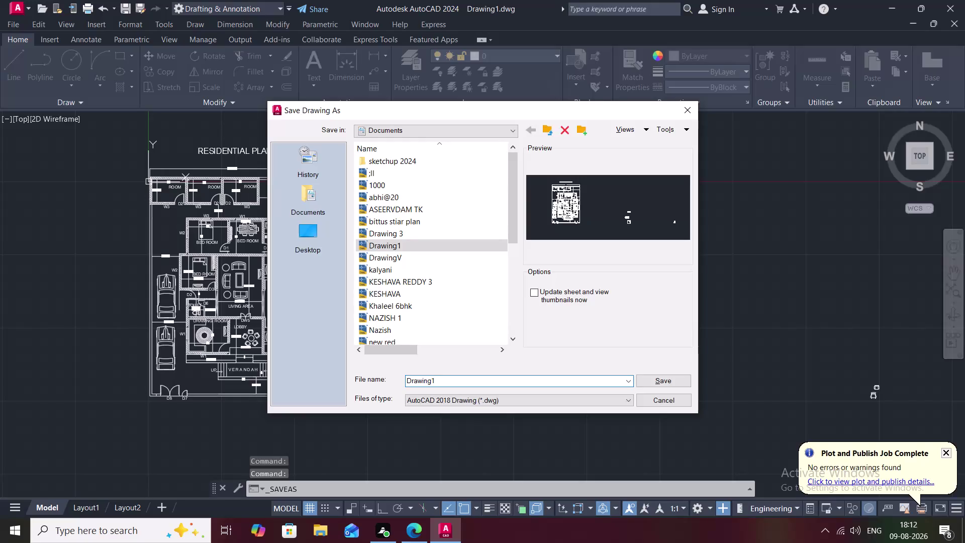
Replace the default file name with 'VYSHNAVI 6 3' and save the drawing.
key(BackSpace)
key(BackSpace)
key(BackSpace)
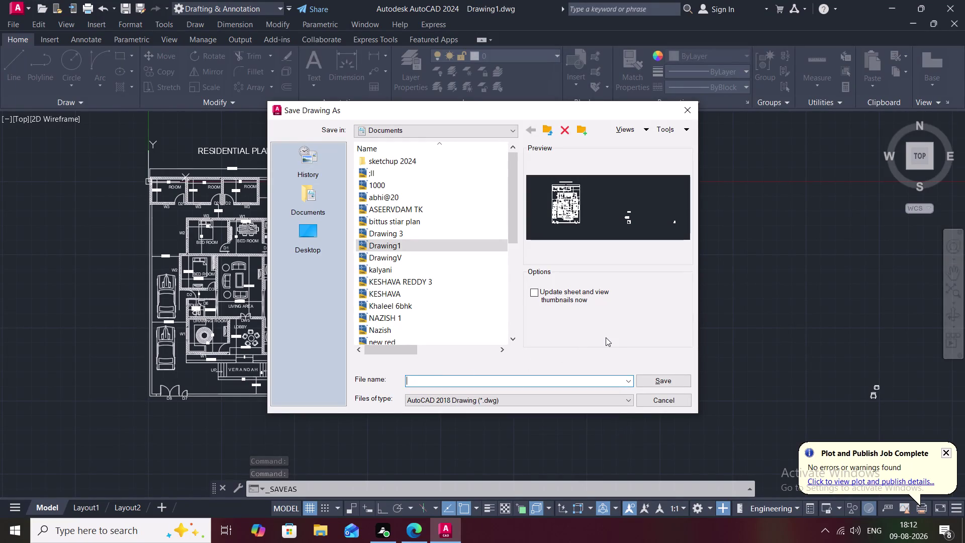
text(VYS)
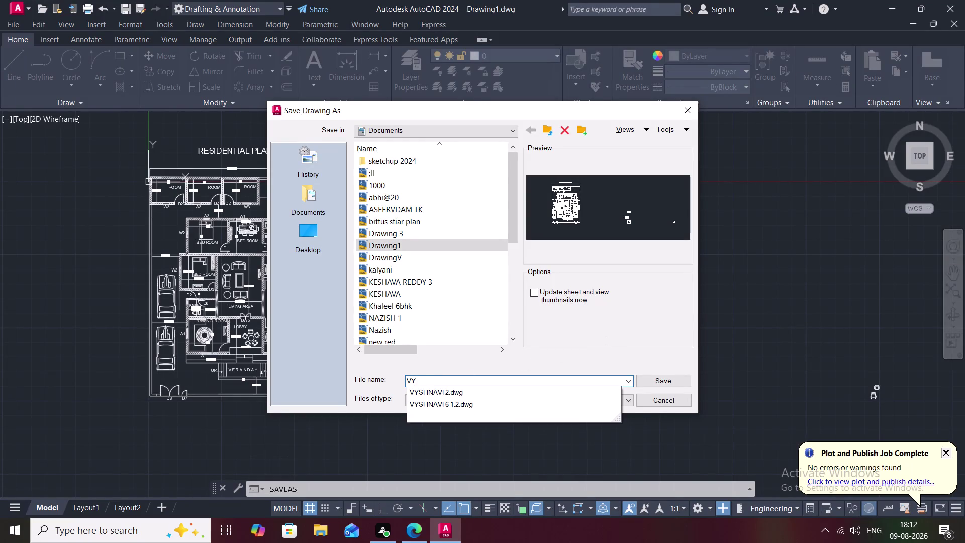
text(H)
text(NAVU)
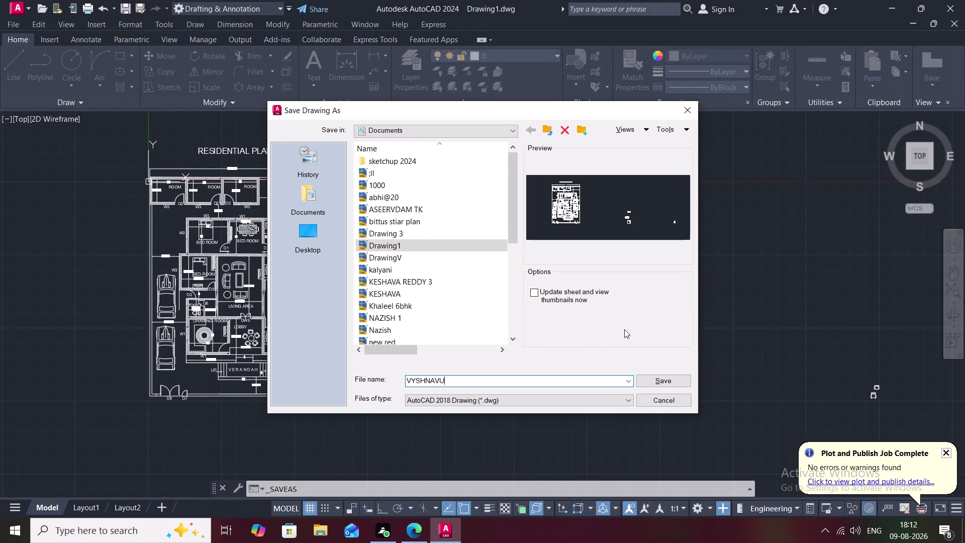
key(BackSpace)
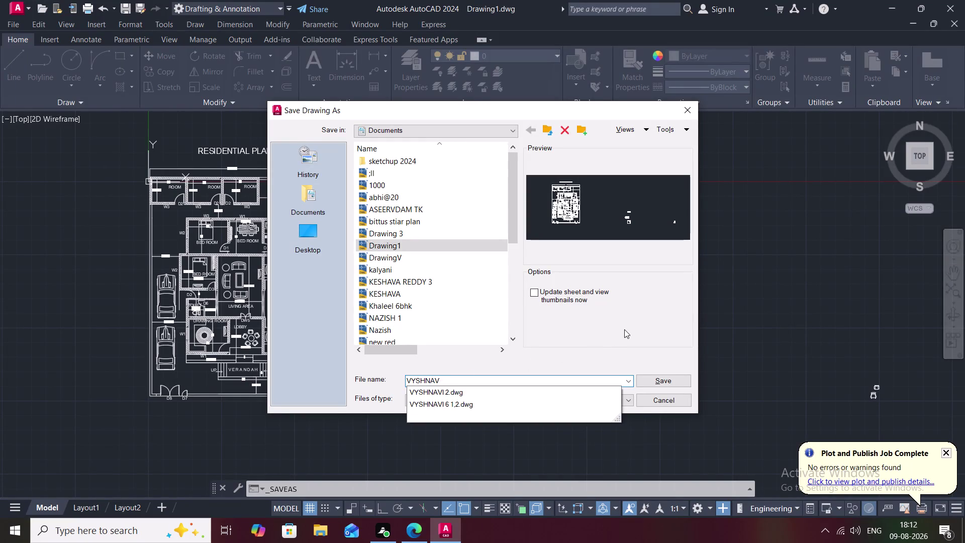
text(I)
key(space)
key(6)
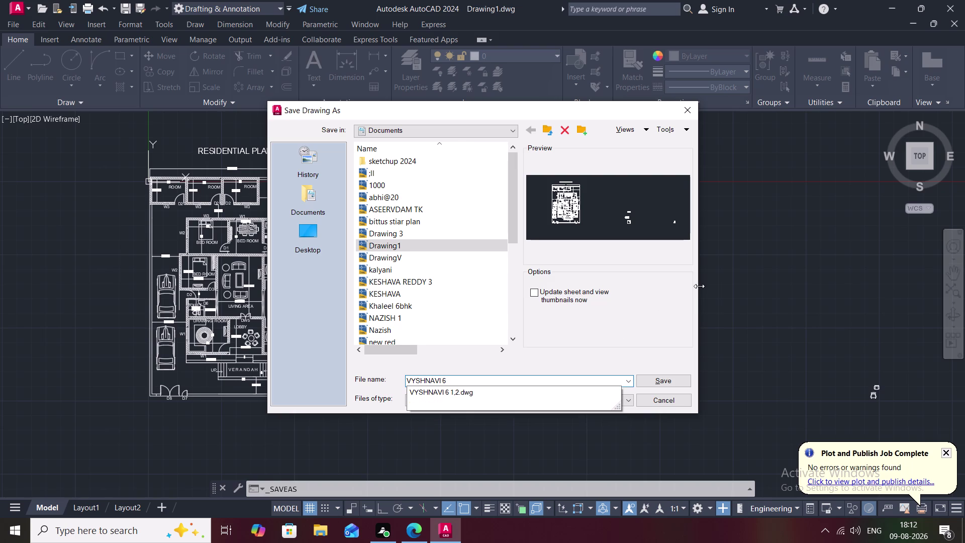
key(space)
text(3)
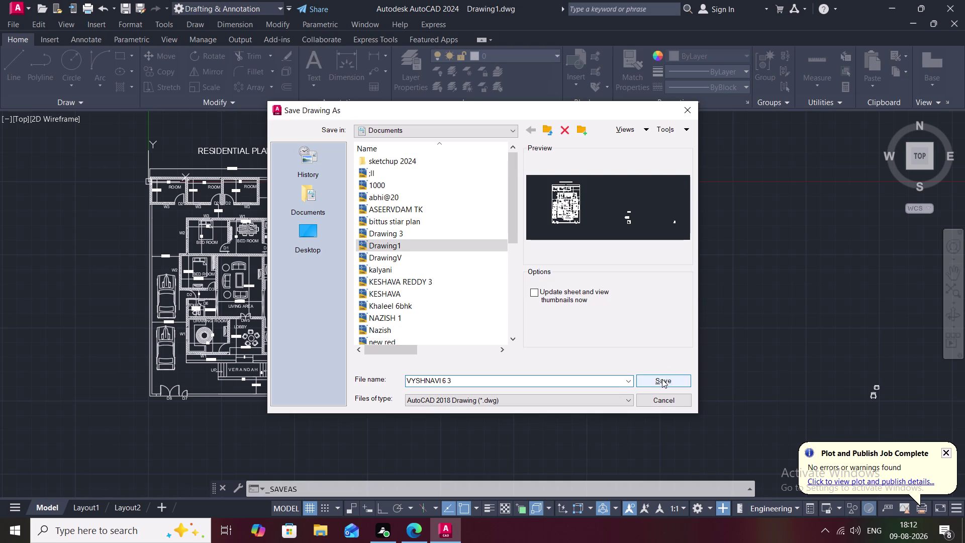
click(662, 379)
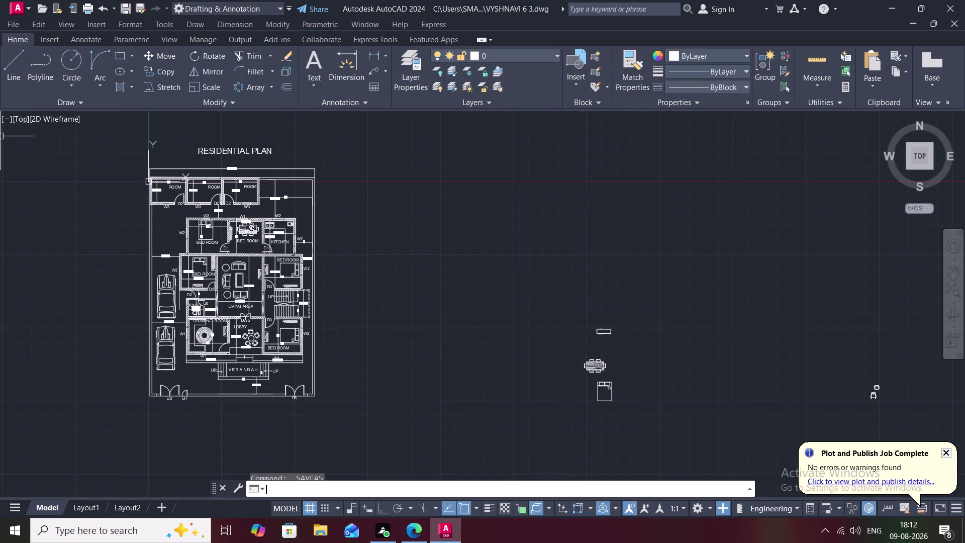
Delete the stray objects to the right of the residential plan.
click(597, 366)
click(604, 333)
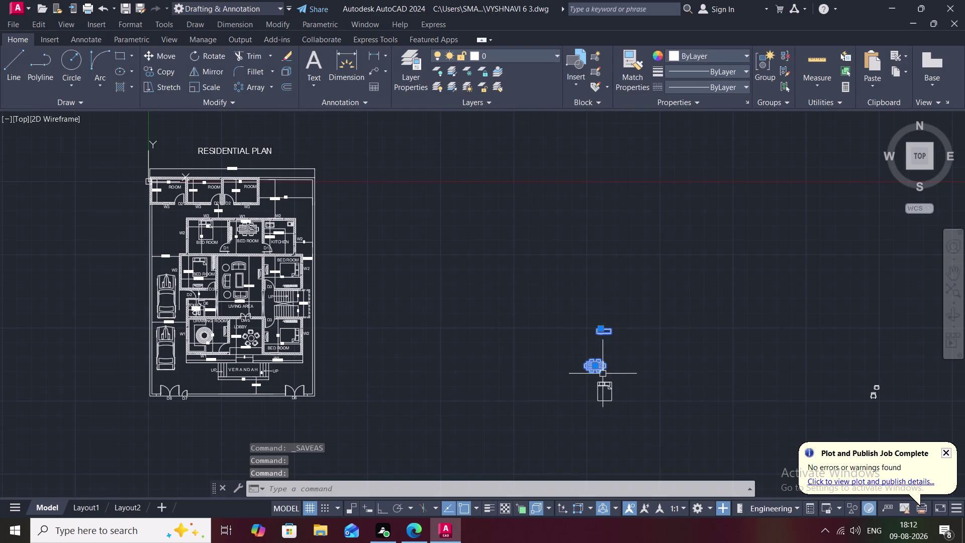
click(609, 385)
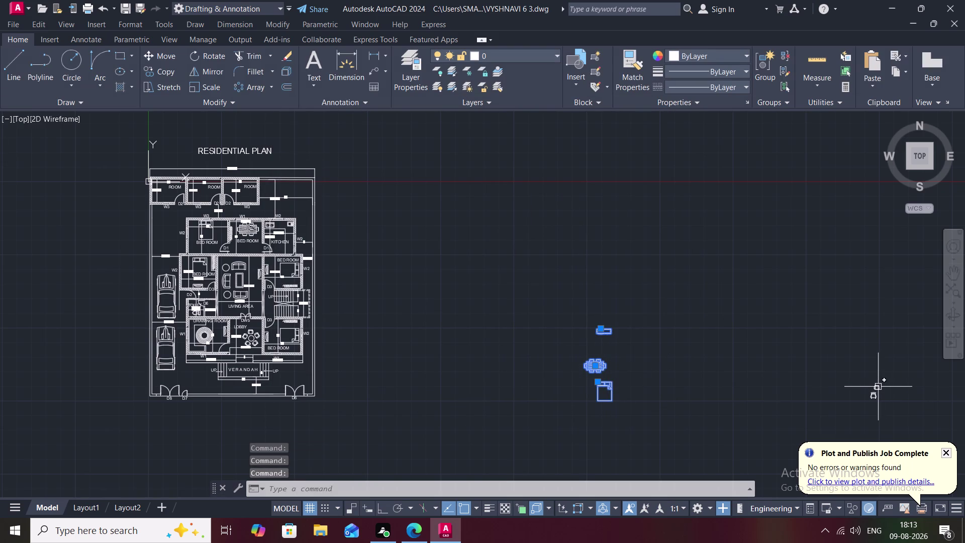
click(878, 386)
click(874, 396)
key(Delete)
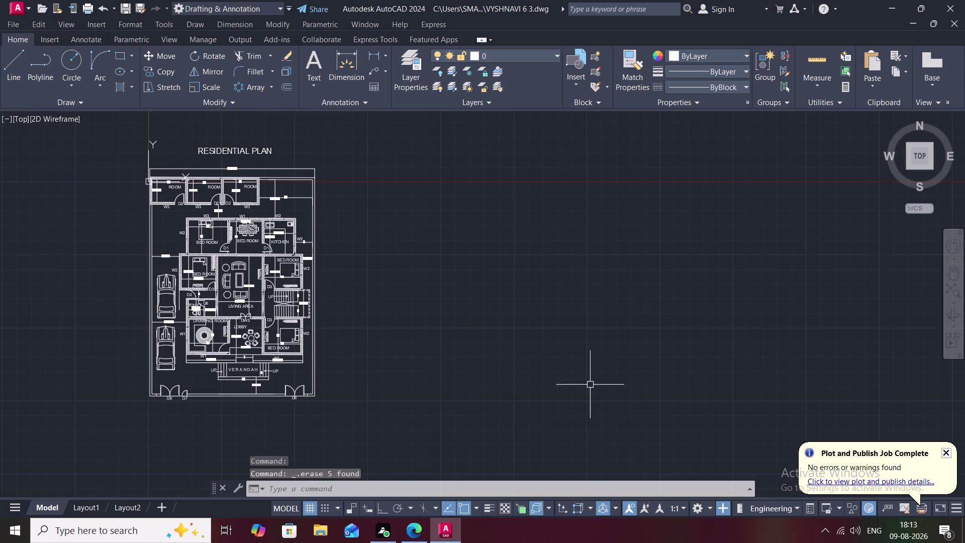
Lasso-select and delete the leftover objects at the far left, then pan back to the plan.
scroll(down, 3)
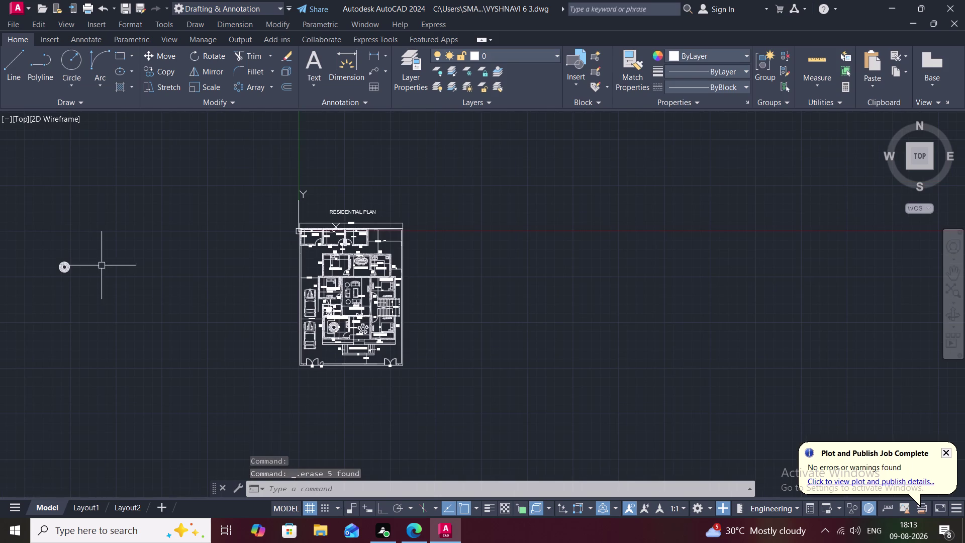
click(65, 268)
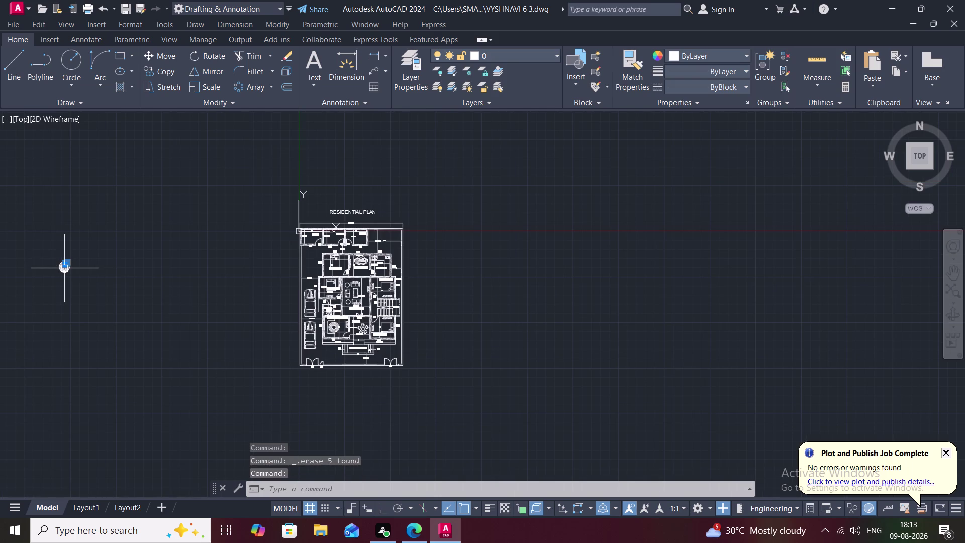
scroll(up, 3)
drag(34, 213, 0, 331)
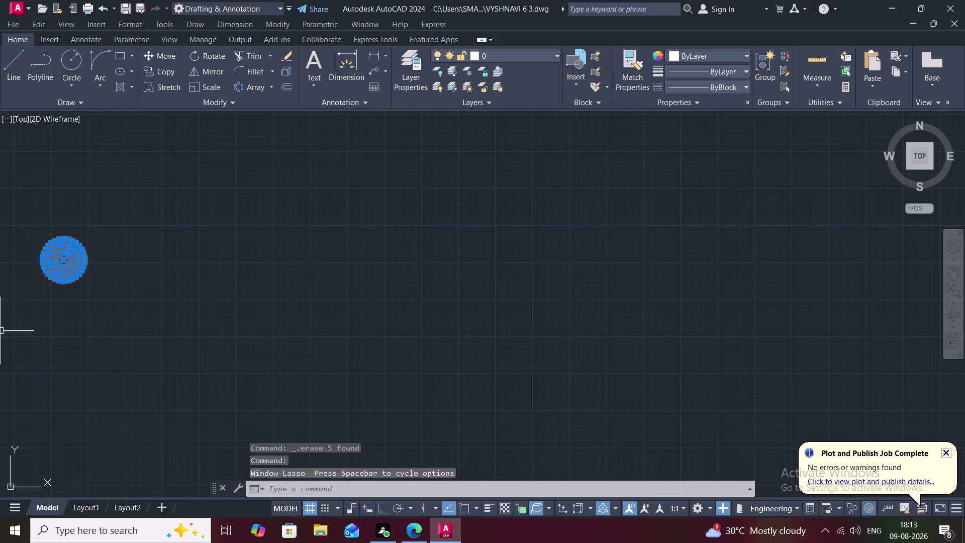
key(Delete)
scroll(down, 3)
middle_drag(77, 314, 48, 290)
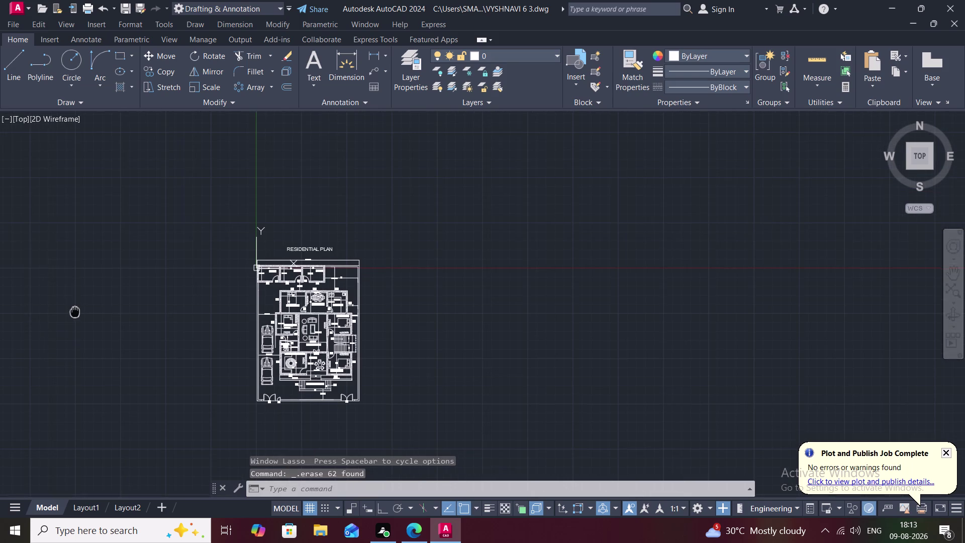
middle_drag(48, 290, 13, 272)
click(15, 67)
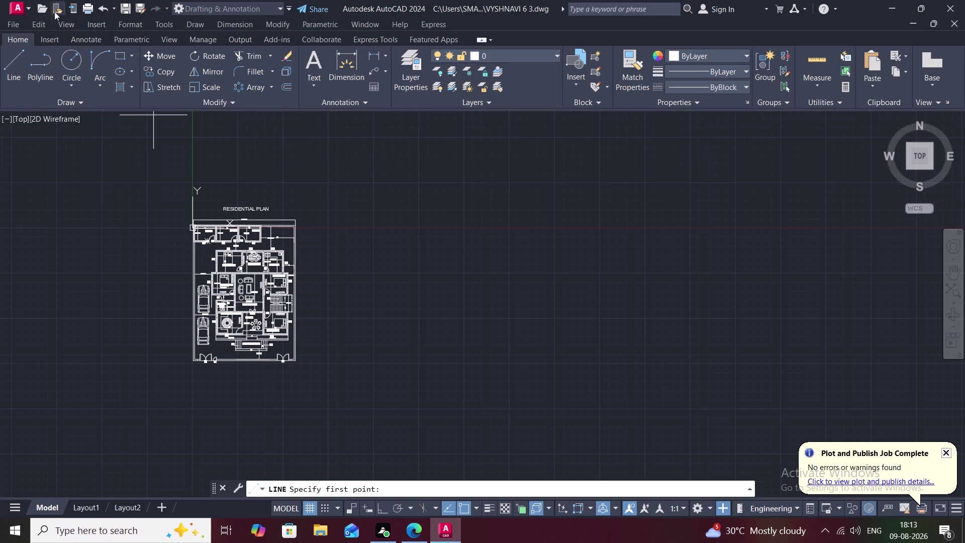
click(13, 58)
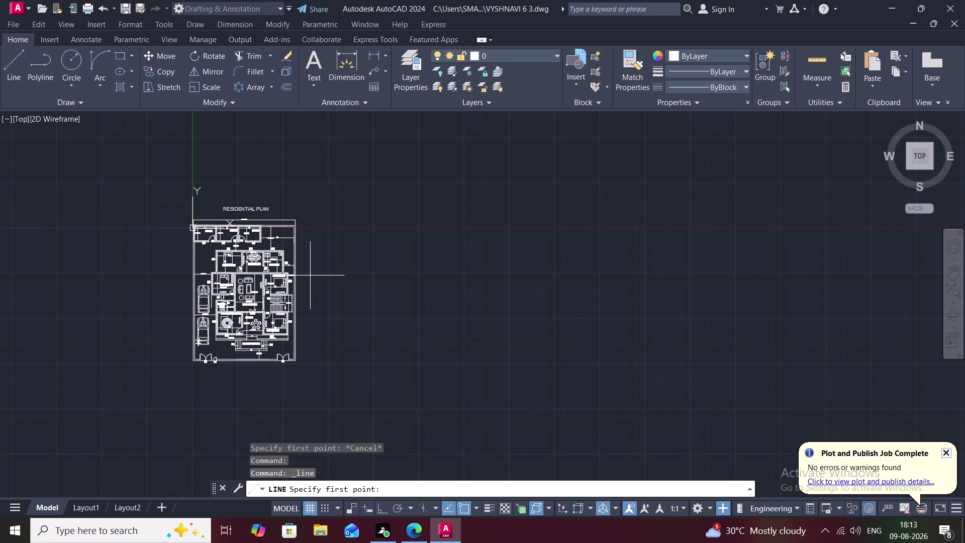
scroll(up, 3)
middle_drag(287, 280, 261, 289)
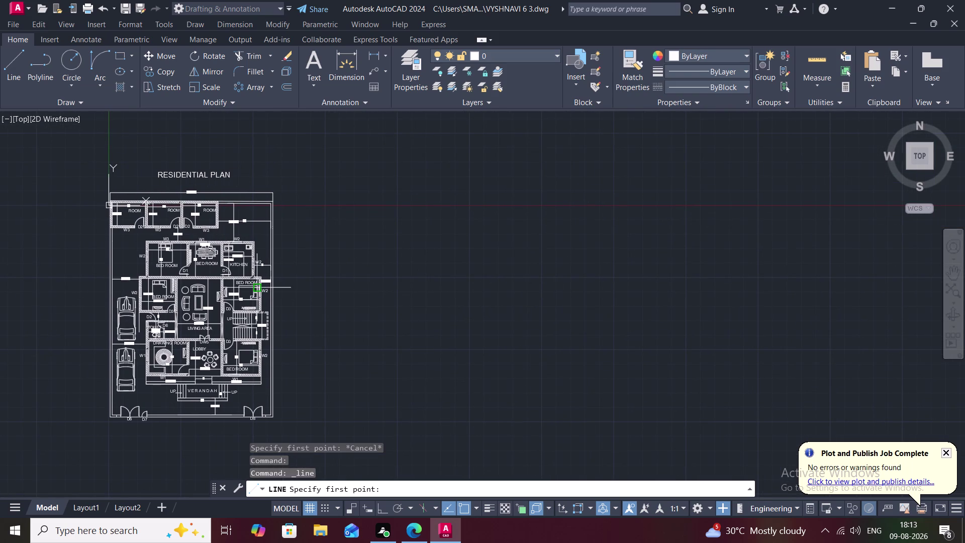
click(15, 59)
click(324, 204)
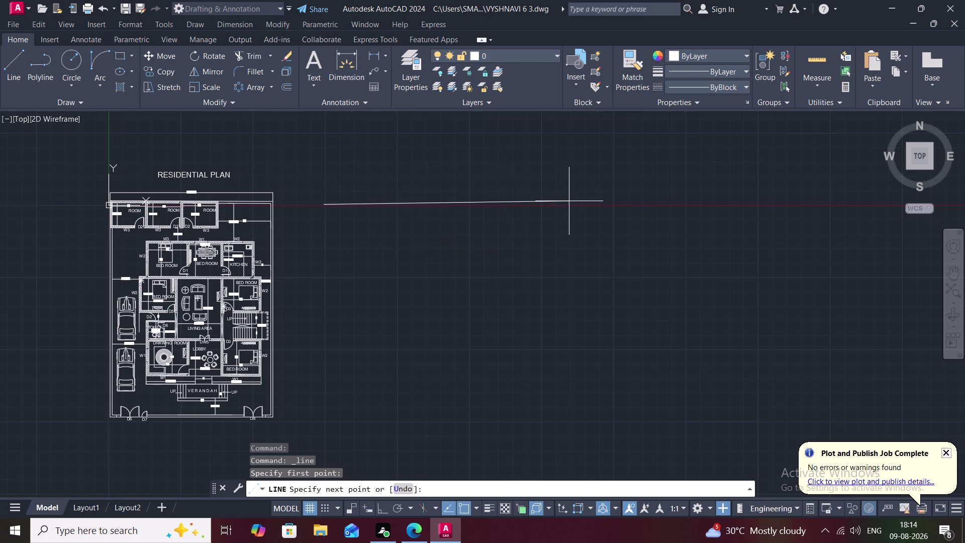
key(Escape)
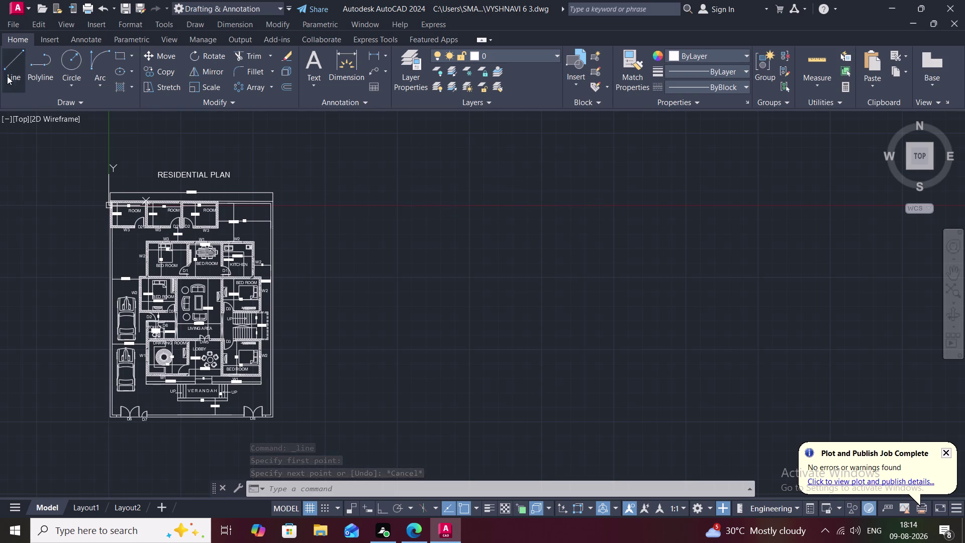
click(4, 64)
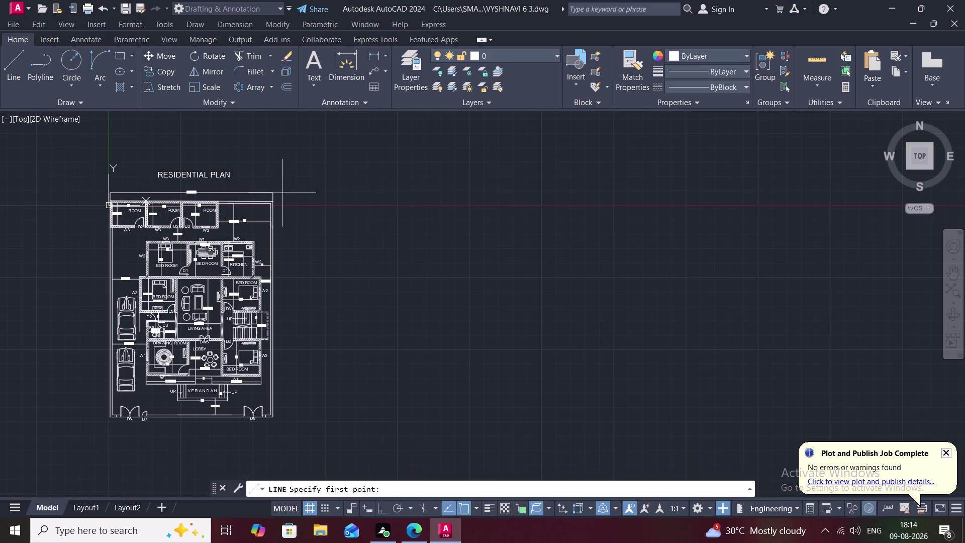
click(324, 202)
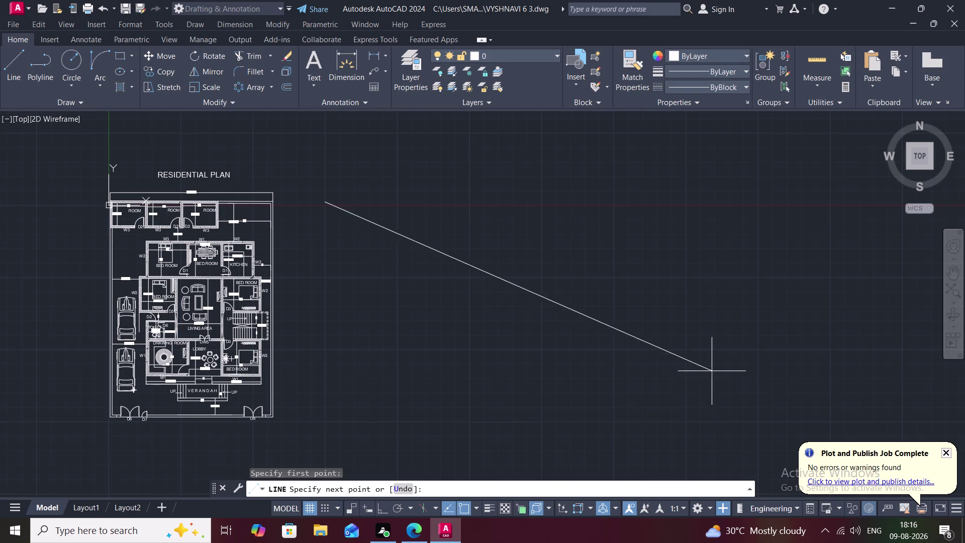
key(Escape)
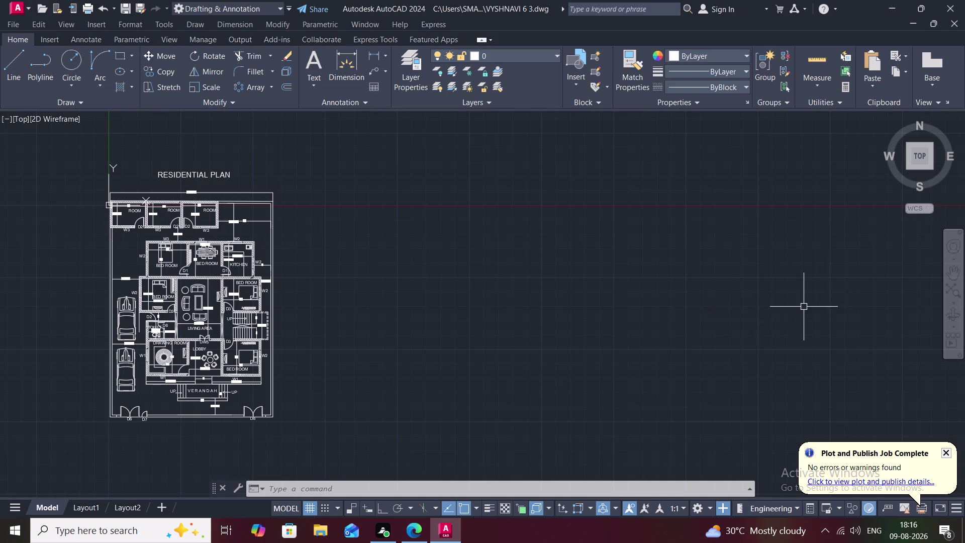
key(Escape)
key(l)
key(space)
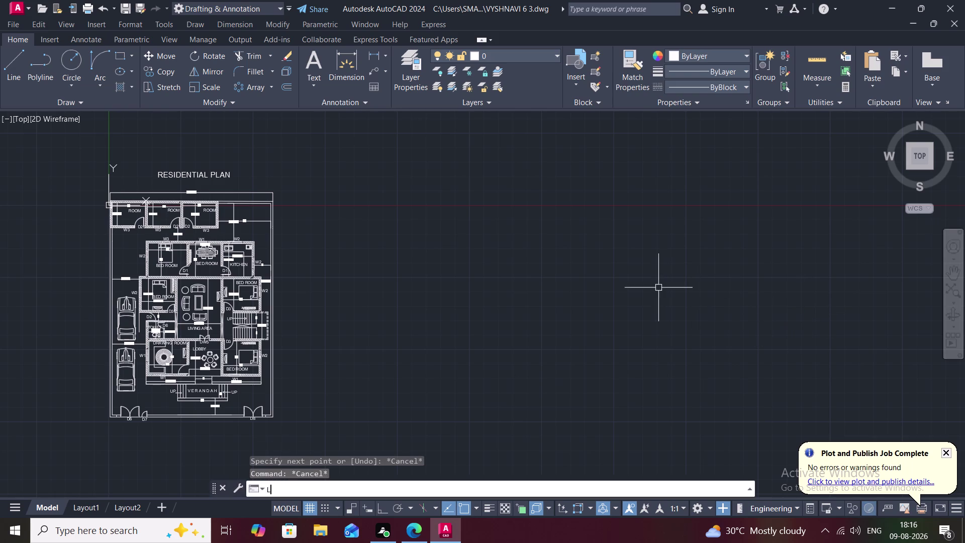
click(324, 205)
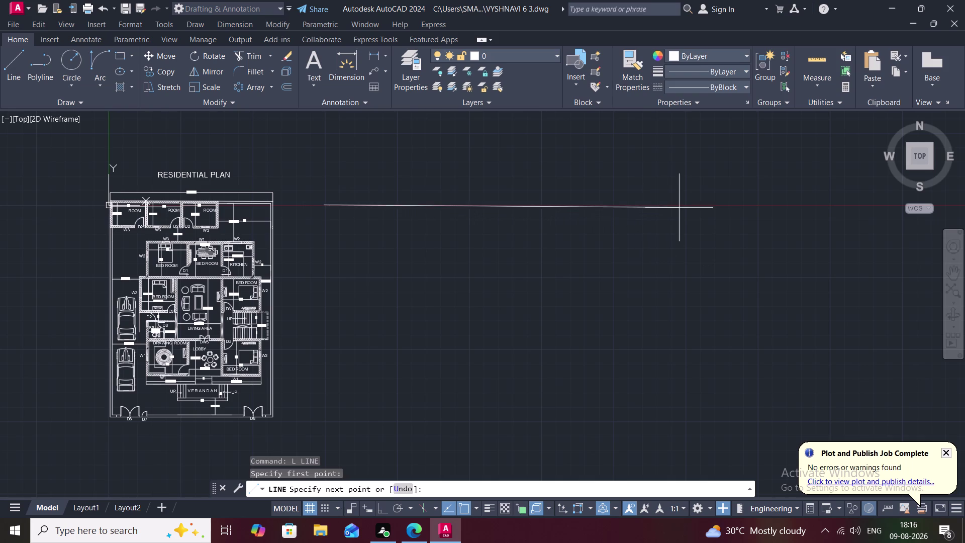
With Ortho on, draw a 31' top wall and a 45'3" side wall, then cancel.
key(F8)
text(3)
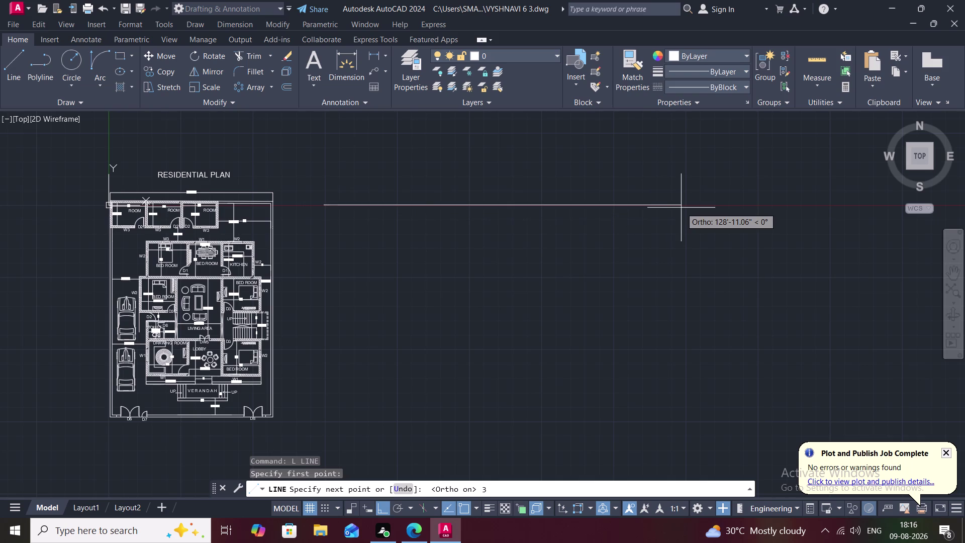
text(1')
key(space)
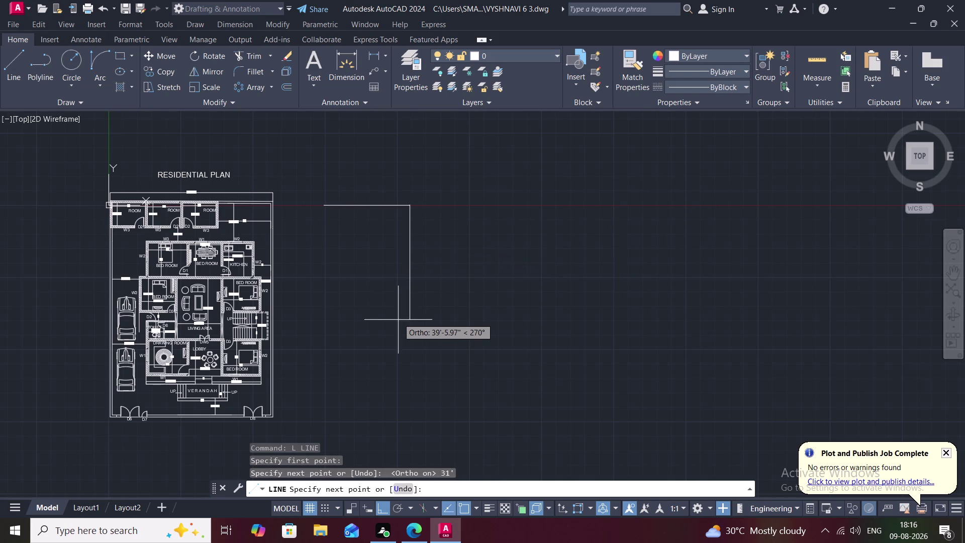
middle_drag(393, 302, 627, 280)
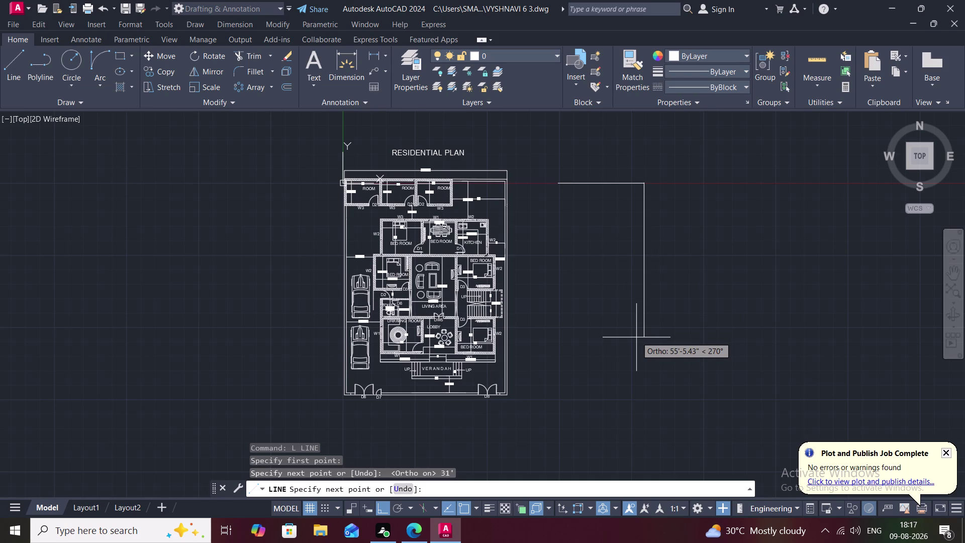
text(45)
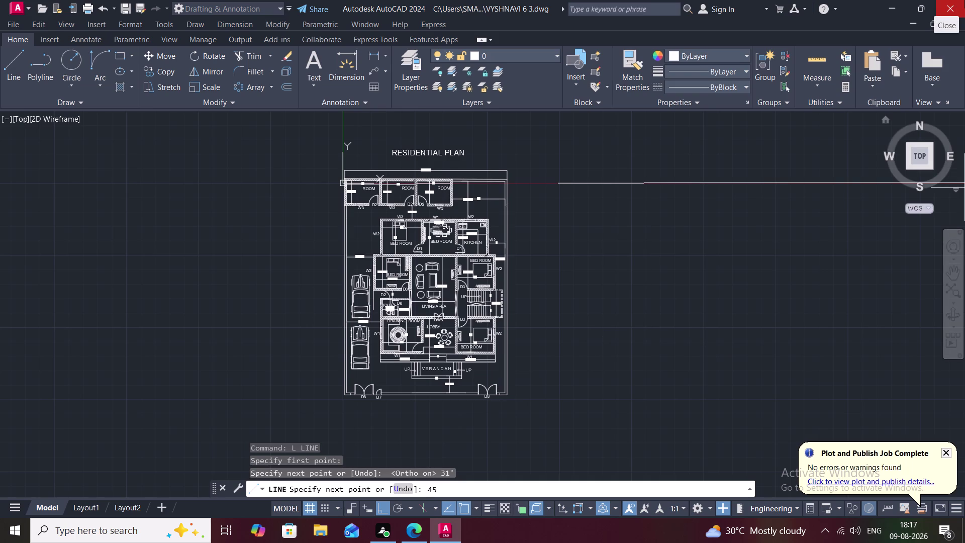
key(apostrophe)
scroll(up, 3)
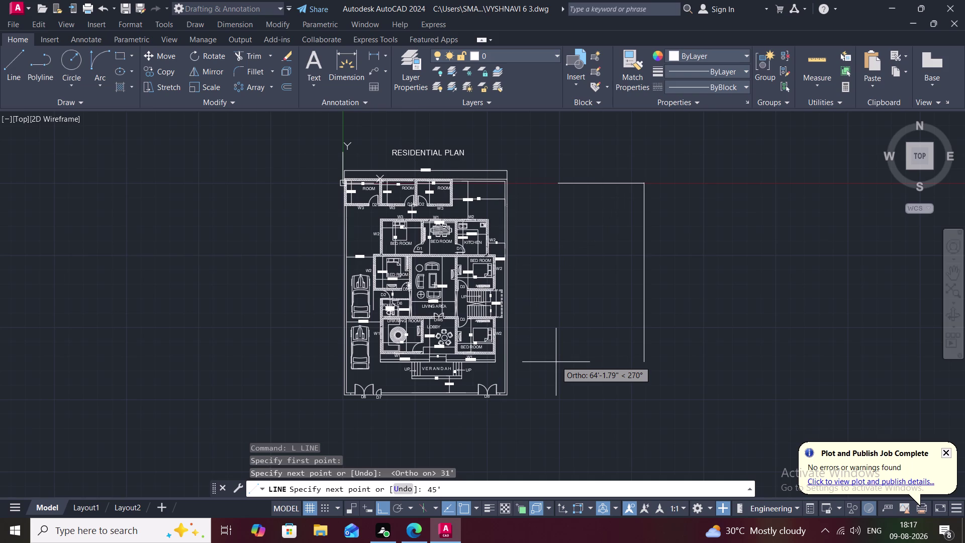
key(3)
text(")
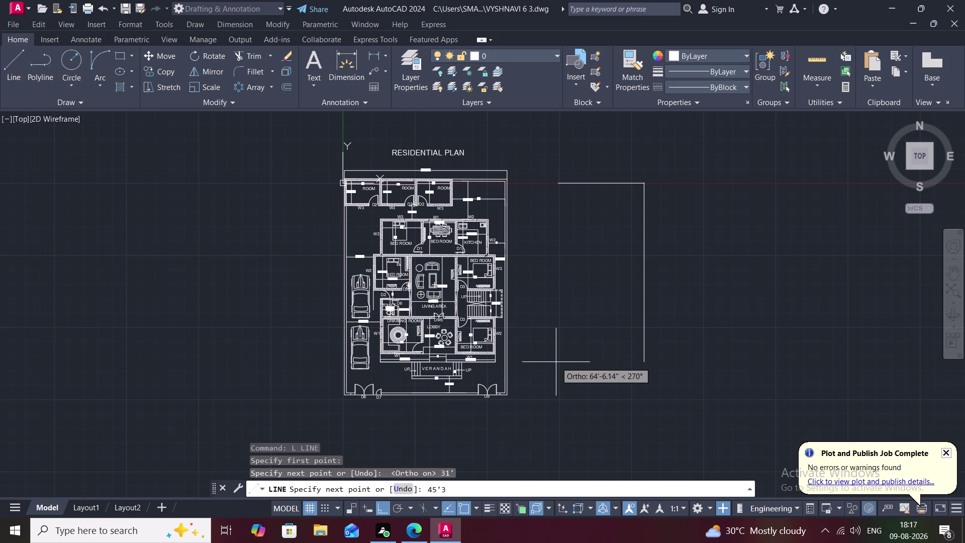
key(space)
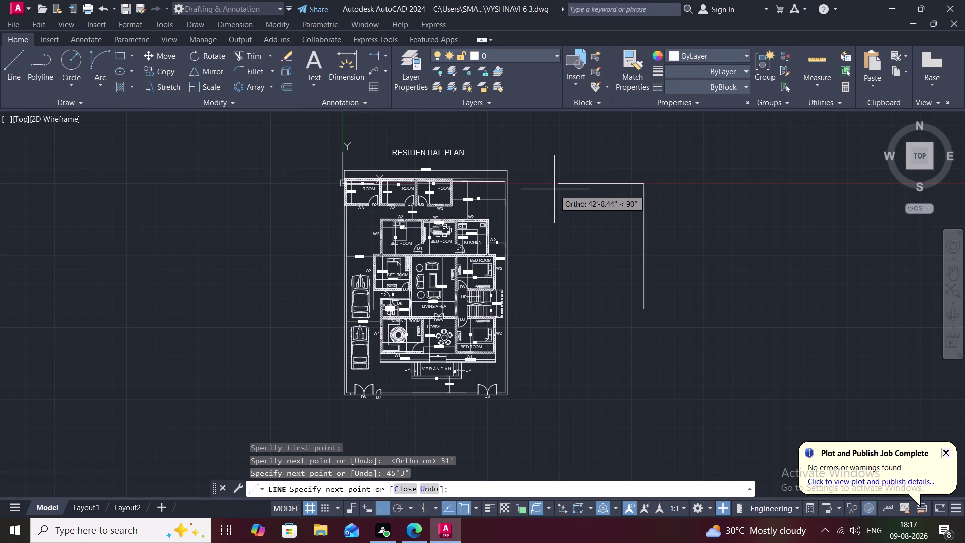
key(Escape)
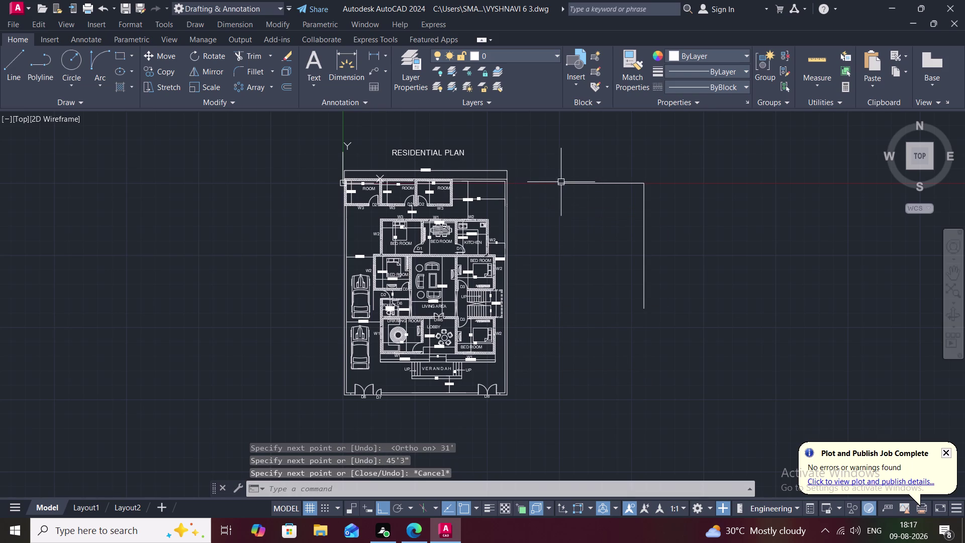
Draw a new wall outline from a start corner with a 37' wall, ending at the right side.
text(L)
key(space)
click(559, 183)
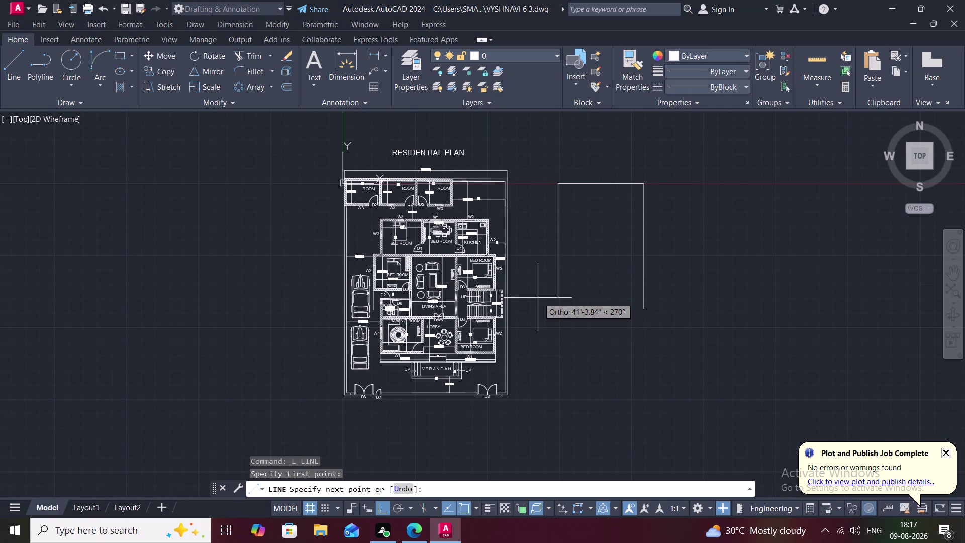
key(3)
key(7)
key(apostrophe)
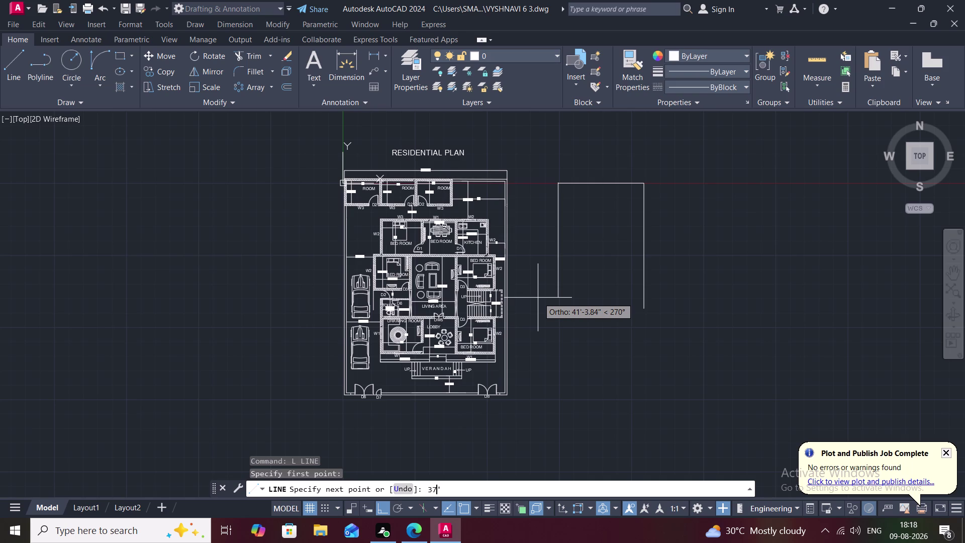
key(space)
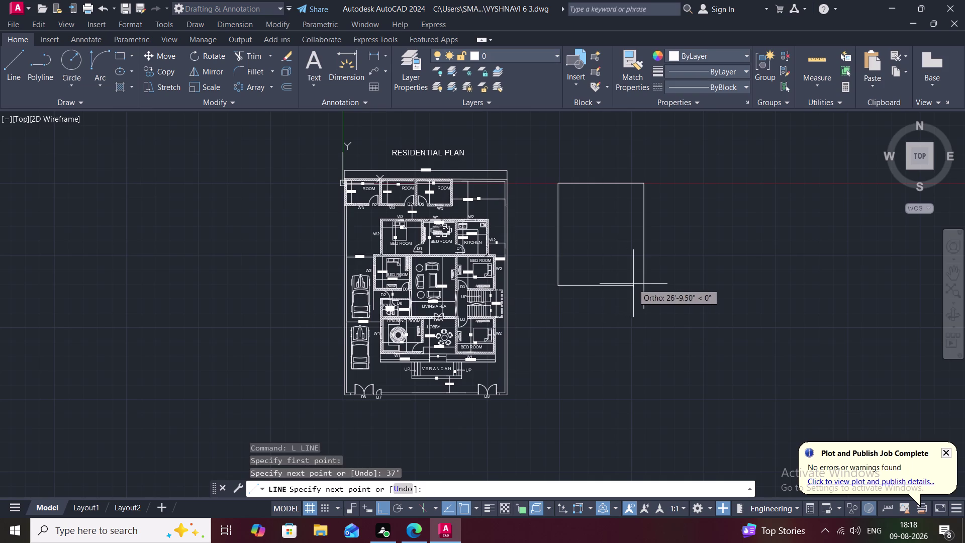
click(646, 284)
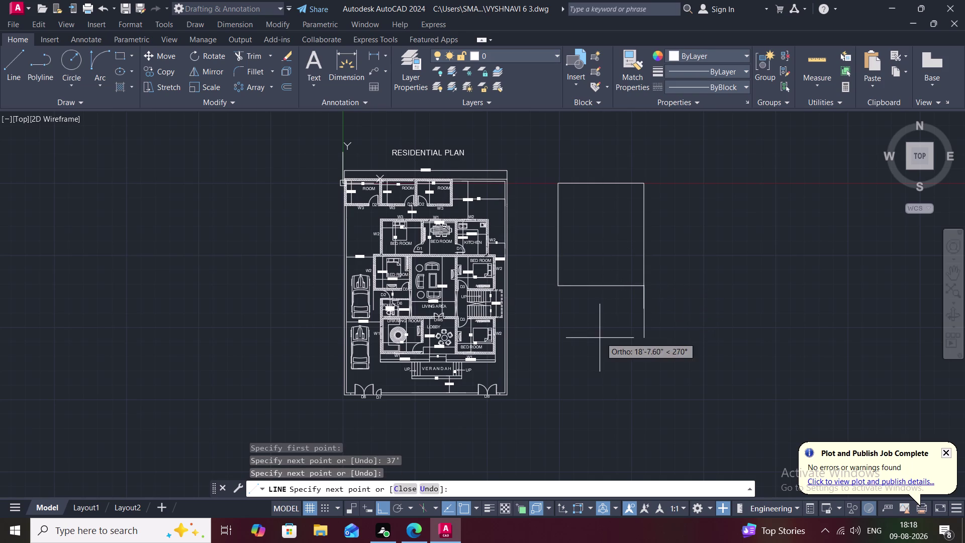
key(Escape)
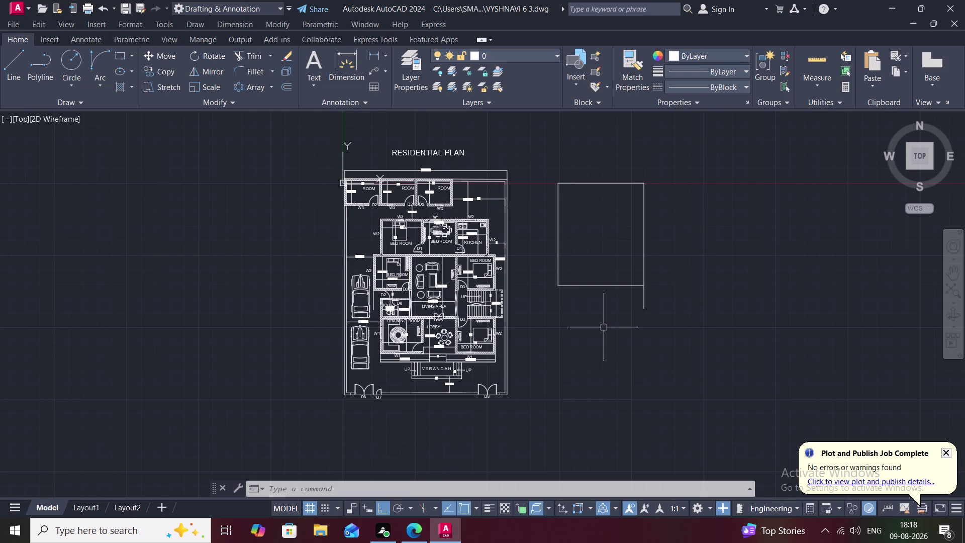
Offset the four outer wall lines 9" inward to form double walls.
text(O)
key(space)
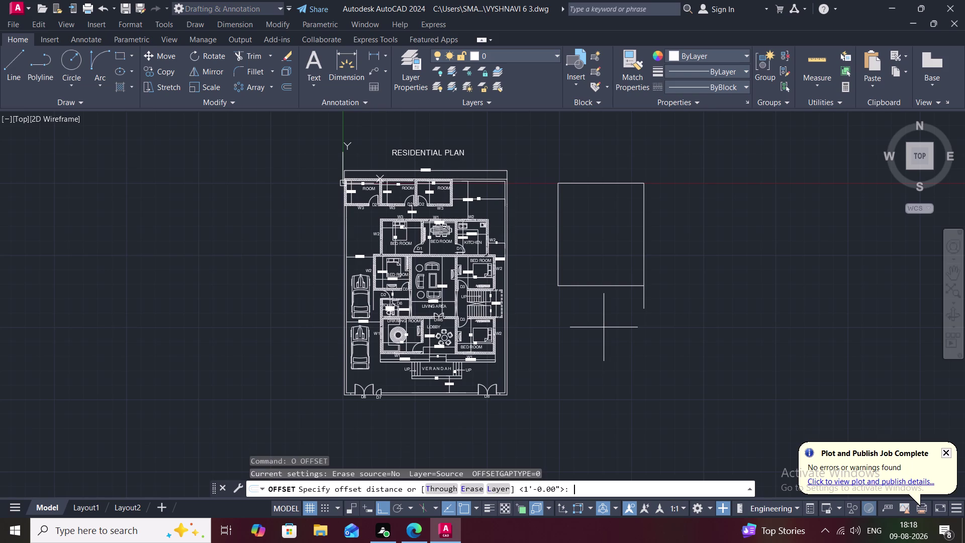
key(9)
text(")
key(space)
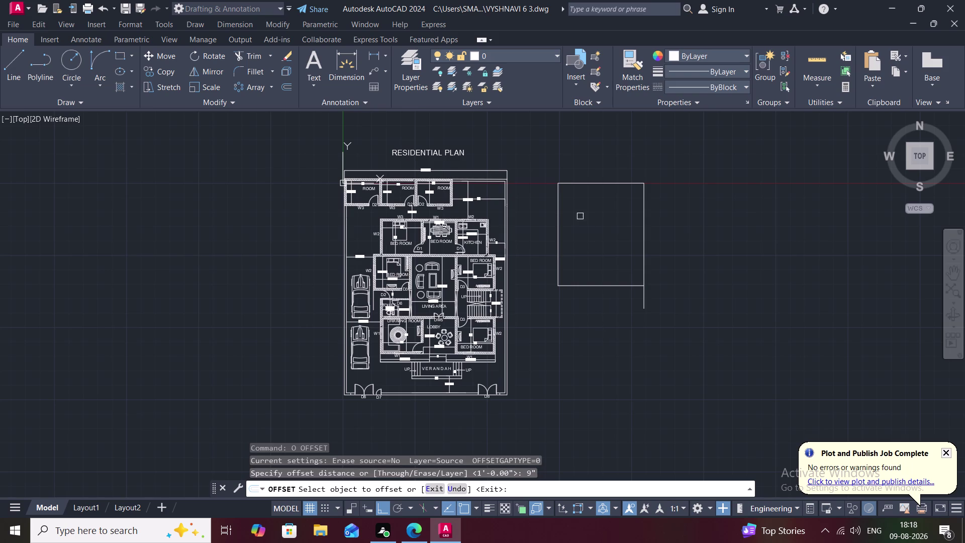
click(558, 220)
click(580, 223)
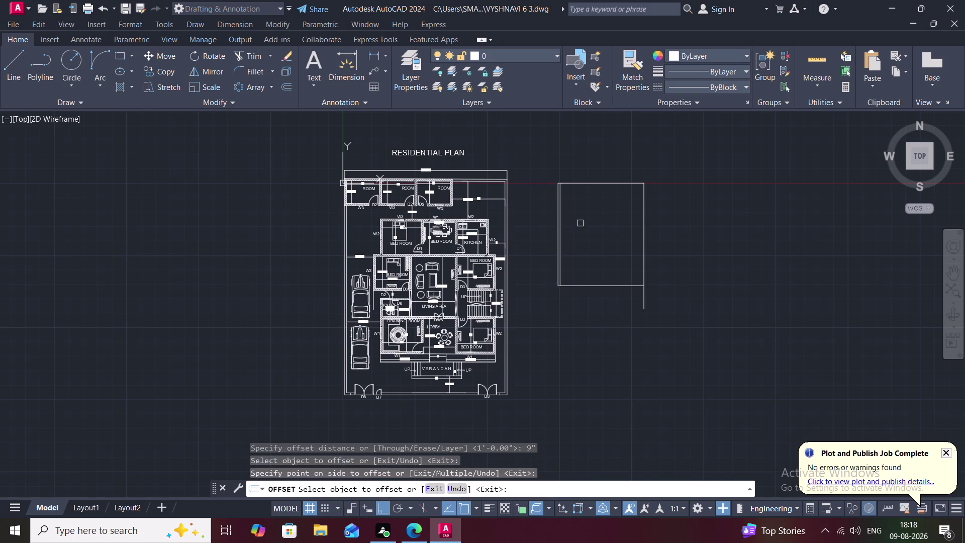
click(605, 184)
click(603, 200)
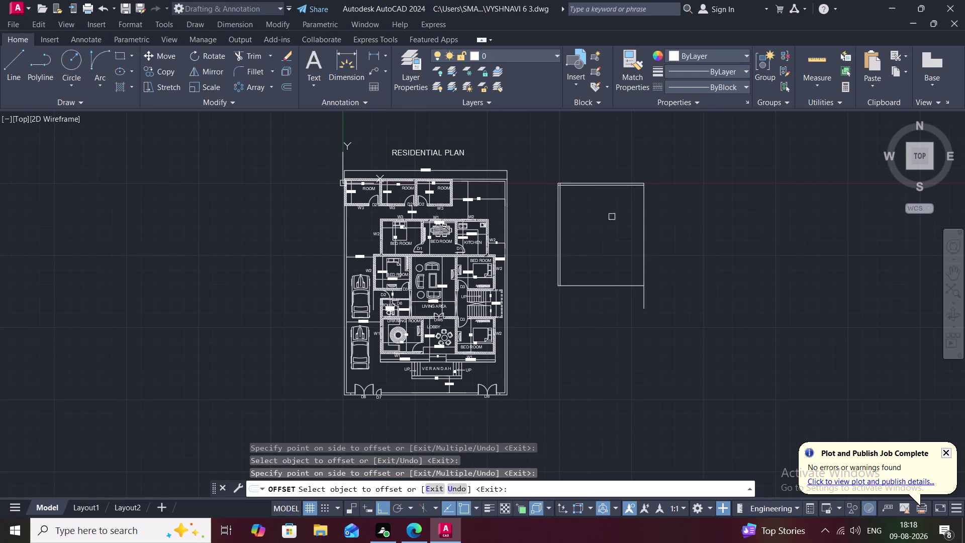
click(645, 242)
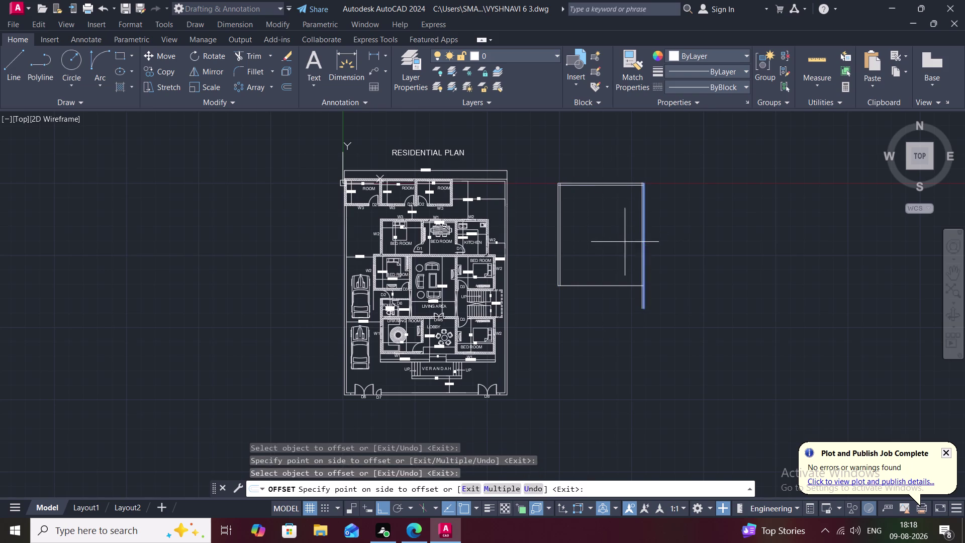
click(625, 242)
click(616, 288)
click(610, 250)
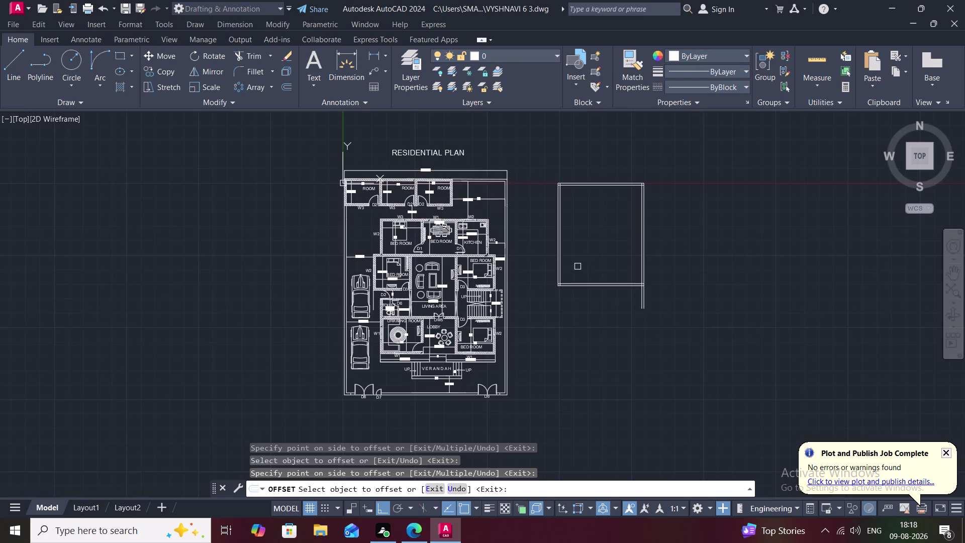
scroll(up, 3)
middle_drag(565, 266, 557, 99)
scroll(up, 3)
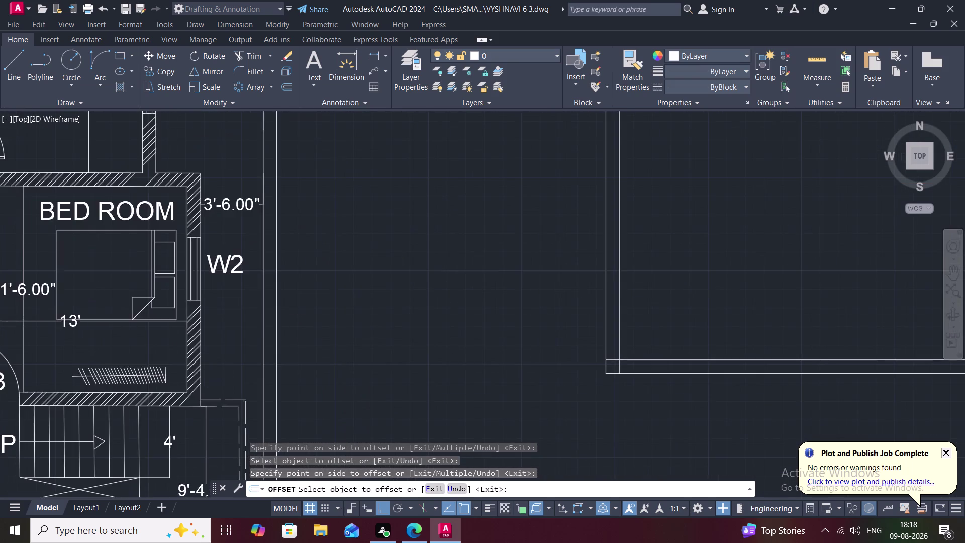
scroll(down, 3)
middle_drag(555, 284, 478, 161)
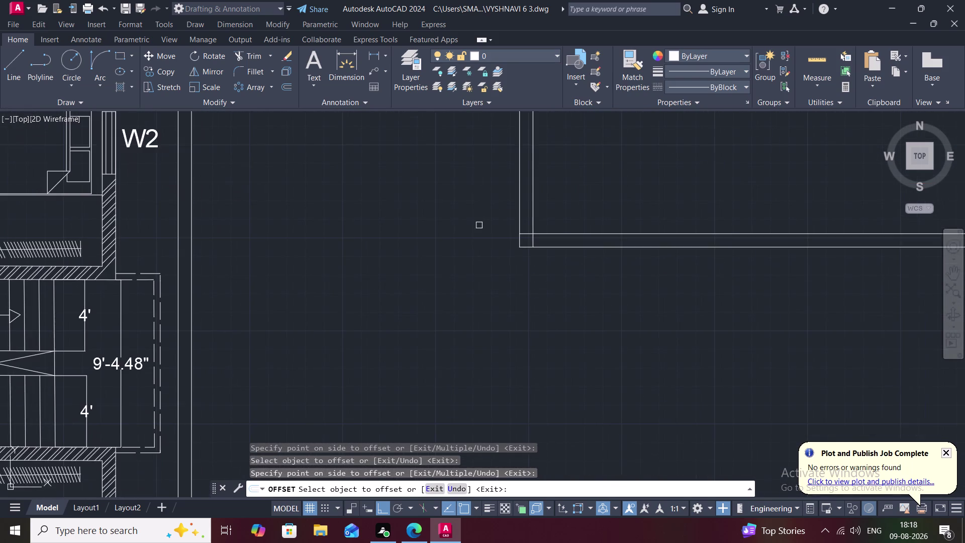
scroll(down, 3)
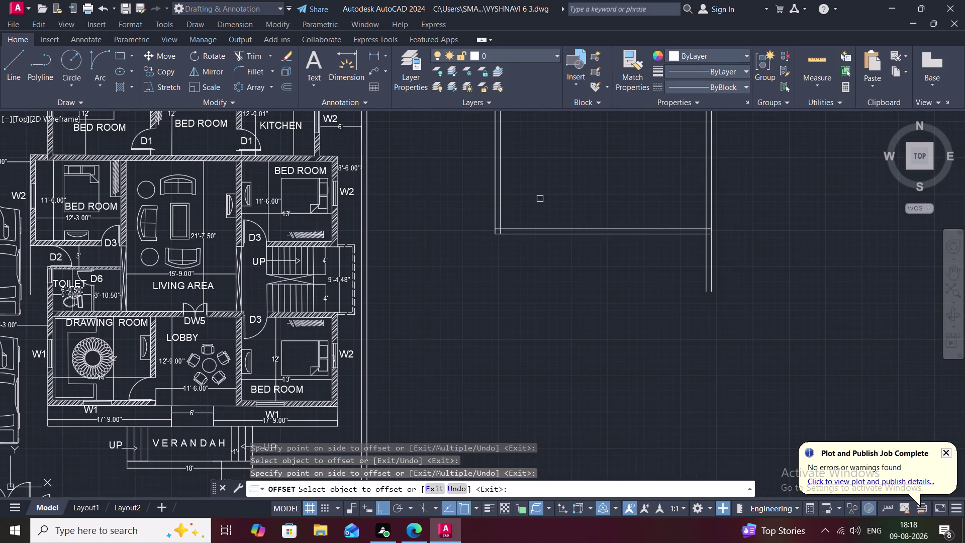
middle_drag(553, 153, 511, 255)
scroll(down, 3)
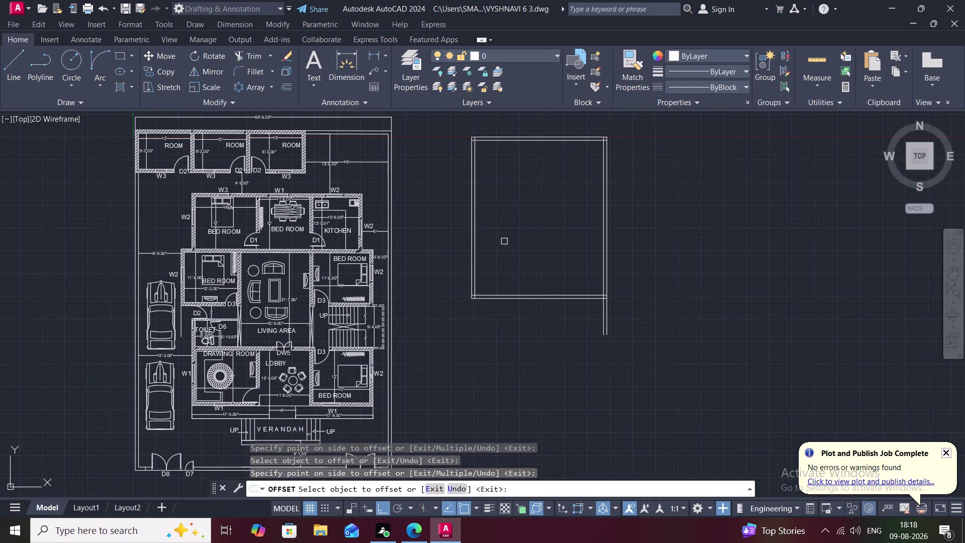
middle_drag(505, 242, 482, 338)
scroll(up, 3)
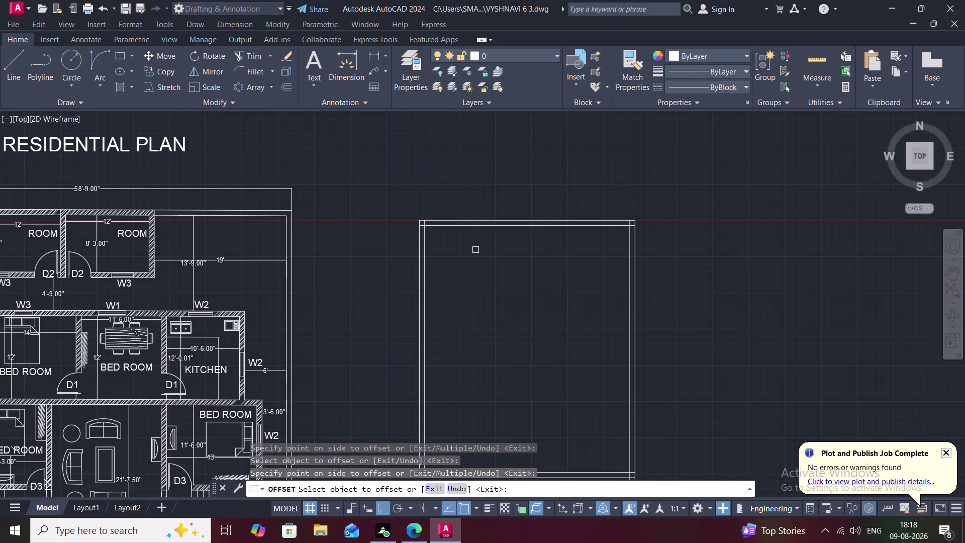
Offset the inner left wall line 14' to the right as an interior wall line.
text(O)
key(space)
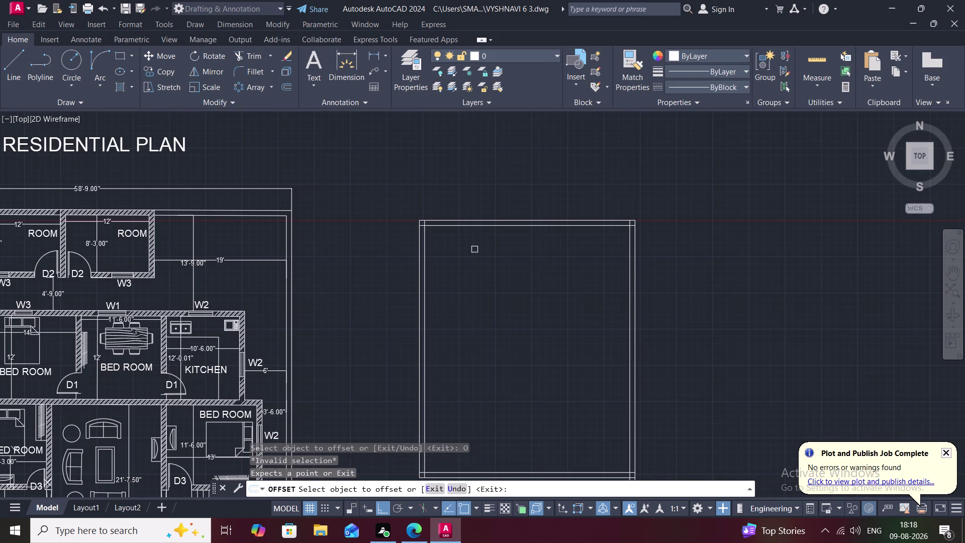
text(14)
text(')
key(space)
click(426, 245)
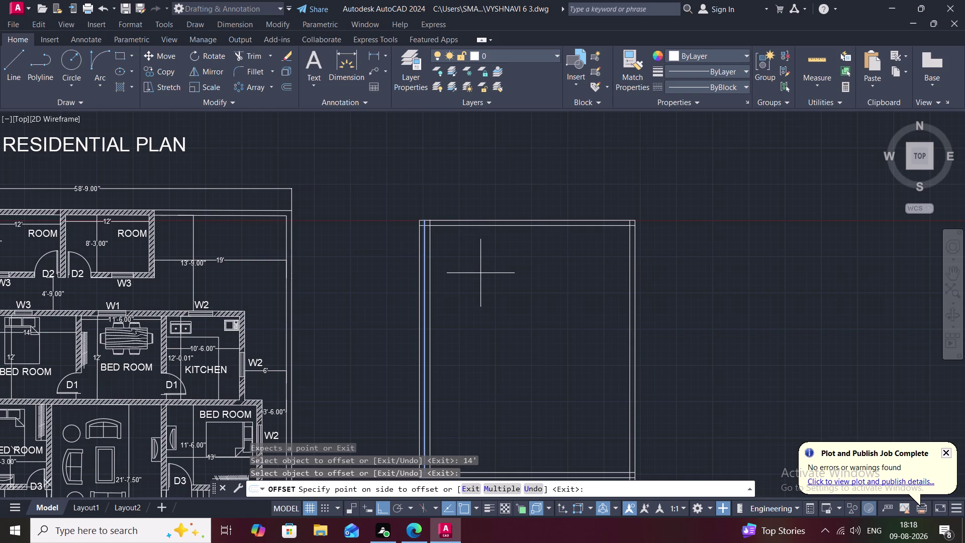
key(Escape)
text(O)
key(space)
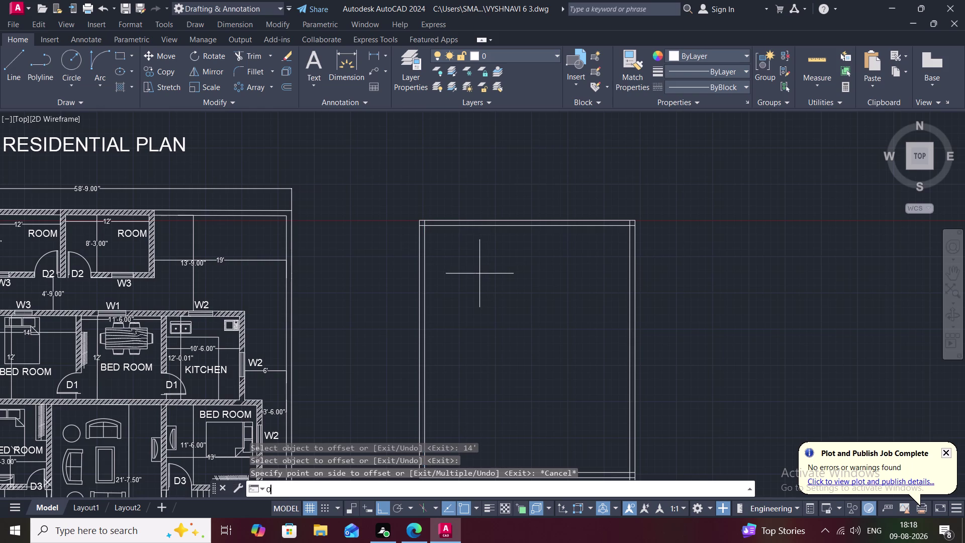
text(14)
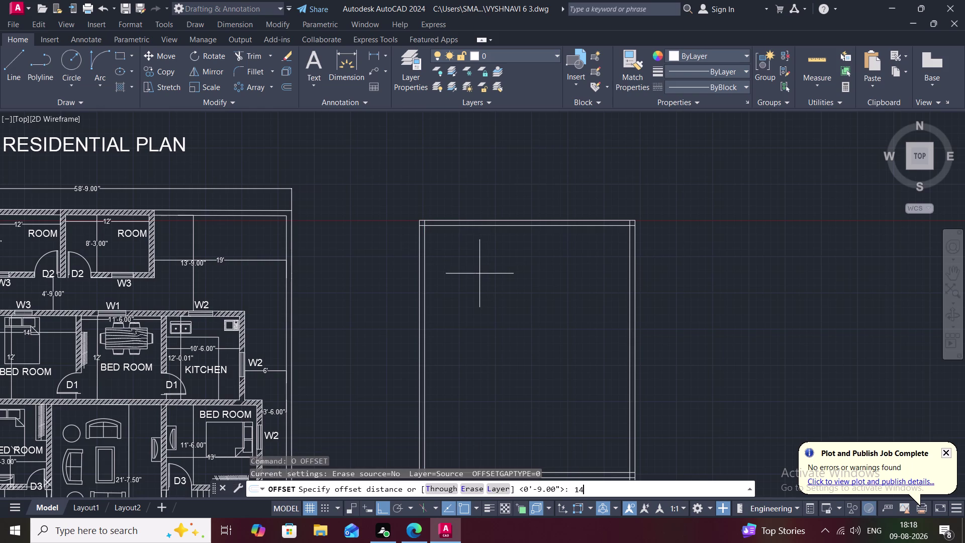
key(semicolon)
key(BackSpace)
text(')
key(space)
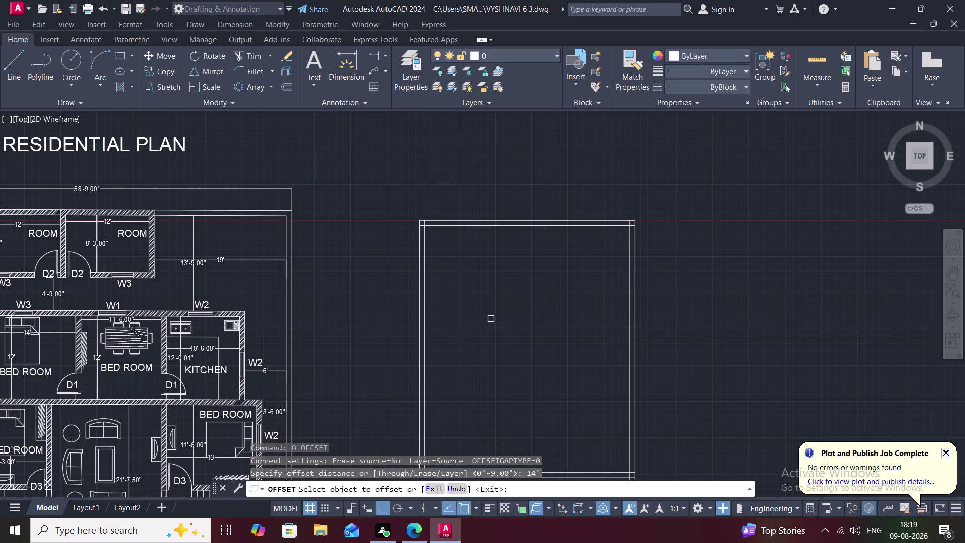
click(426, 266)
click(481, 275)
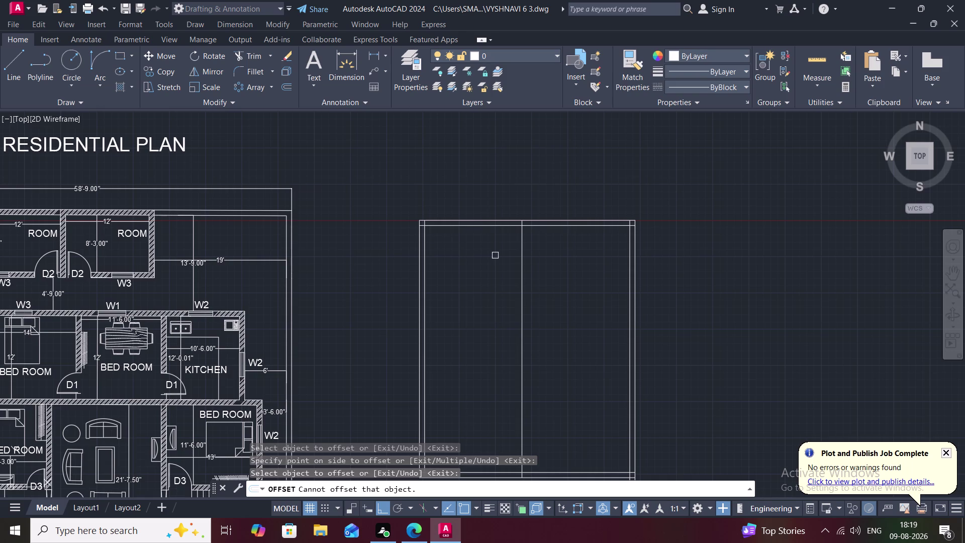
Offset the new interior wall line 4" to give it a second face.
key(Escape)
key(o)
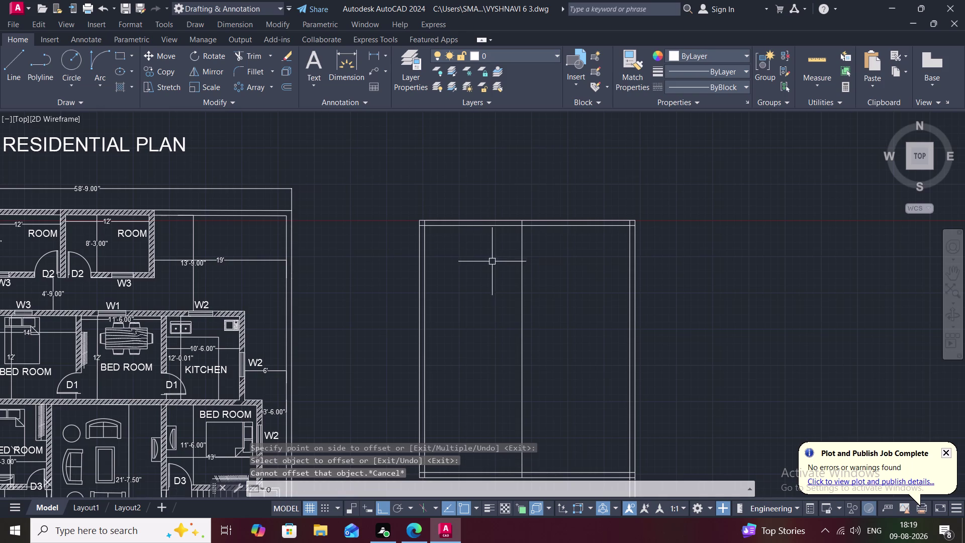
key(space)
key(4)
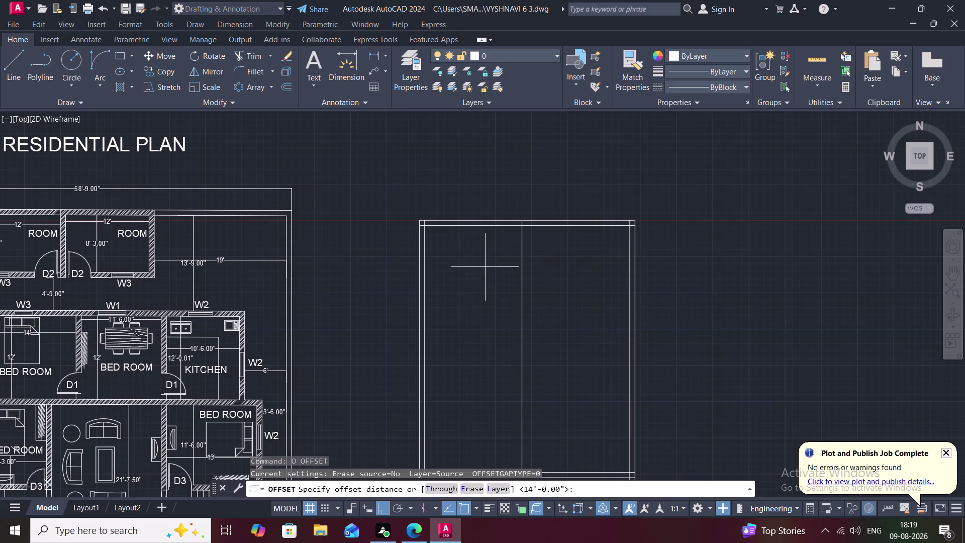
key(shift+quotedbl)
key(space)
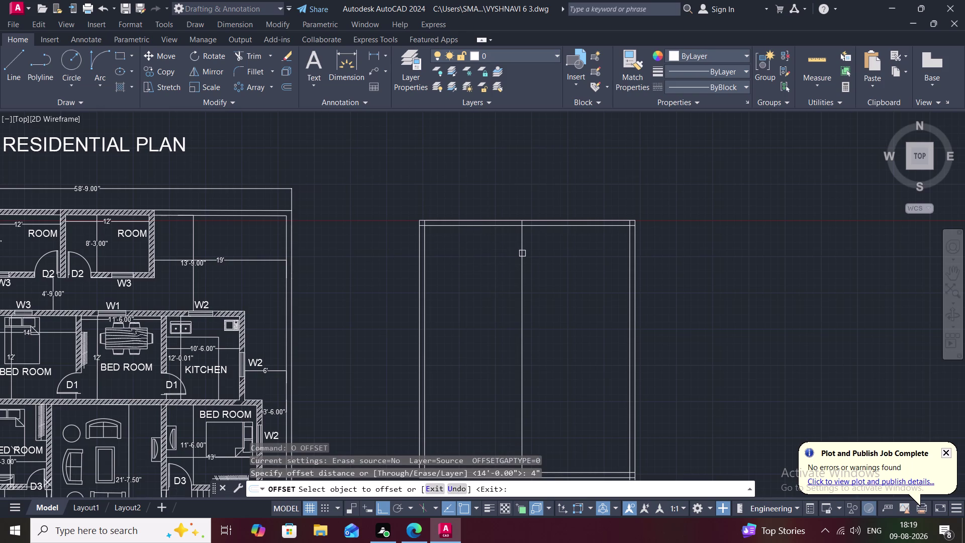
click(522, 254)
click(530, 251)
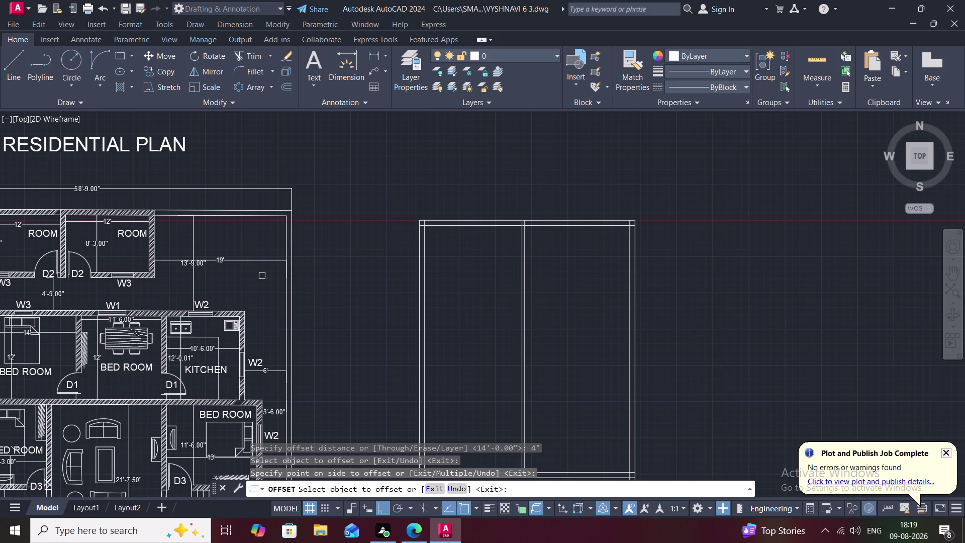
key(Escape)
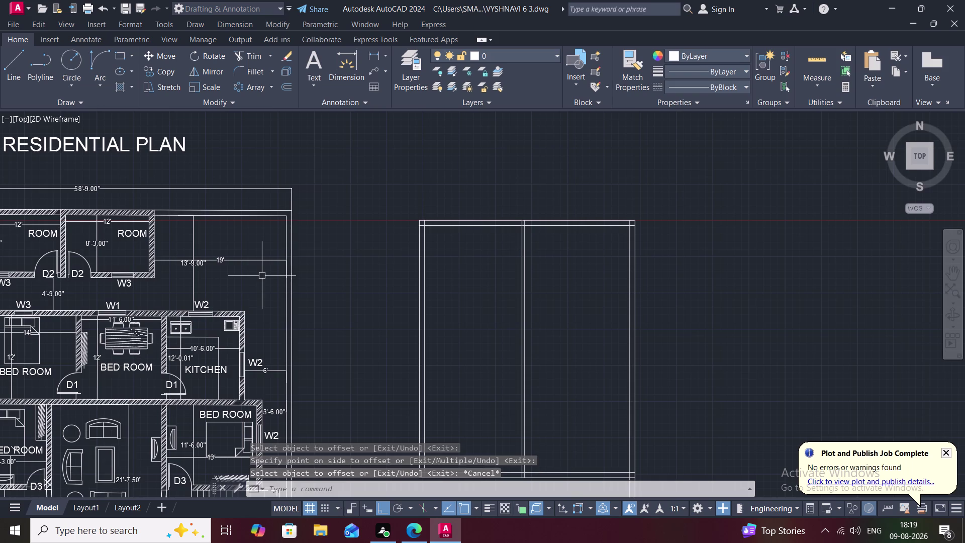
Copy the vertical centre line 4'9" to its right.
text(O 4)
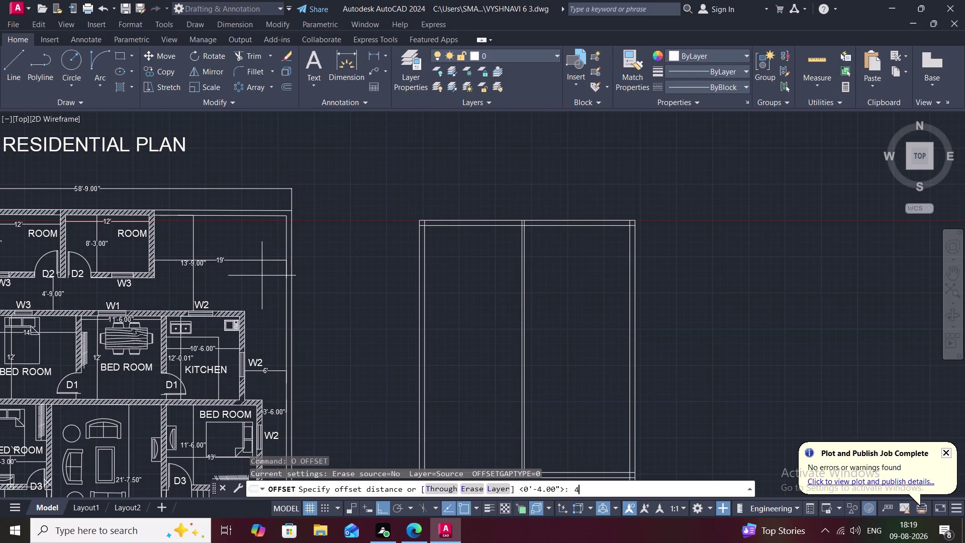
text(')
text(9")
key(space)
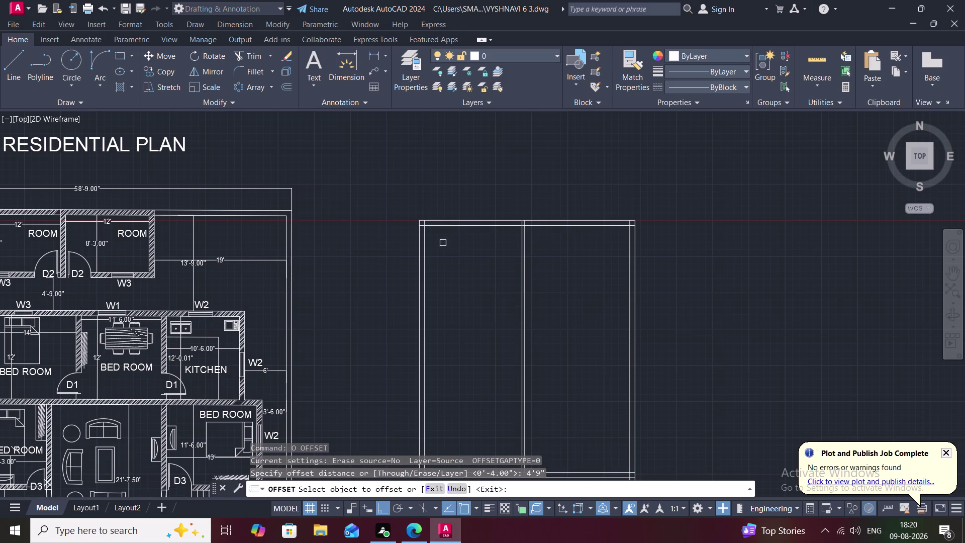
scroll(up, 3)
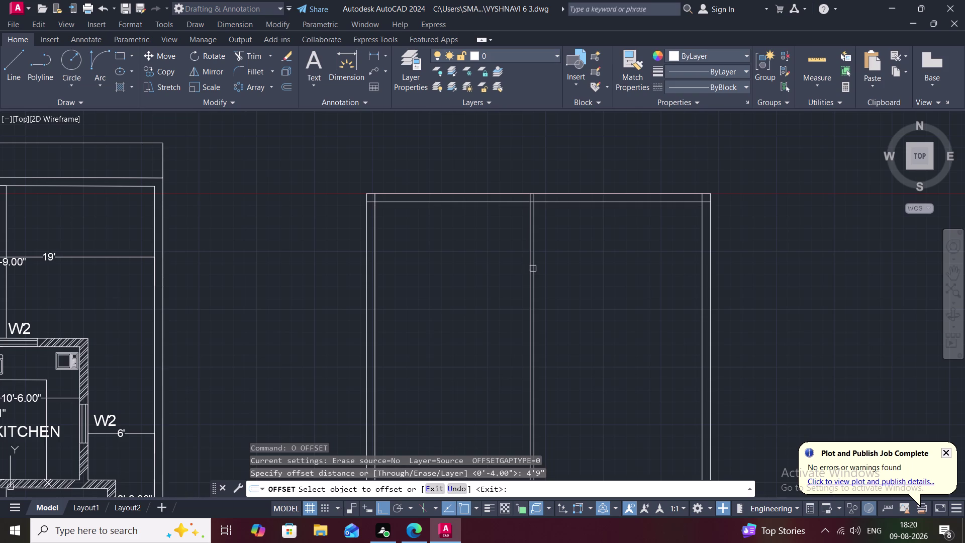
click(535, 272)
click(556, 270)
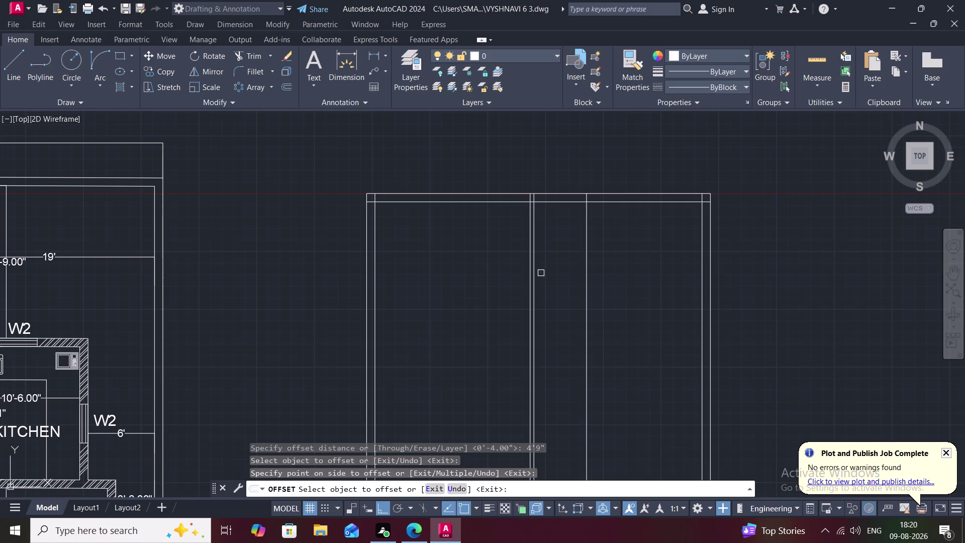
middle_drag(540, 272, 494, 271)
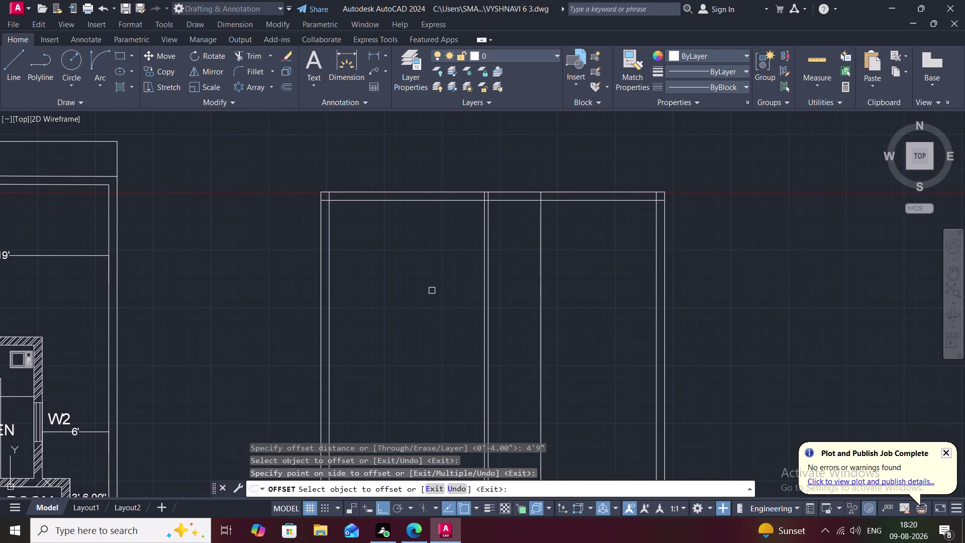
key(Escape)
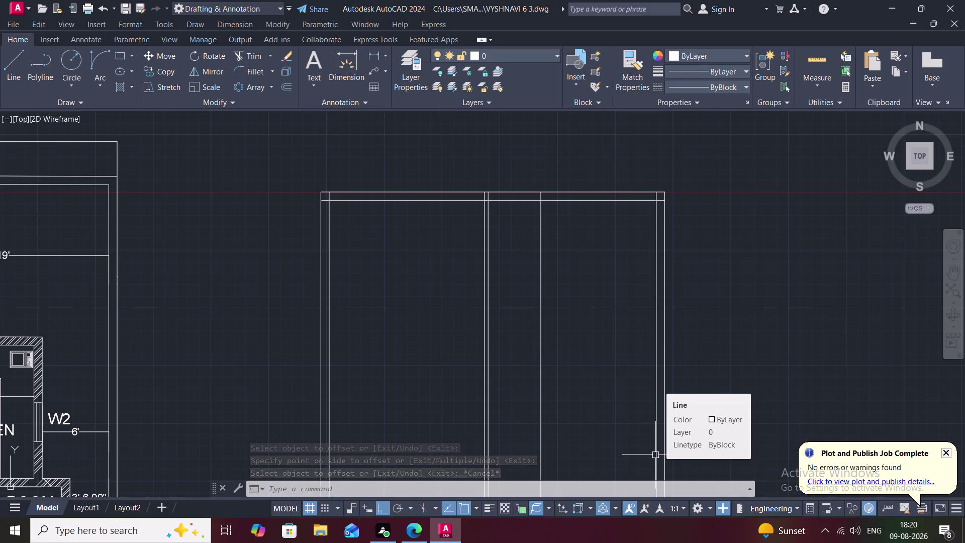
Offset the second interior wall line 4" to add its parallel face.
text(O)
key(space)
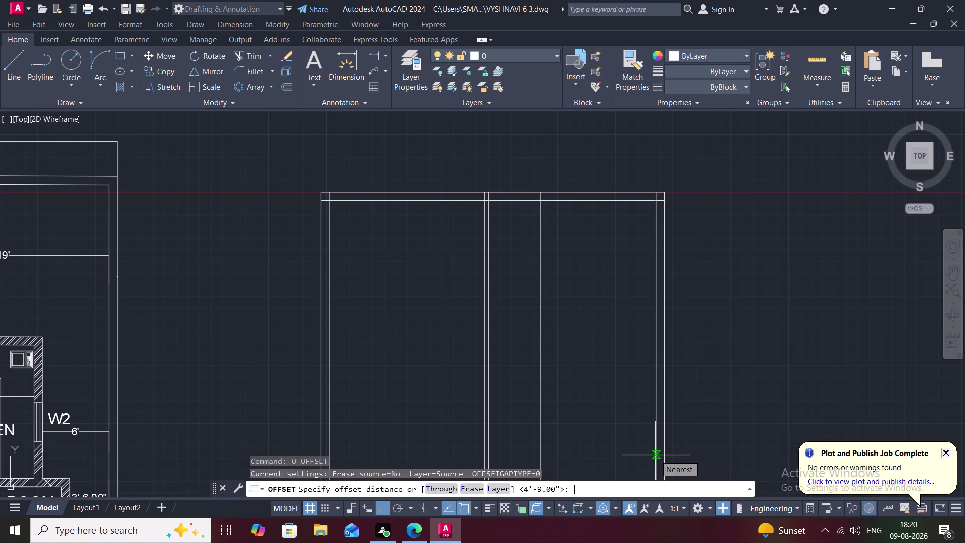
text(4")
key(space)
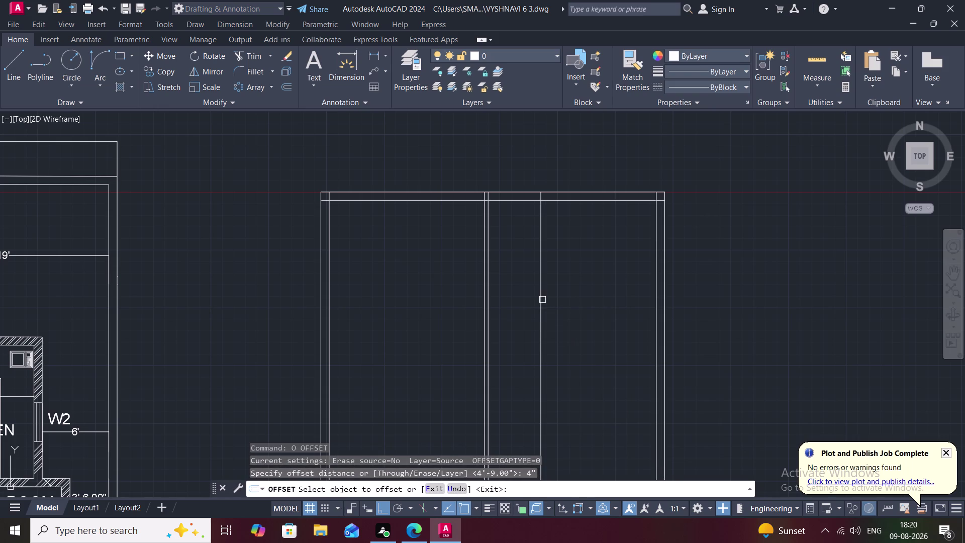
click(542, 300)
click(560, 301)
middle_drag(562, 304, 528, 290)
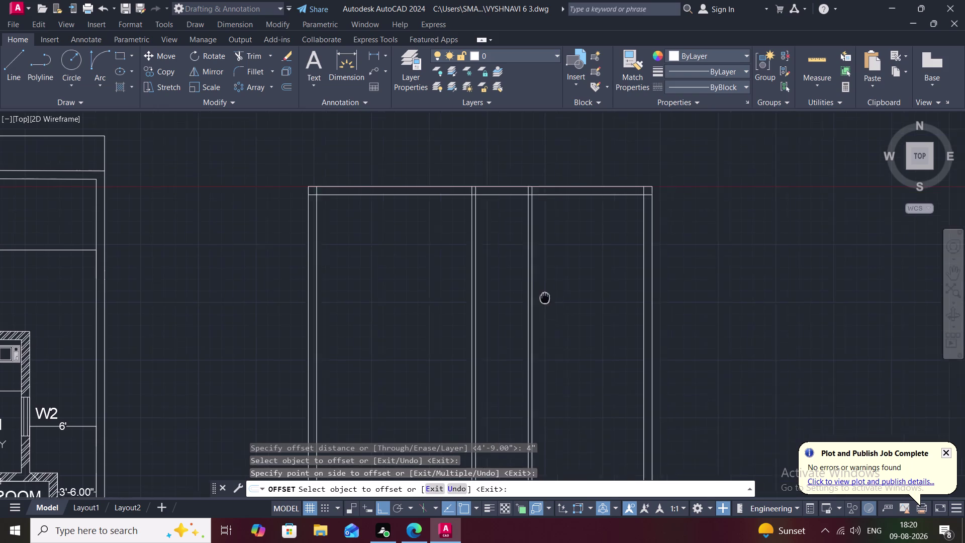
middle_drag(528, 290, 519, 286)
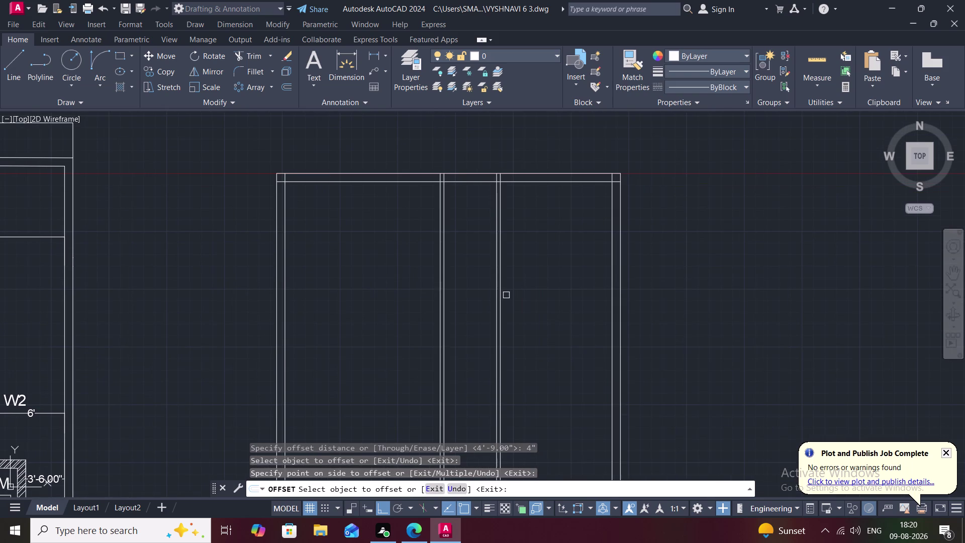
click(820, 72)
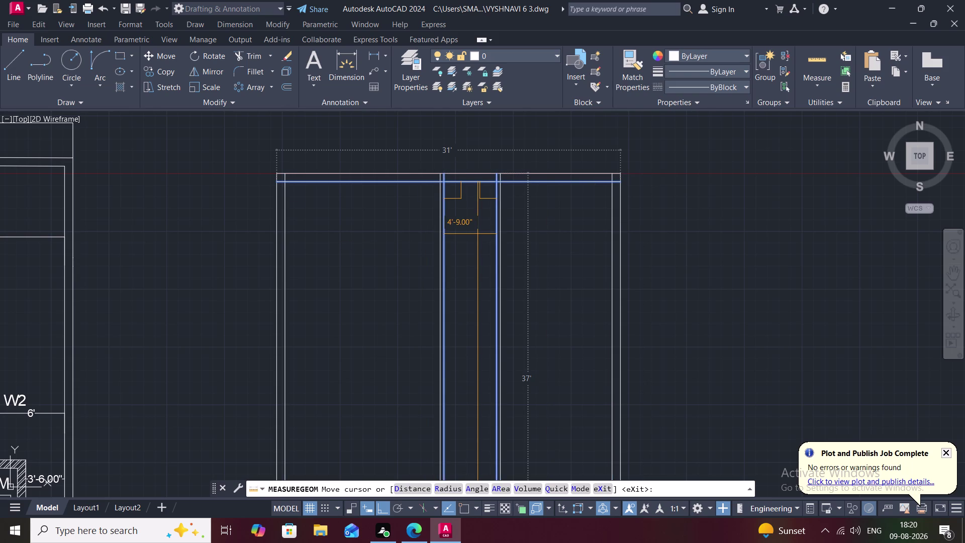
Stop measuring and delete the three selected interior wall lines.
key(Escape)
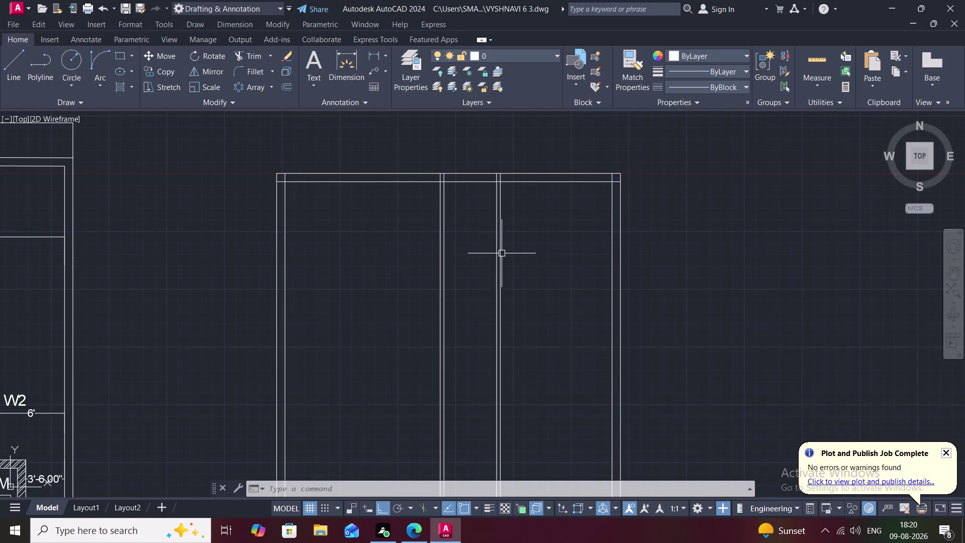
click(501, 266)
click(443, 286)
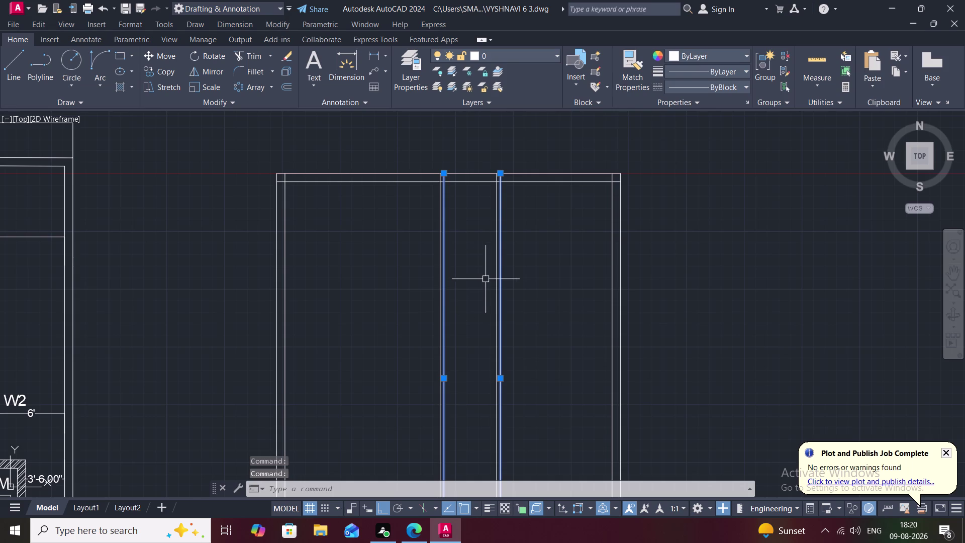
click(496, 287)
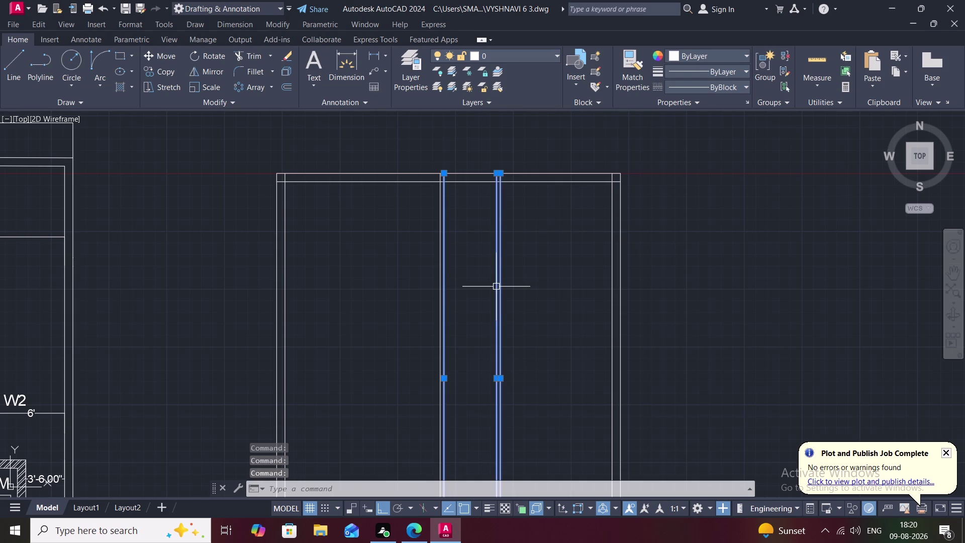
key(Delete)
text(O)
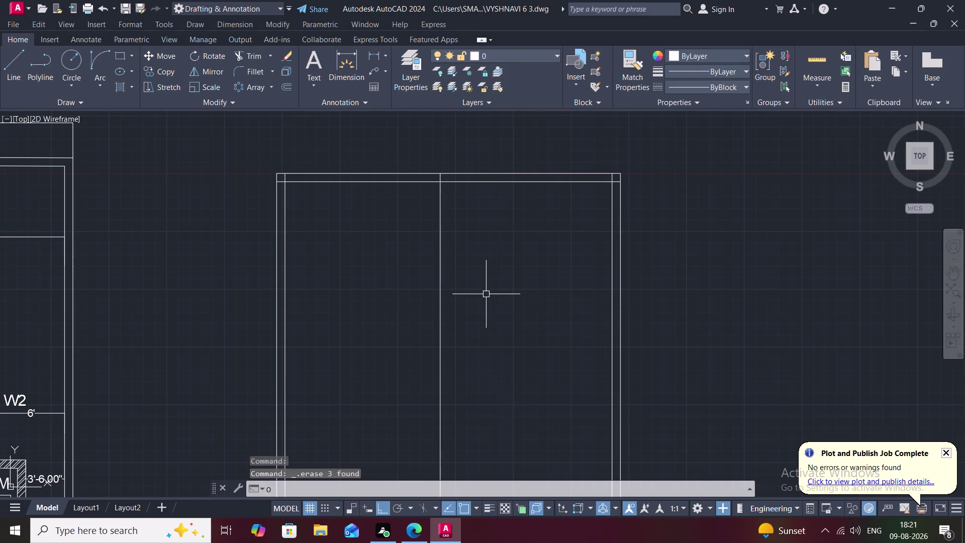
key(space)
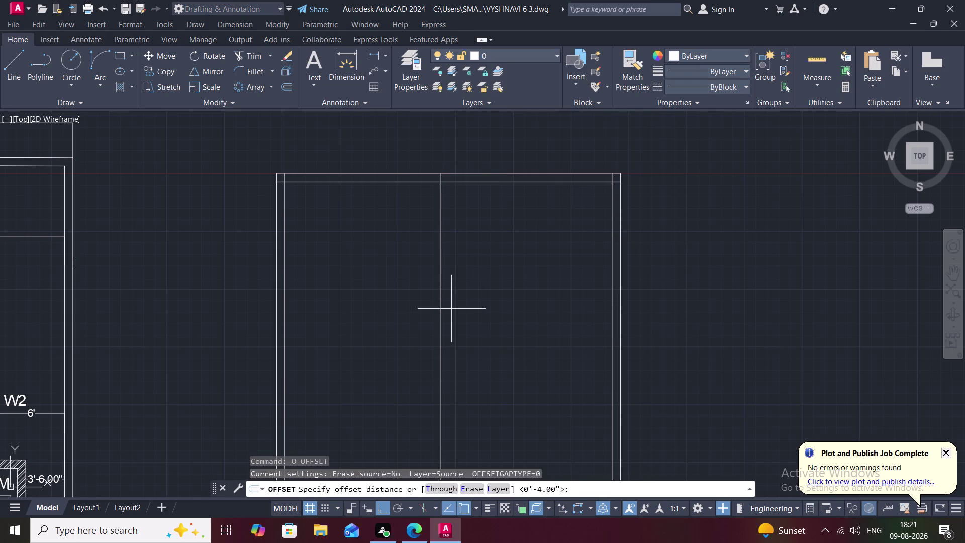
Offset the centre wall line 3 inches to the right.
text(3)
text(")
key(space)
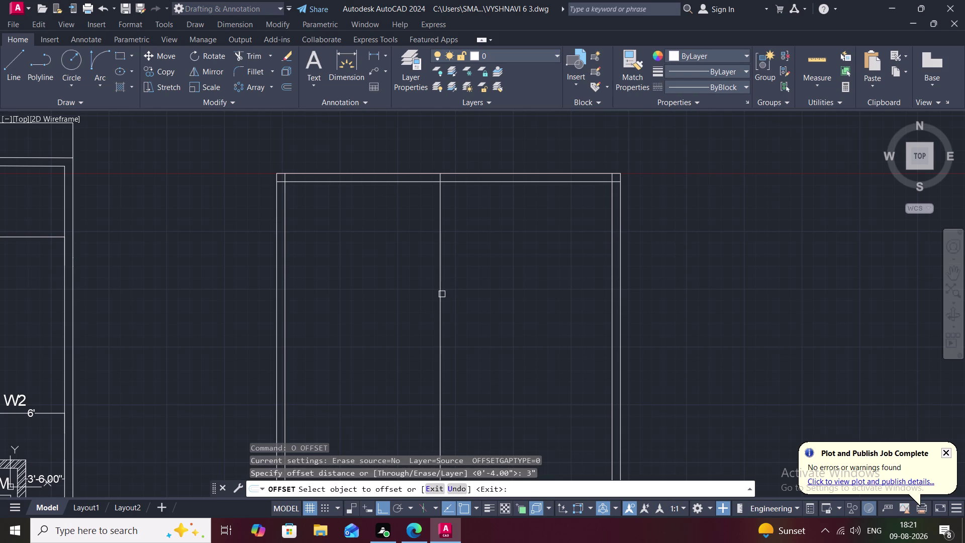
drag(441, 290, 445, 289)
click(466, 288)
key(Escape)
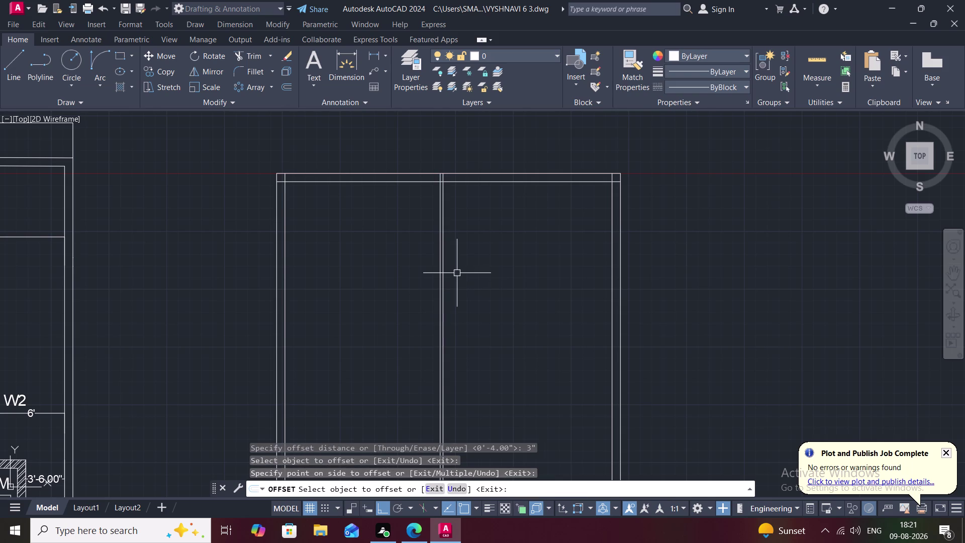
Offset the thickened centre wall line 4'9" to the right as a new interior wall.
key(o)
key(space)
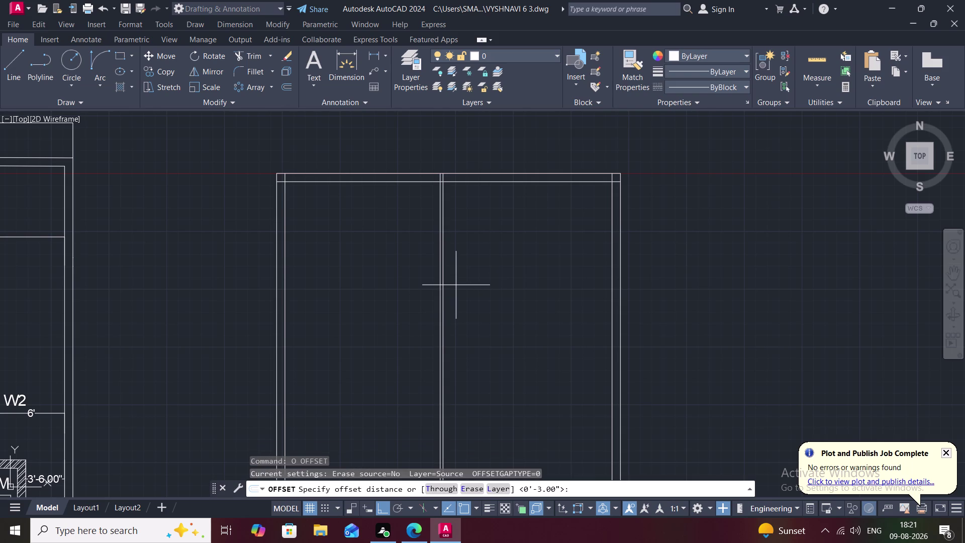
text(4')
text(9)
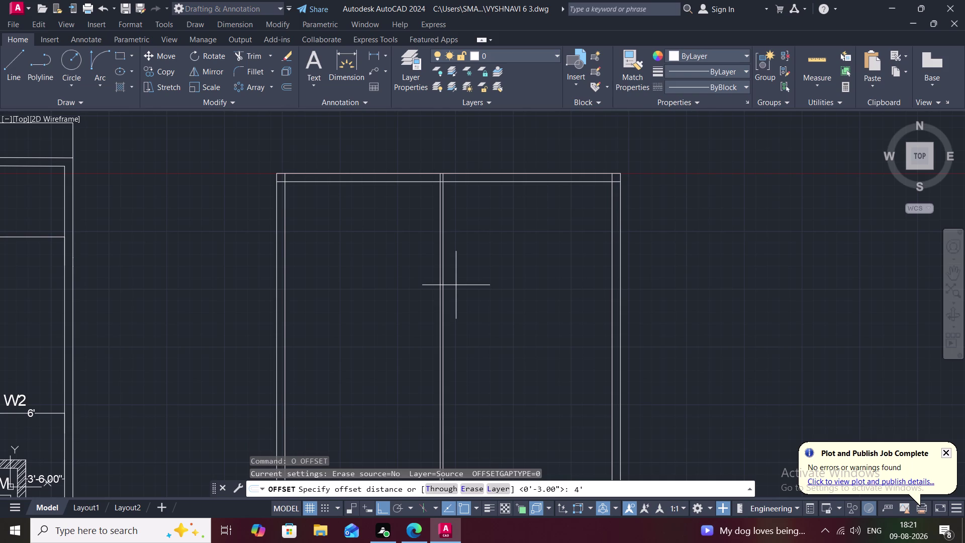
text(")
key(space)
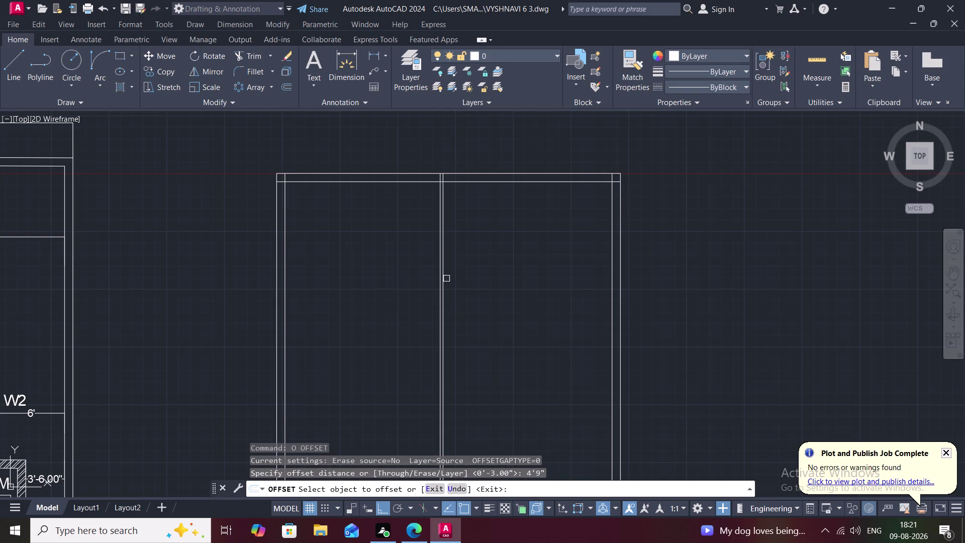
click(445, 277)
click(468, 276)
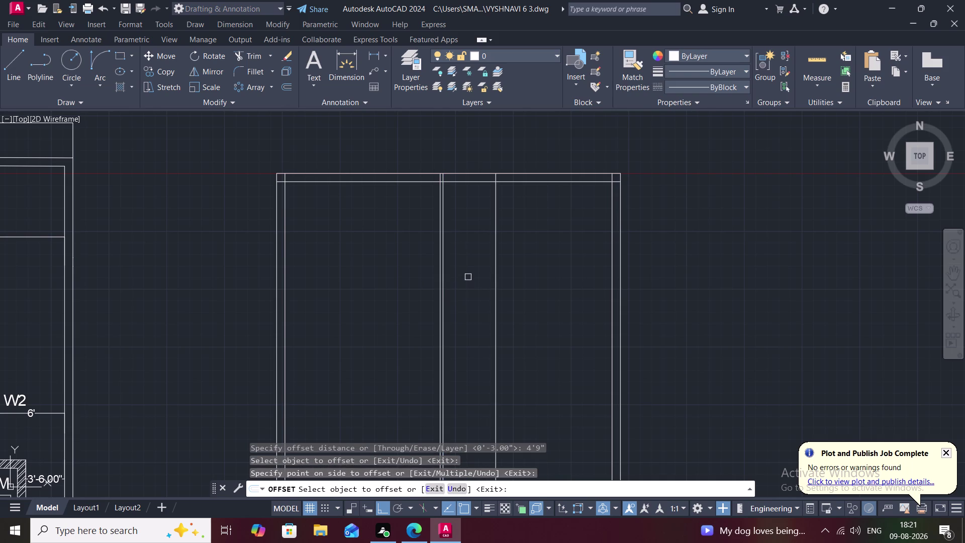
key(Escape)
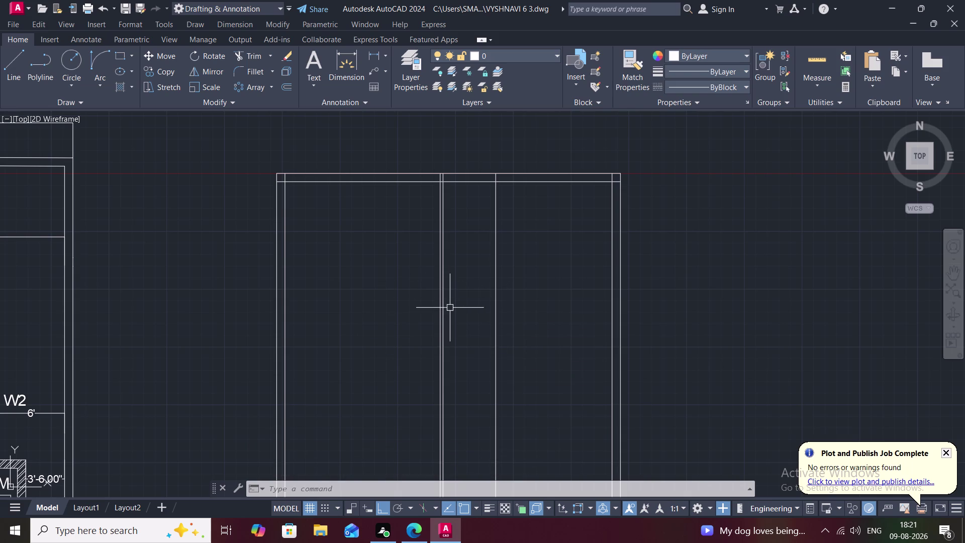
Give the new interior wall line a 3-inch parallel face to its right.
key(o)
key(space)
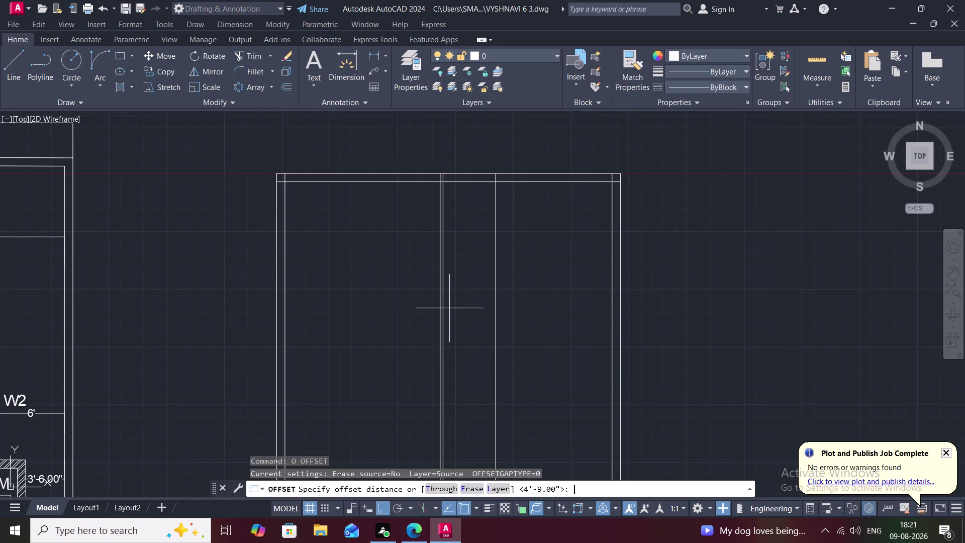
text(3)
text(")
key(space)
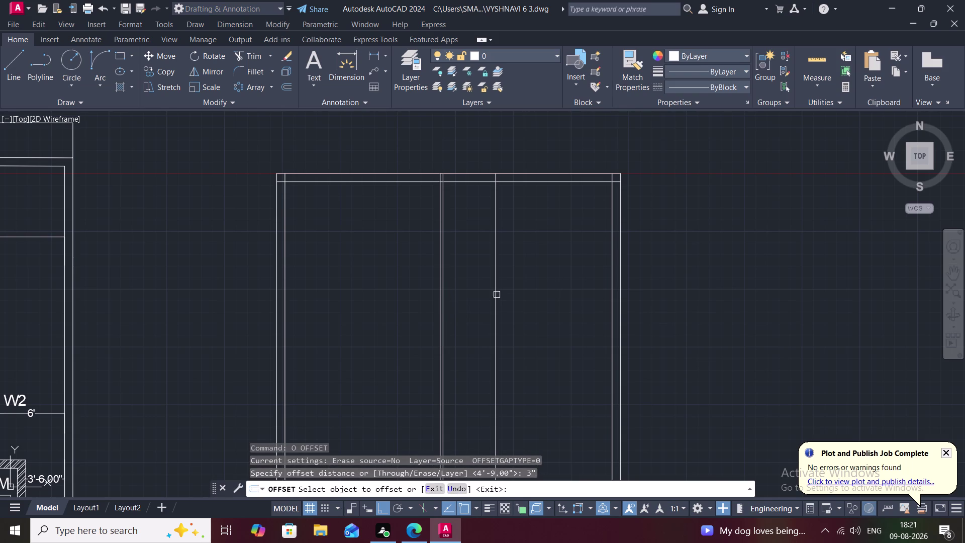
click(495, 285)
click(521, 284)
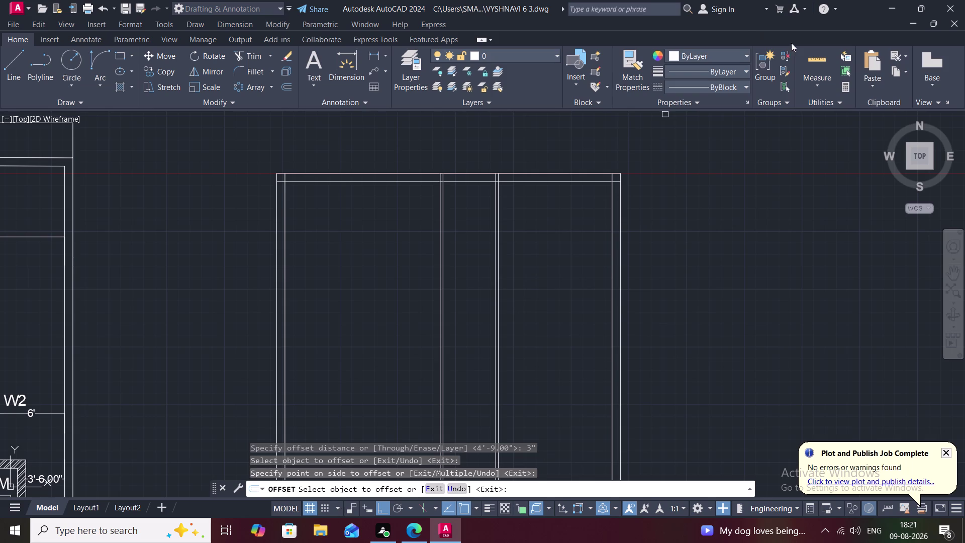
Check wall spacing, then offset the top inner wall 12 feet down as a cross wall.
click(806, 55)
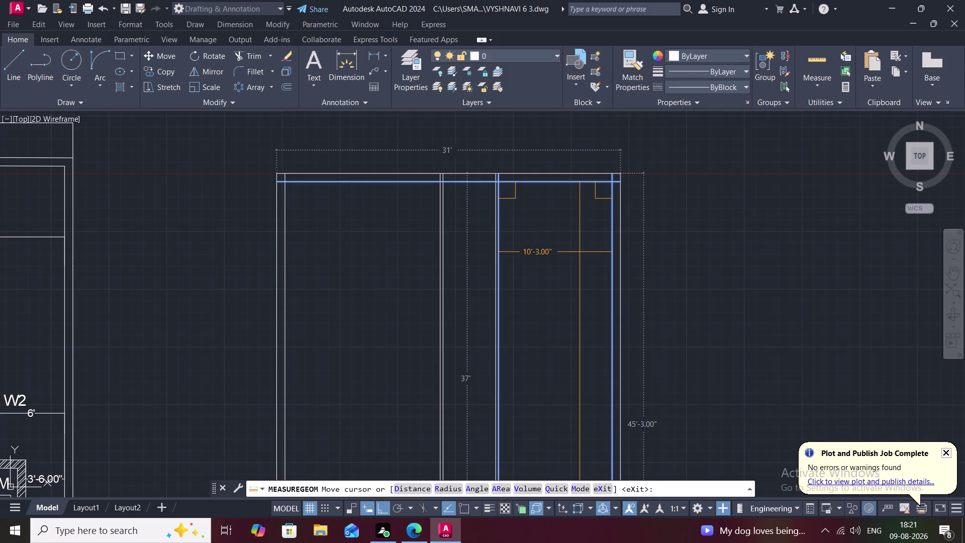
key(Escape)
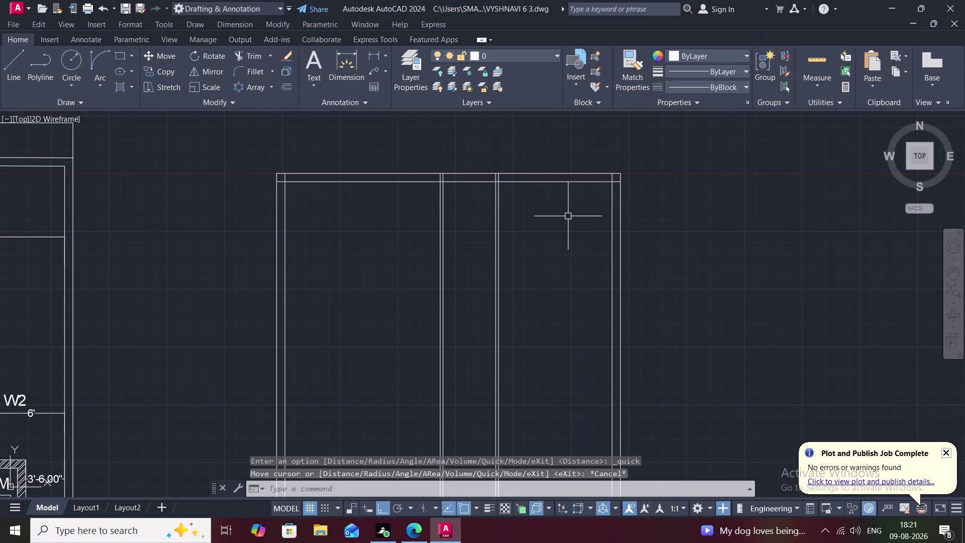
text(O)
key(space)
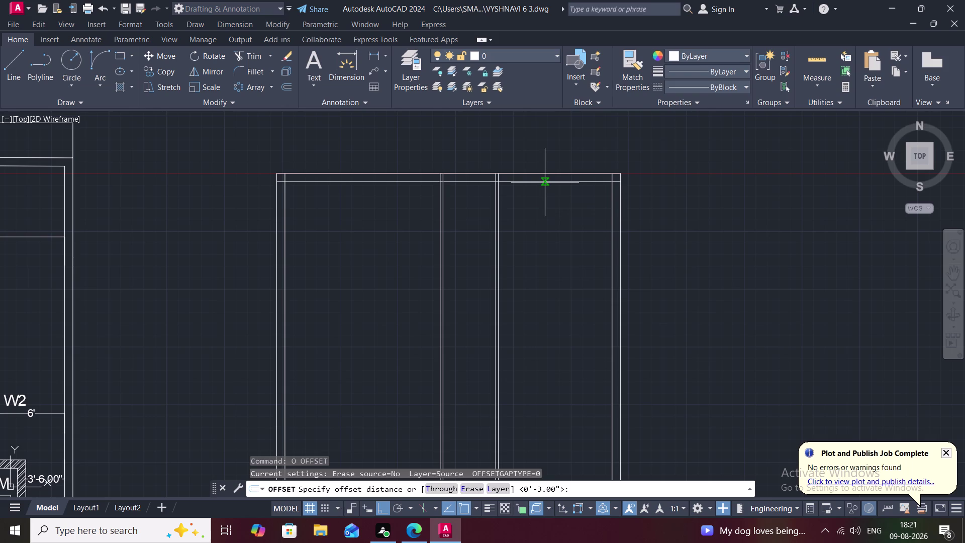
text(12')
key(space)
click(528, 182)
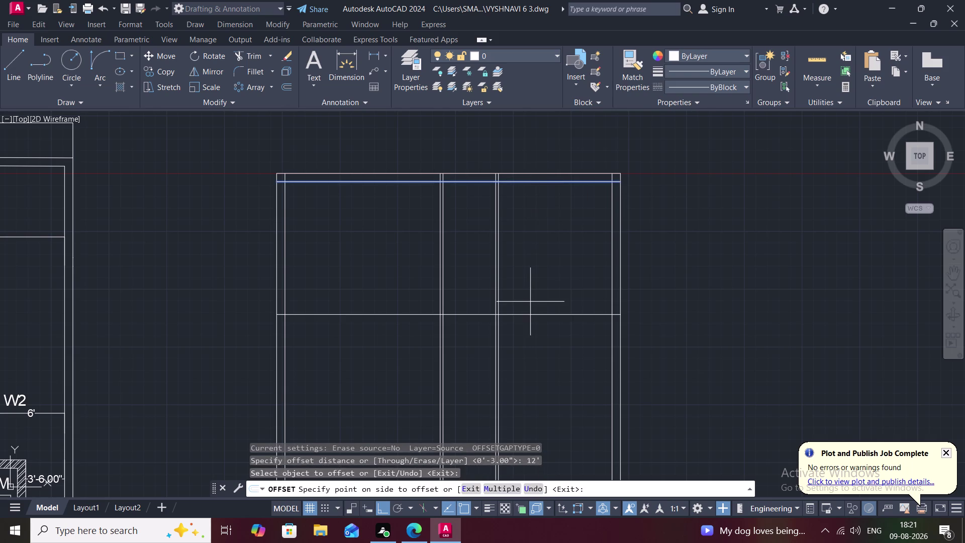
click(530, 302)
middle_drag(529, 302, 536, 245)
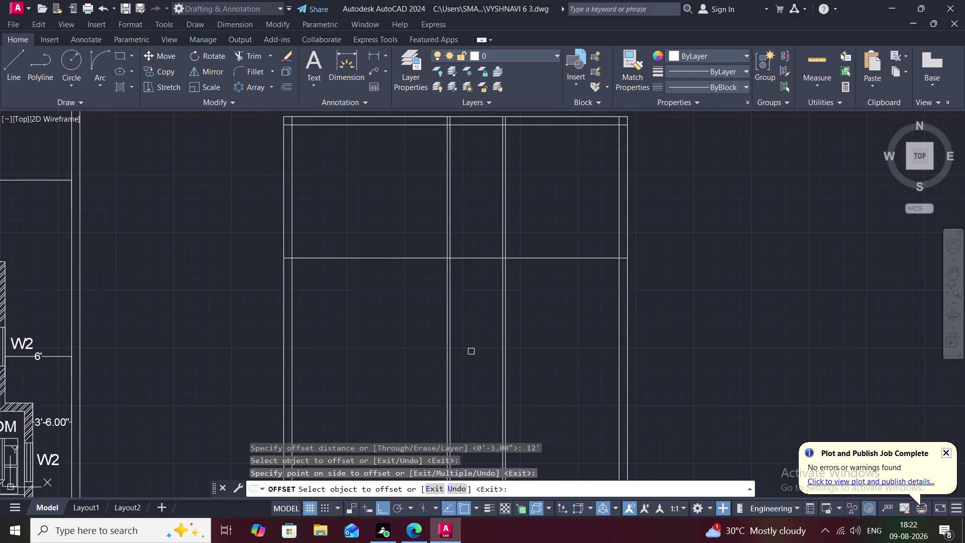
Copy the top wall line 8 feet below it after re-entering the distance.
key(8)
key(1)
key(BackSpace)
text(')
key(space)
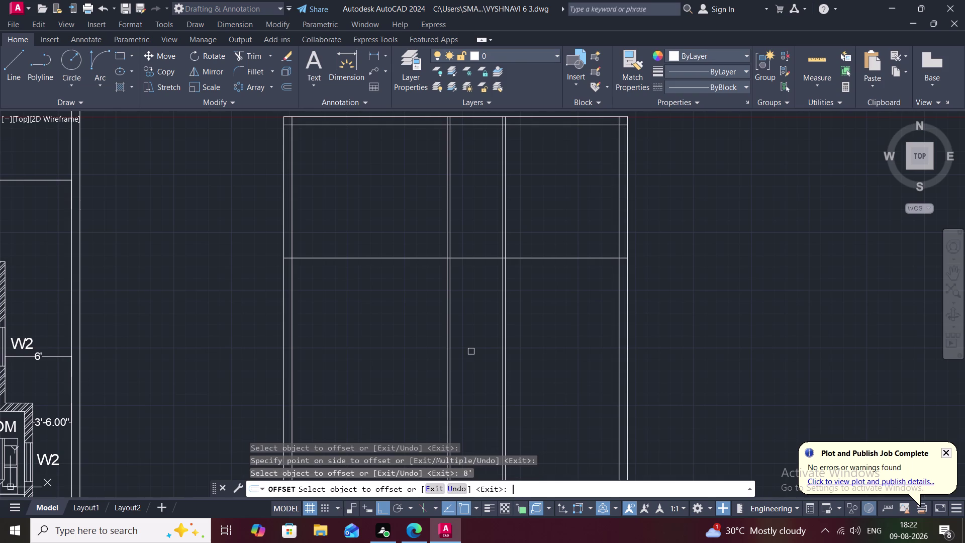
click(480, 127)
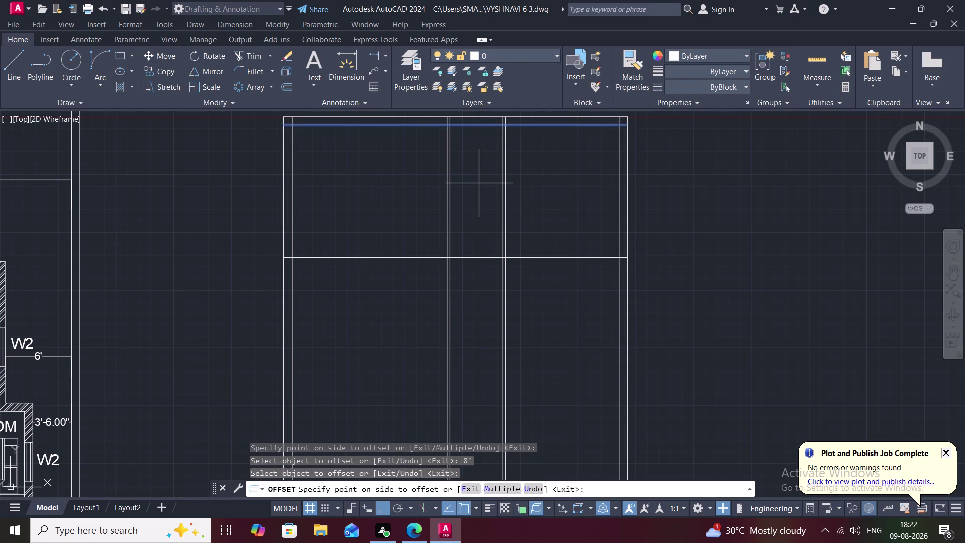
key(Escape)
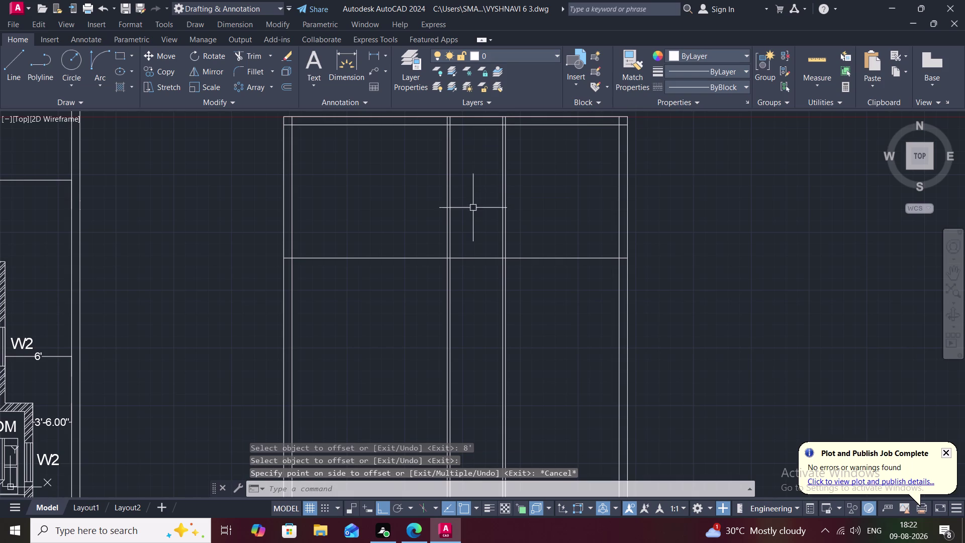
text(O 8')
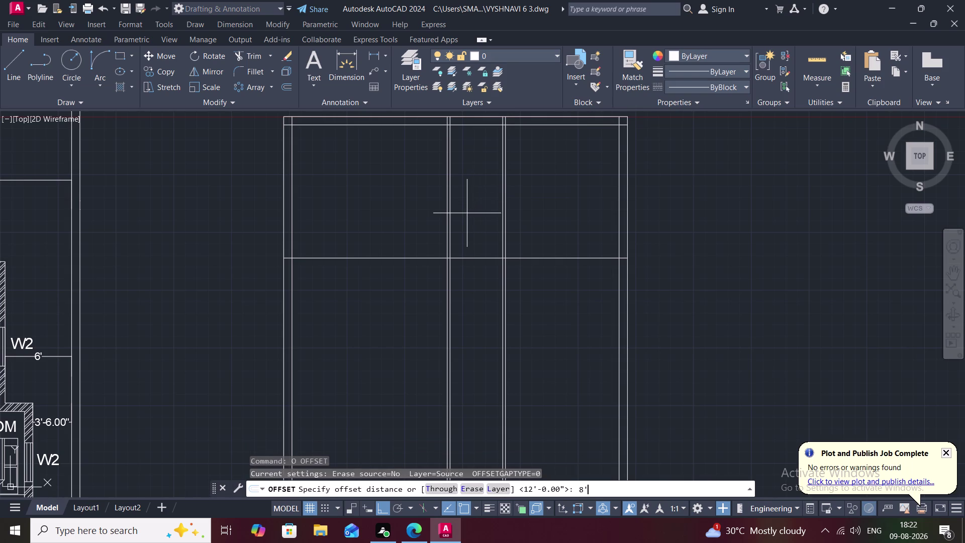
key(space)
click(478, 127)
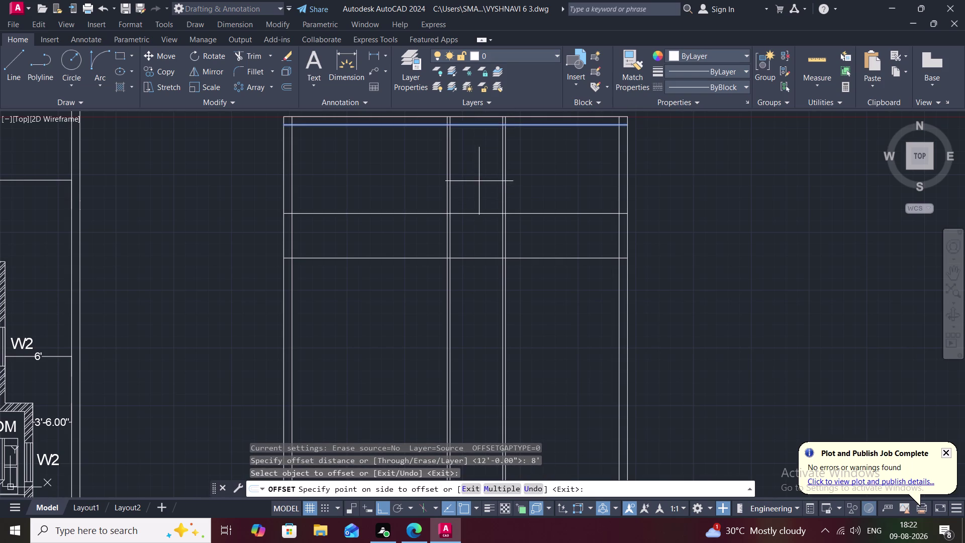
click(479, 181)
key(Escape)
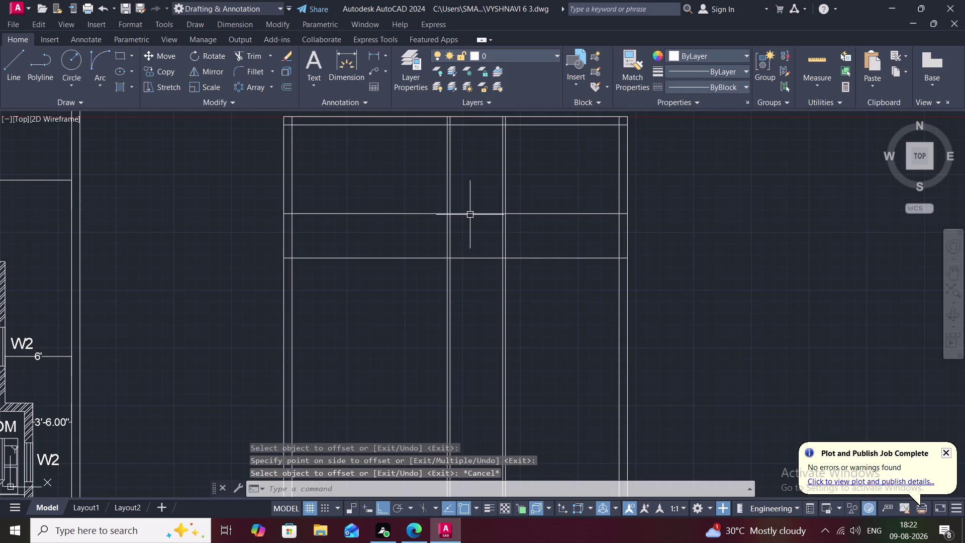
Trim the horizontal wall line segments crossing the first three wall joints.
text(TR)
key(space)
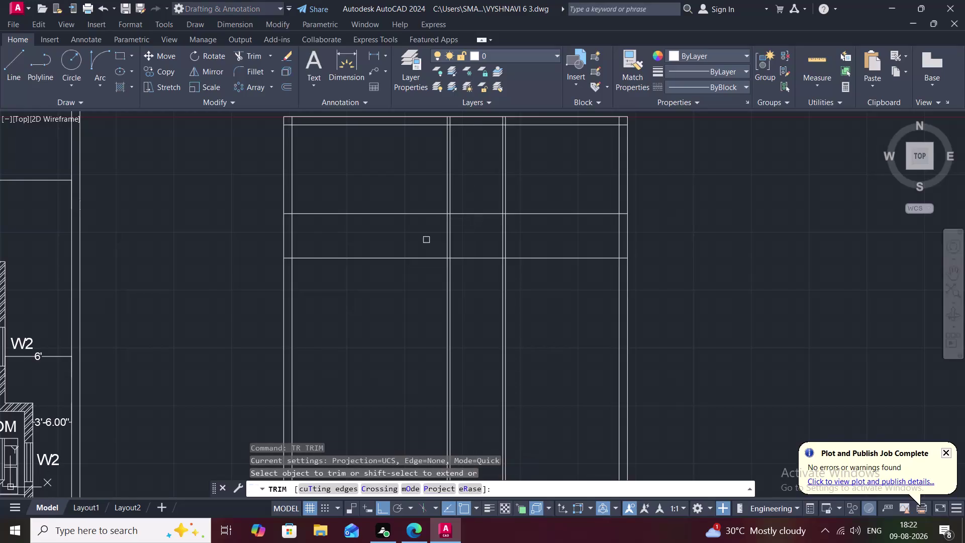
click(408, 214)
scroll(up, 3)
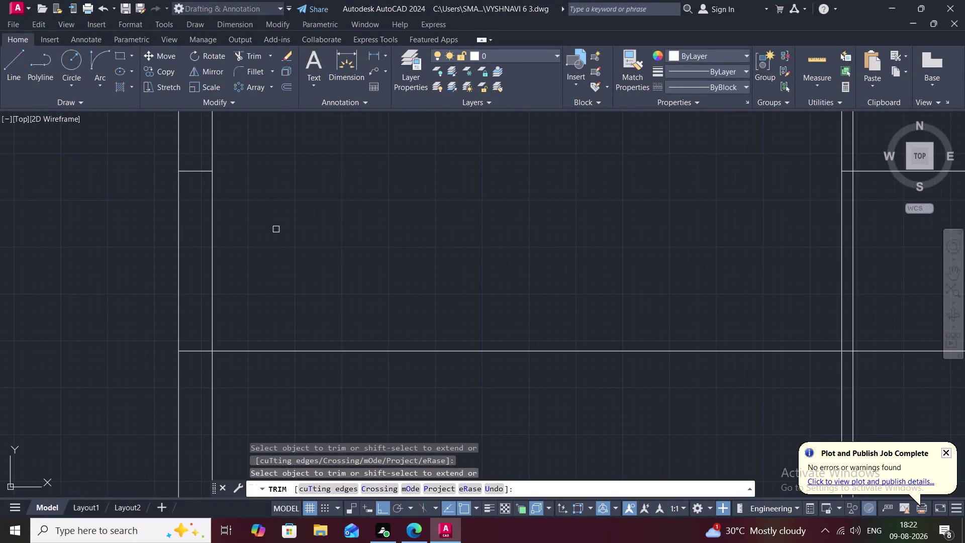
click(195, 170)
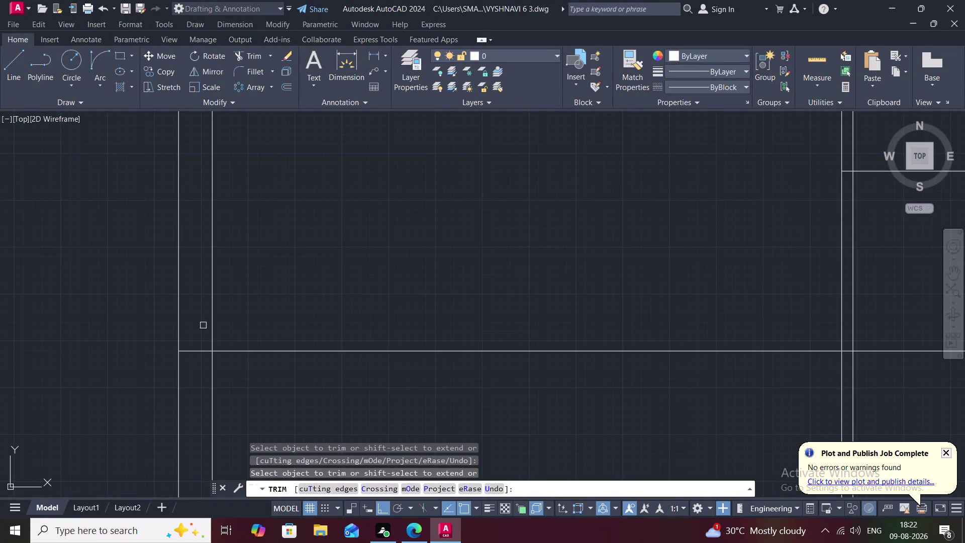
click(201, 351)
scroll(down, 3)
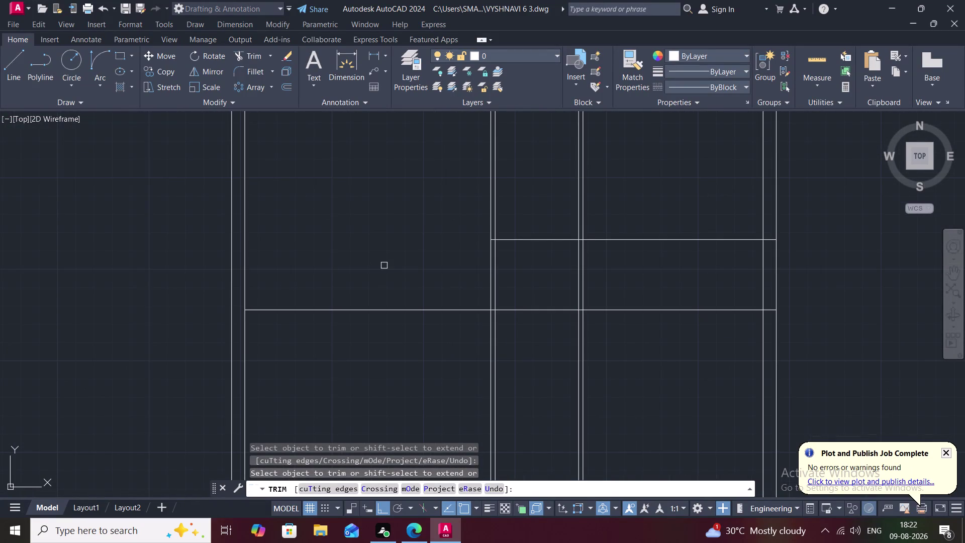
Trim the remaining line pieces inside the walls at two more joints.
middle_drag(385, 264, 361, 268)
scroll(up, 3)
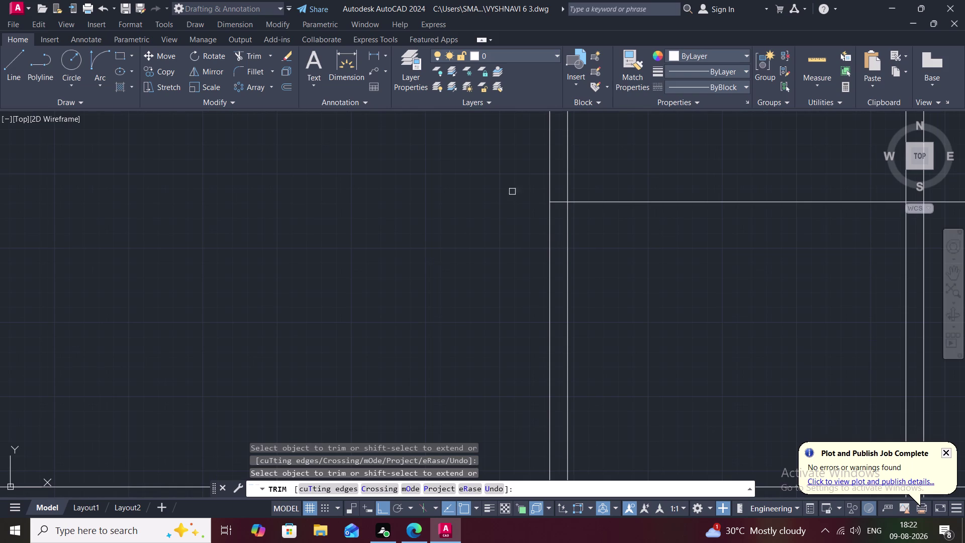
click(558, 204)
scroll(down, 3)
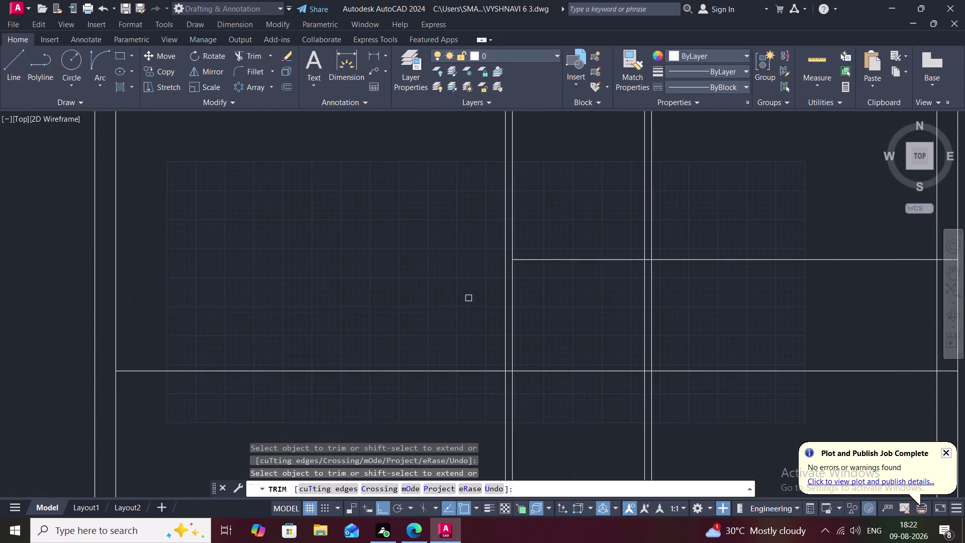
middle_drag(466, 299, 387, 301)
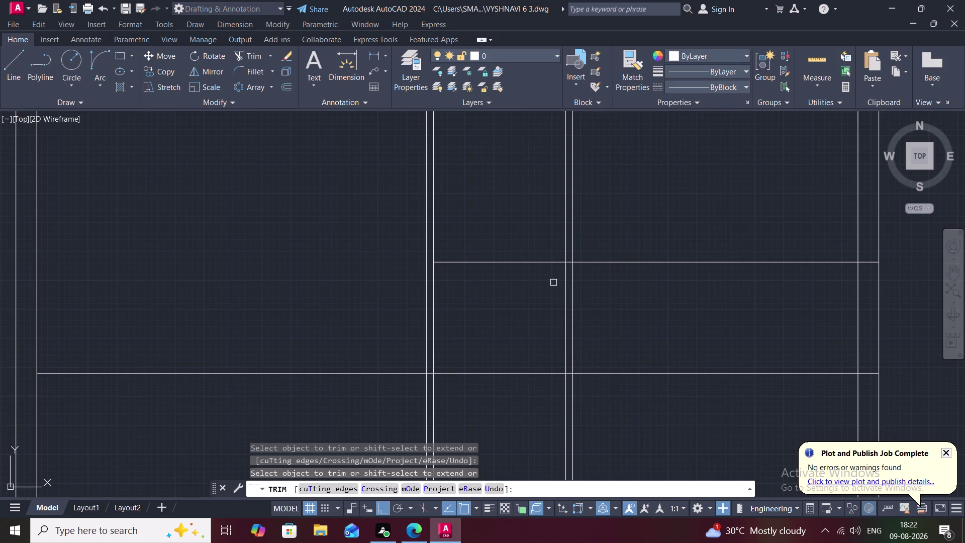
scroll(up, 3)
click(568, 263)
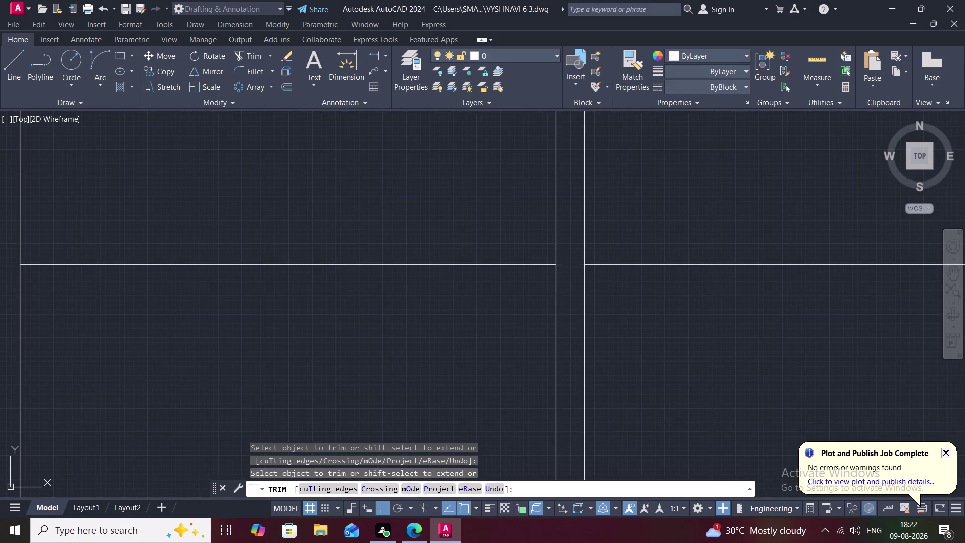
key(Escape)
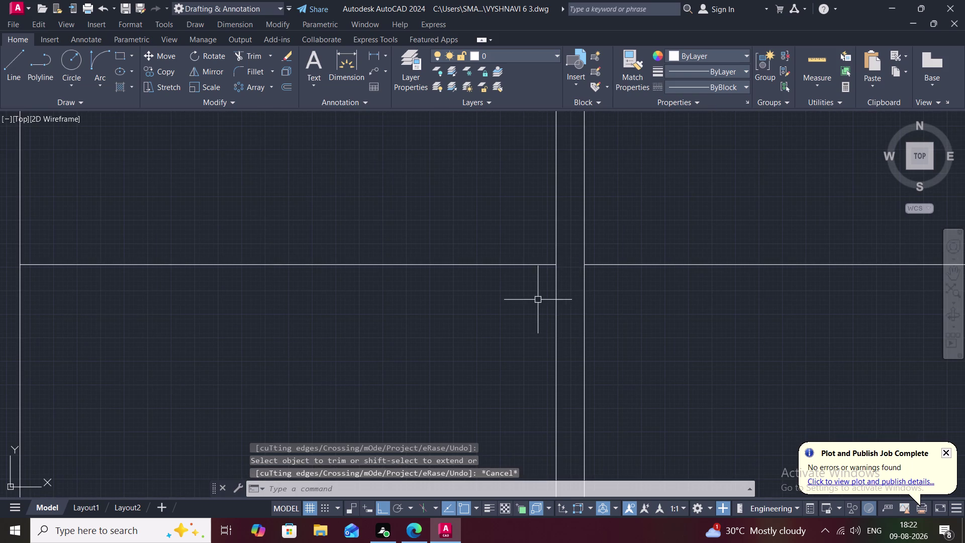
scroll(down, 3)
key(Escape)
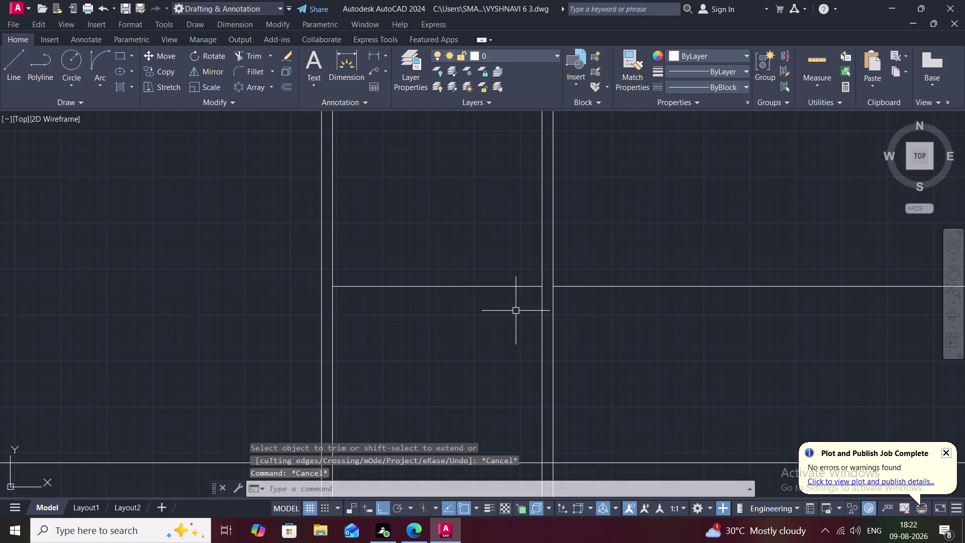
key(o)
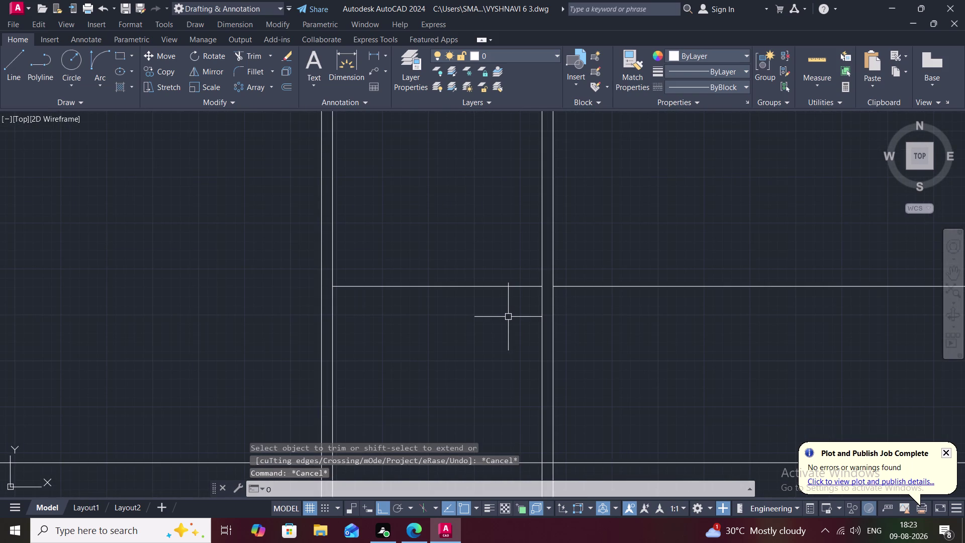
key(space)
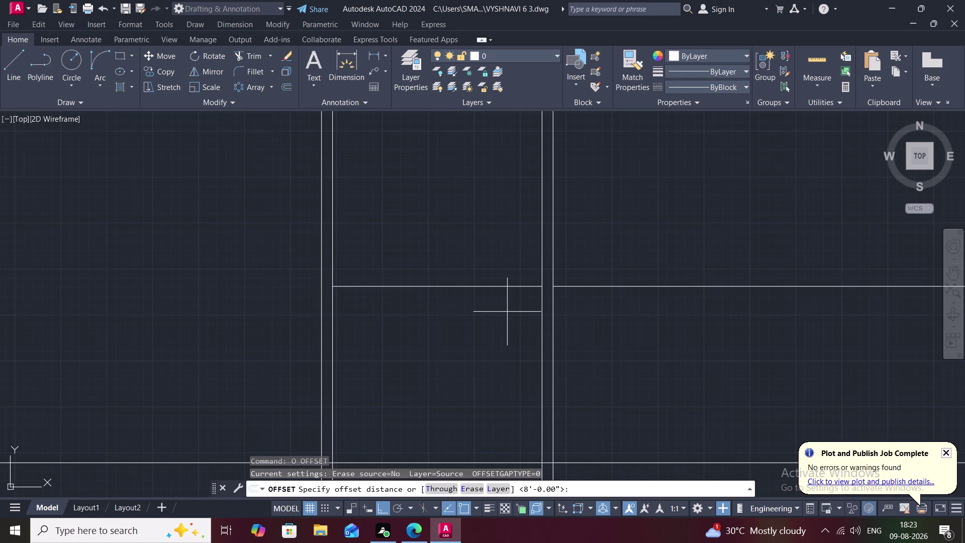
Offset the new horizontal wall line 3 inches below to double it.
text(3")
key(space)
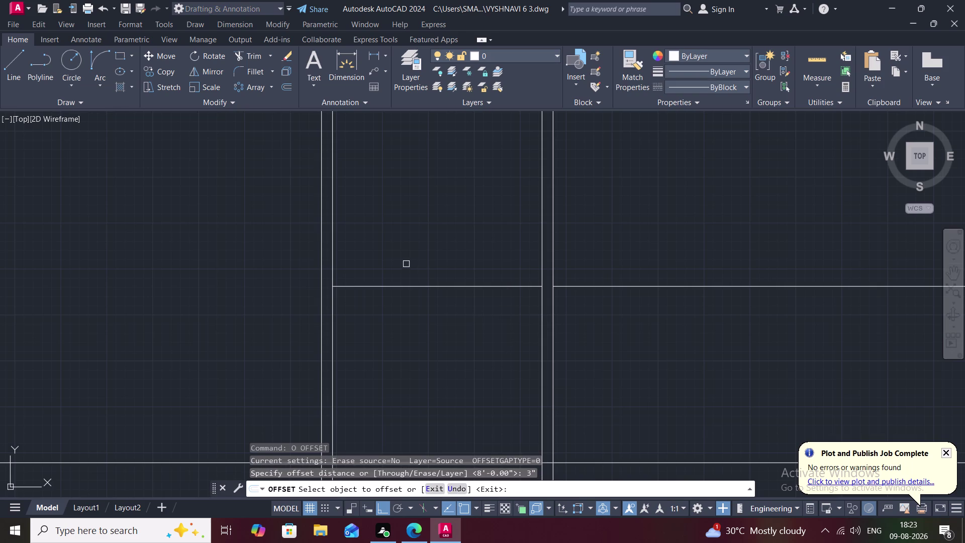
click(415, 288)
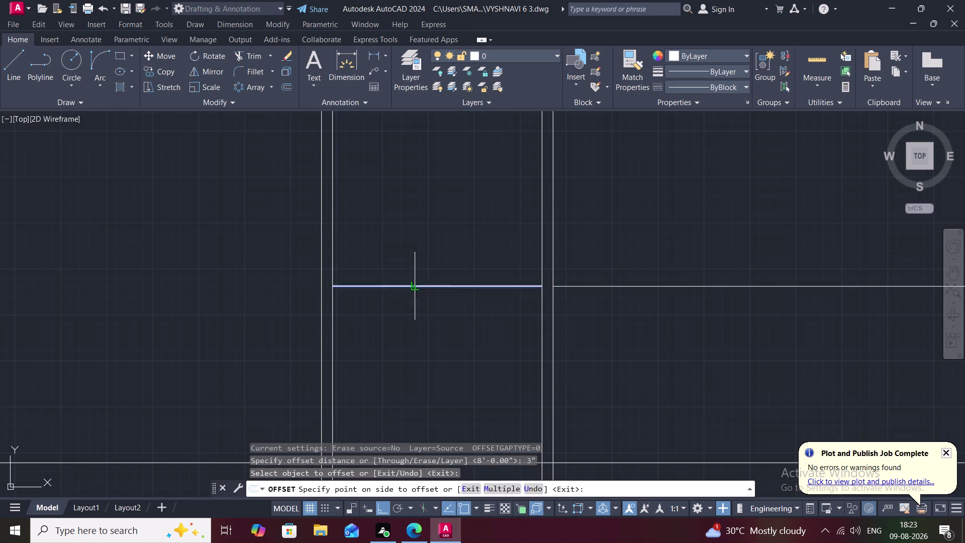
click(421, 320)
key(Escape)
Trim the doubled wall line where it meets the vertical walls.
key(t)
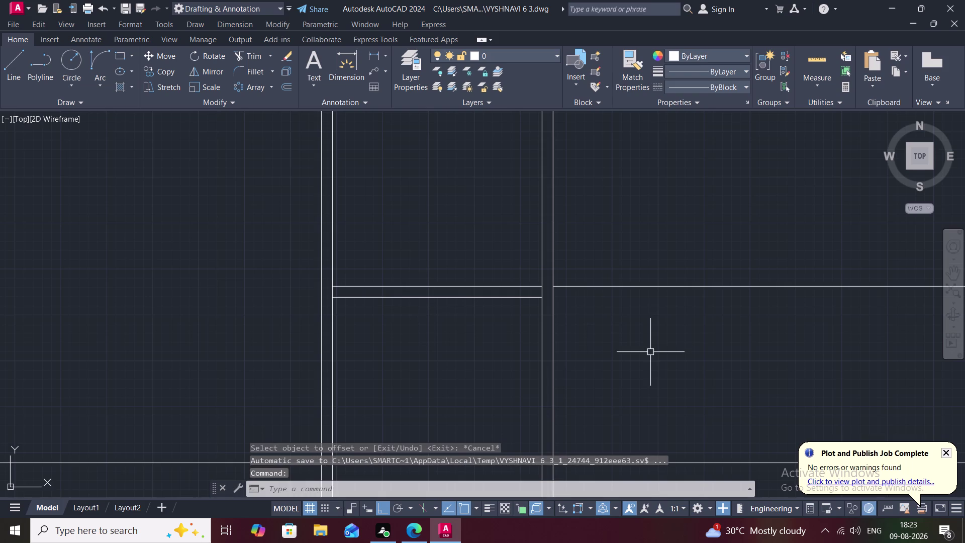
key(r)
key(space)
click(624, 287)
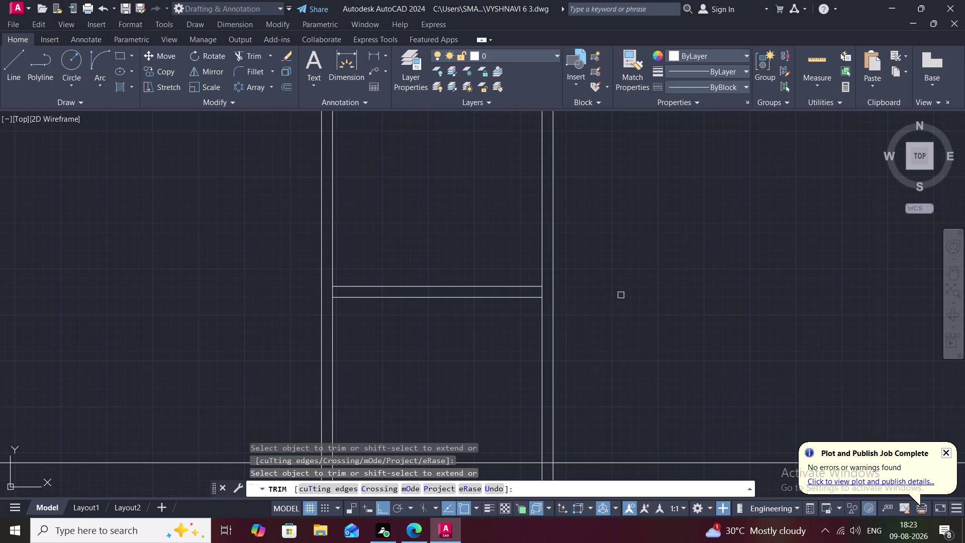
text(TR)
key(space)
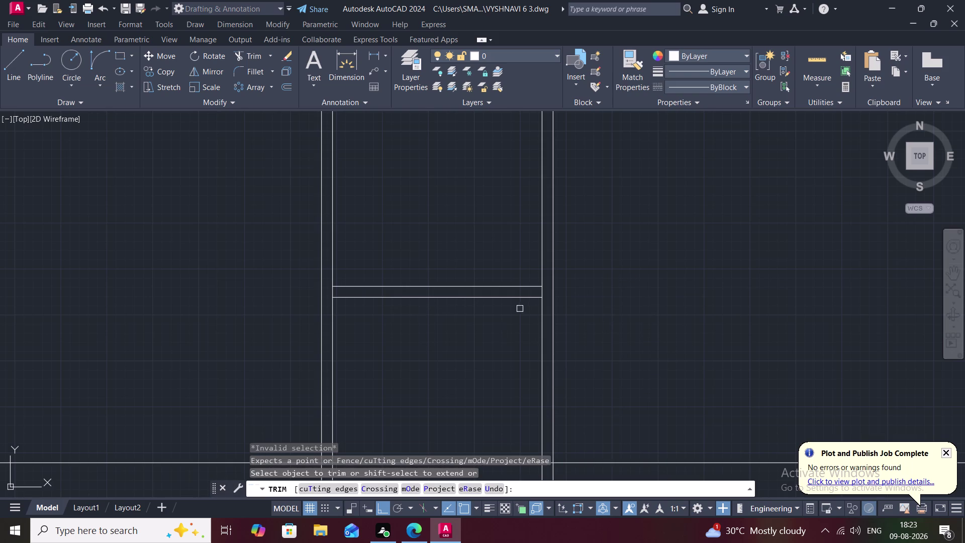
scroll(up, 3)
click(546, 291)
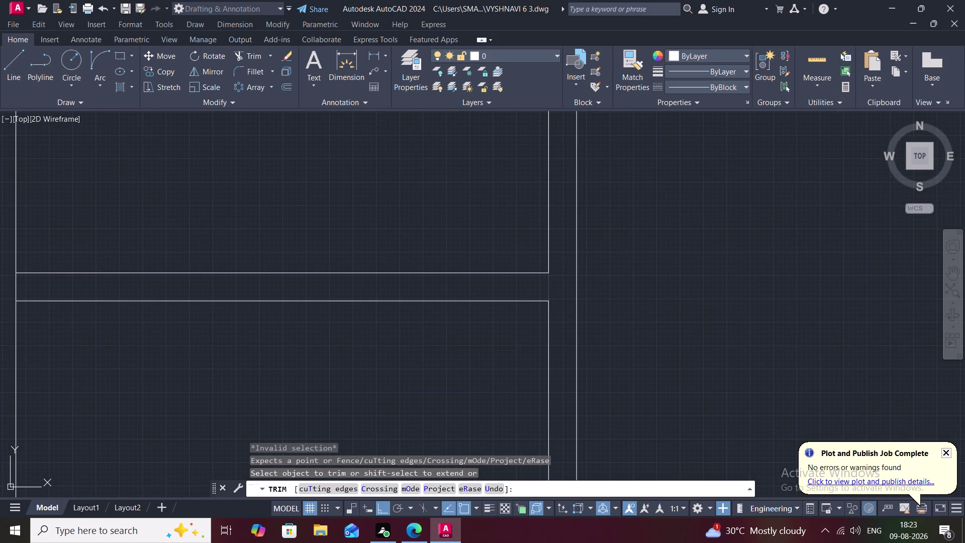
scroll(down, 3)
middle_drag(473, 393, 404, 267)
scroll(down, 3)
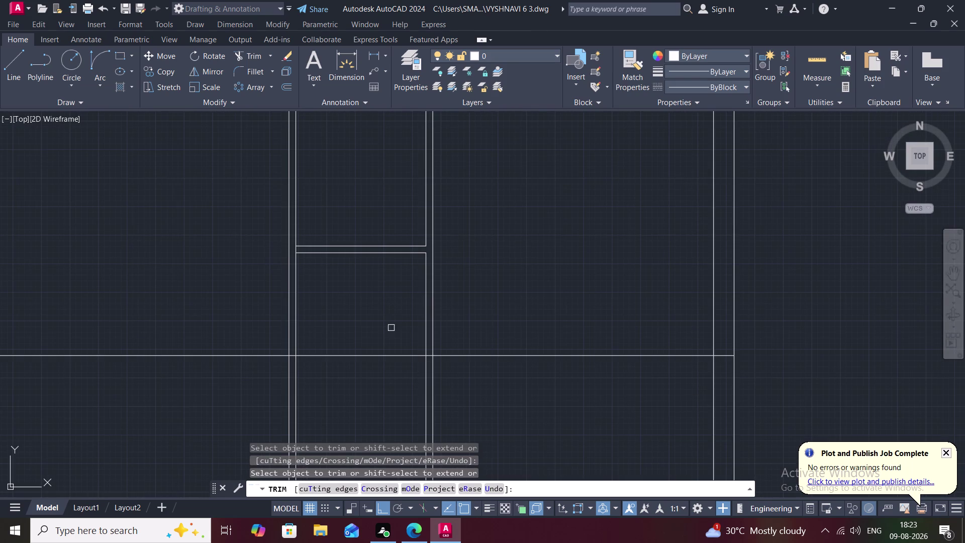
key(Escape)
key(o)
key(space)
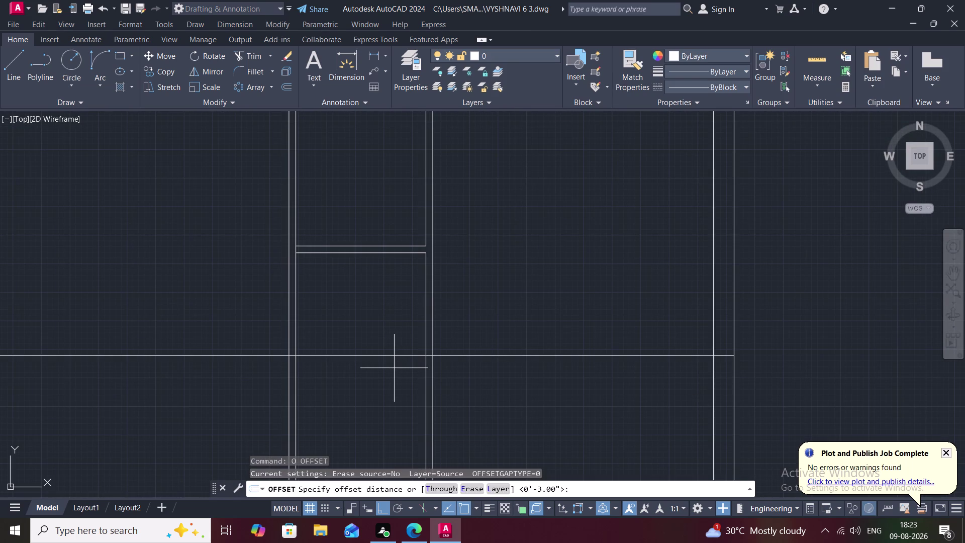
Offset the lower horizontal wall line 3 inches below and return to the whole plan.
key(space)
click(390, 356)
click(389, 374)
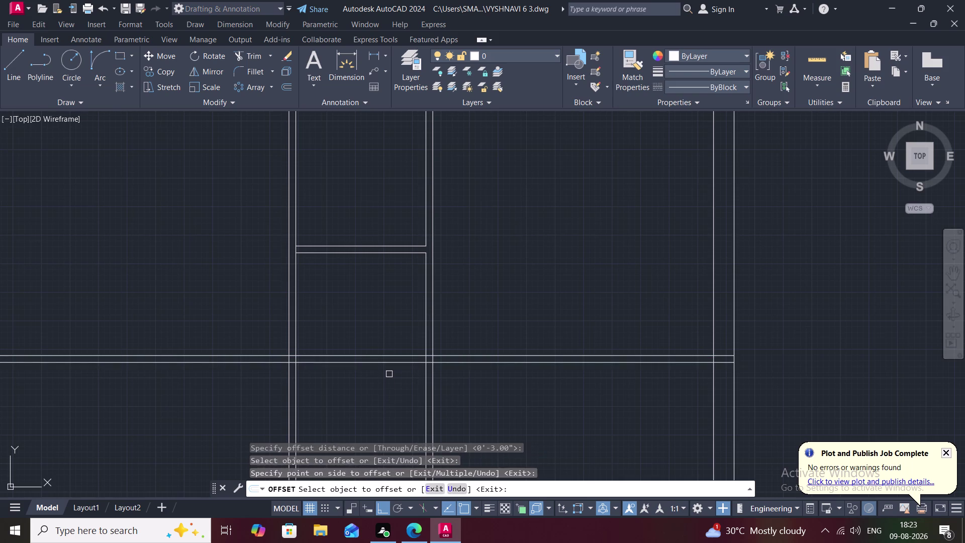
middle_click(367, 346)
middle_drag(359, 374, 413, 294)
scroll(down, 3)
middle_drag(310, 354, 372, 315)
scroll(down, 3)
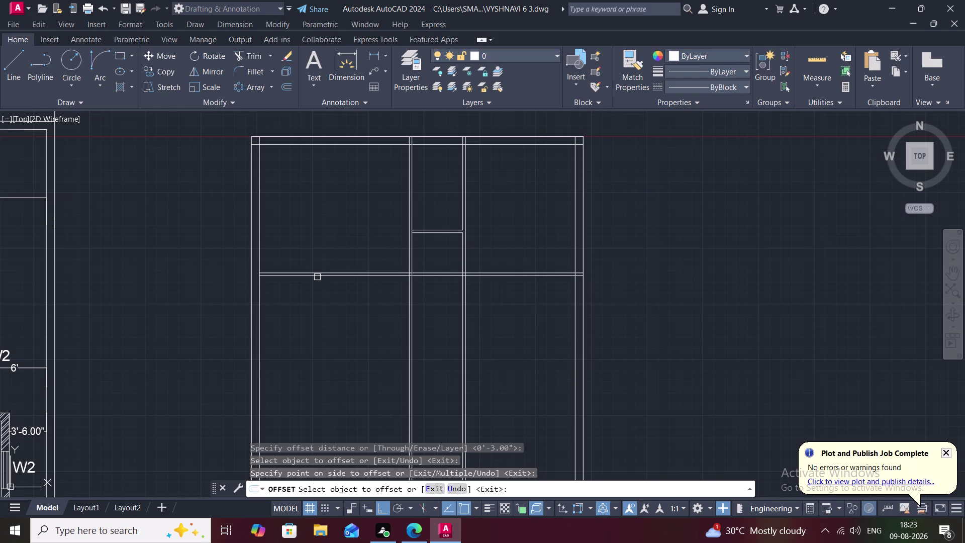
Enter an 8'6" offset distance, cancelling and restarting the offset once.
text(8')
key(6)
key(shift+quotedbl)
key(space)
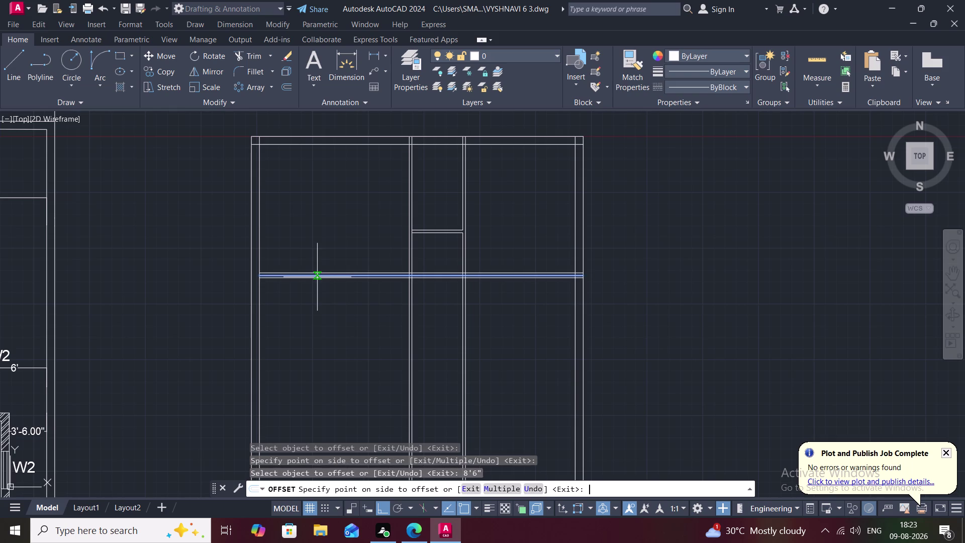
key(Escape)
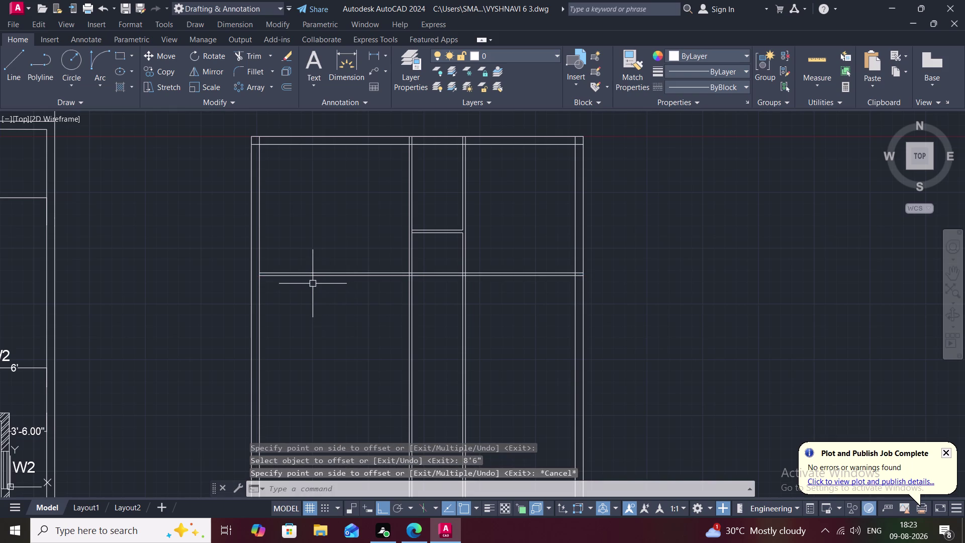
text(O)
key(space)
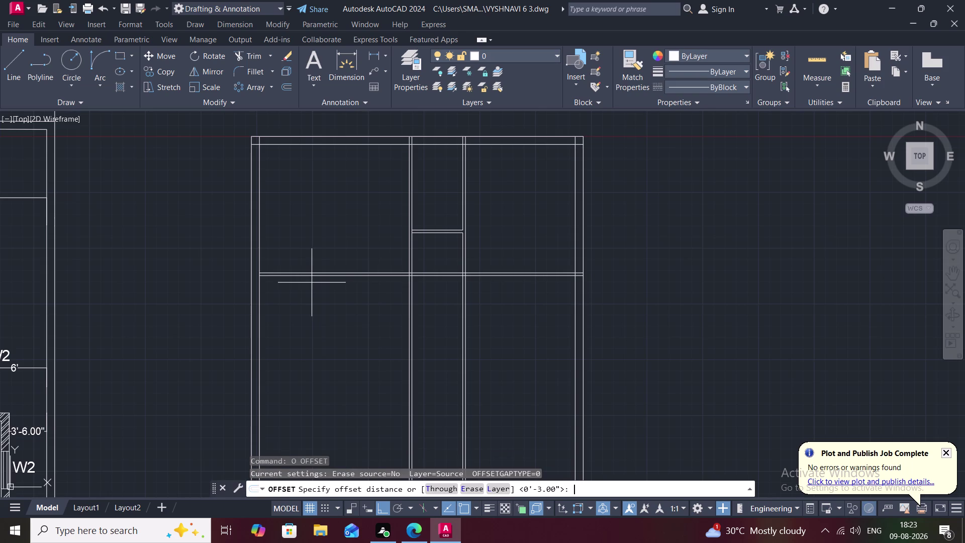
text(8)
text(')
text(6")
key(space)
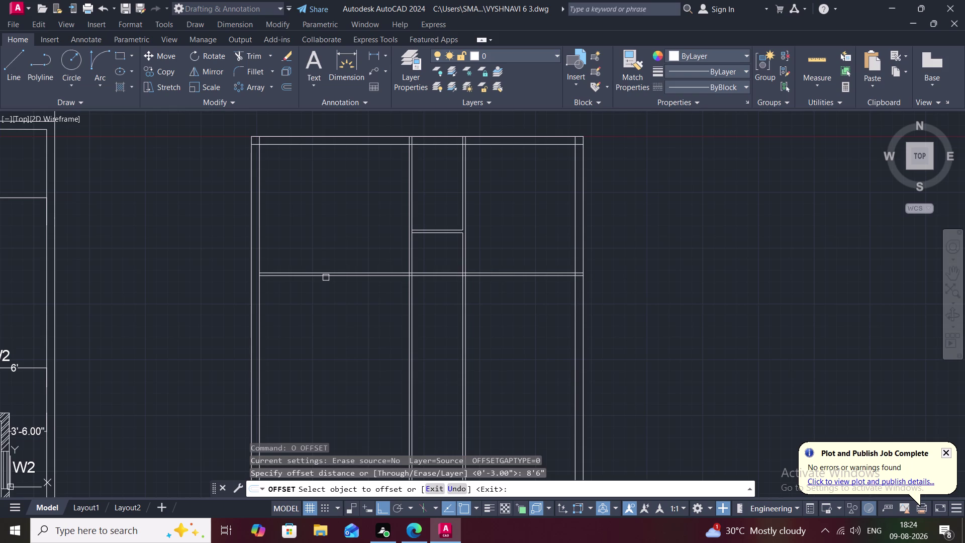
Copy the middle cross wall line 5 feet below it.
text(5')
key(space)
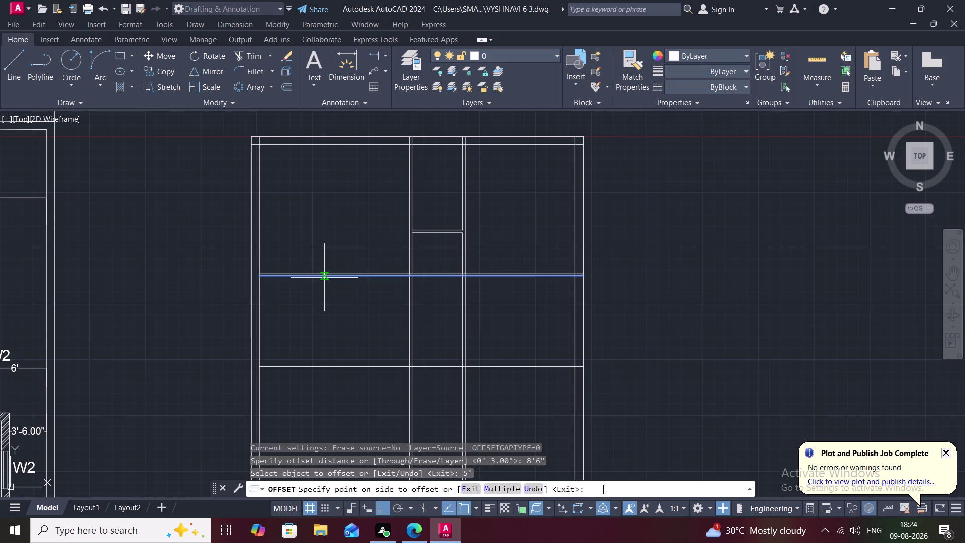
key(space)
key(space)
text(5)
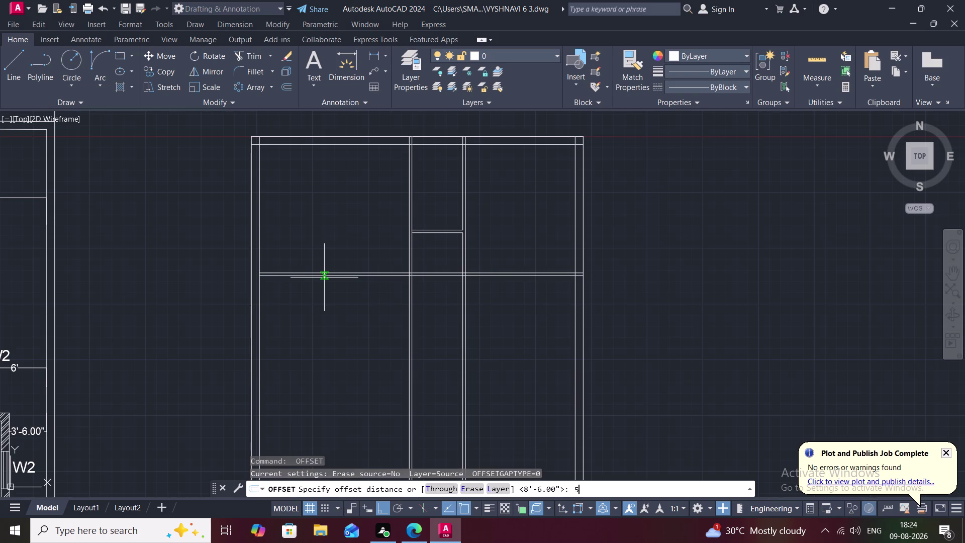
text(')
key(space)
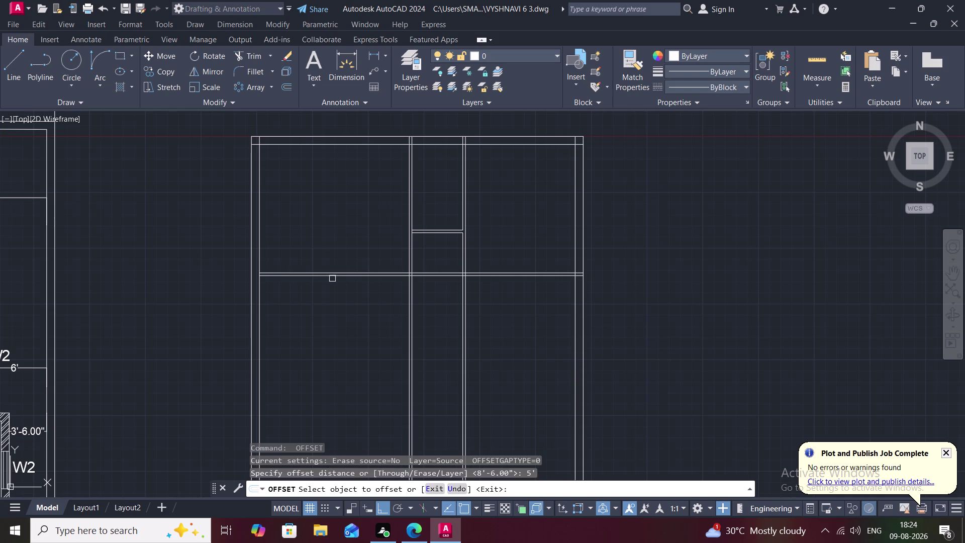
click(335, 277)
click(337, 317)
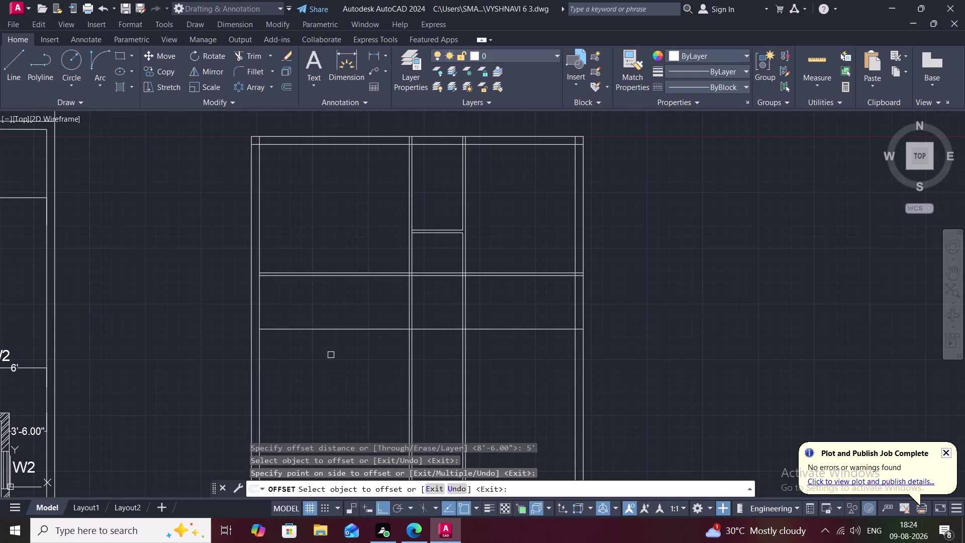
text(TR)
key(Escape)
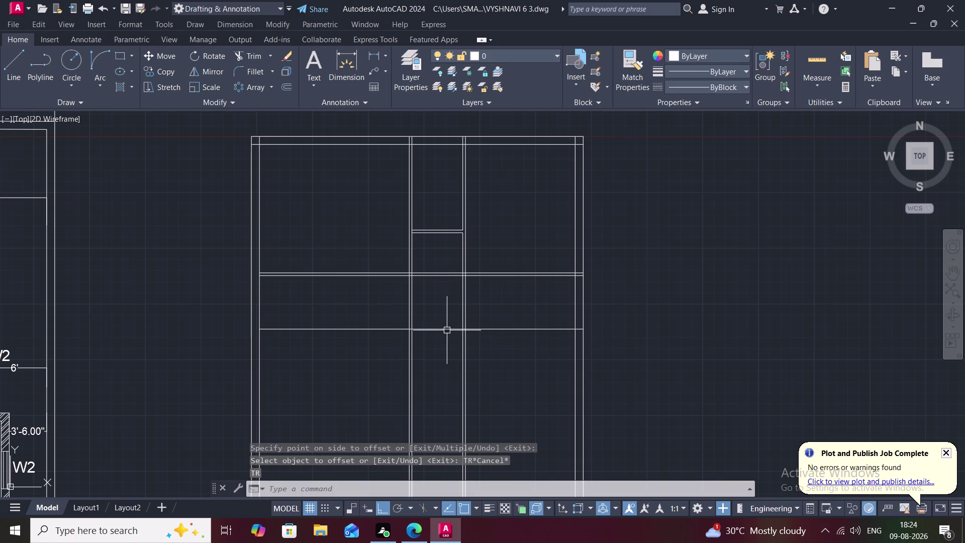
Trim the 5-foot line out of the right rooms and remove stubs at two joints.
text(TR)
key(space)
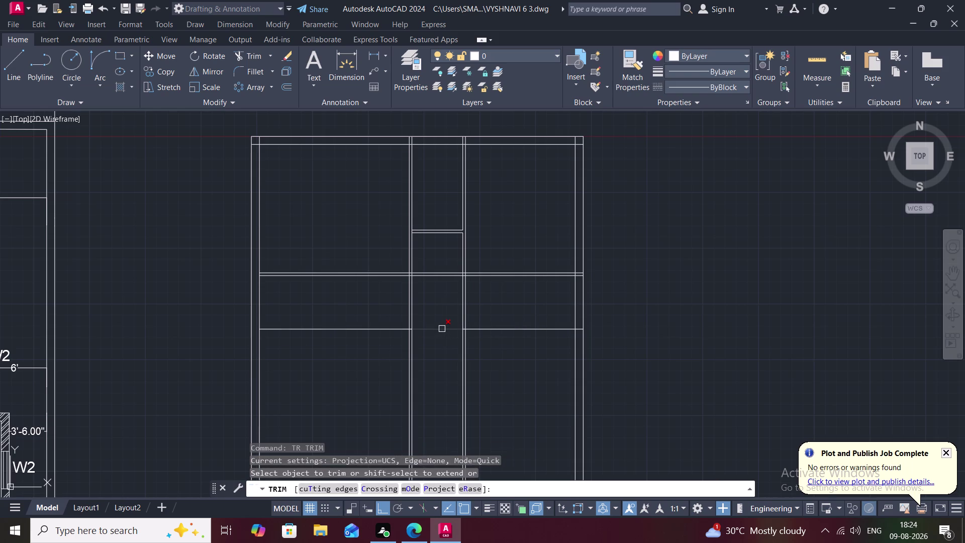
click(441, 329)
click(488, 331)
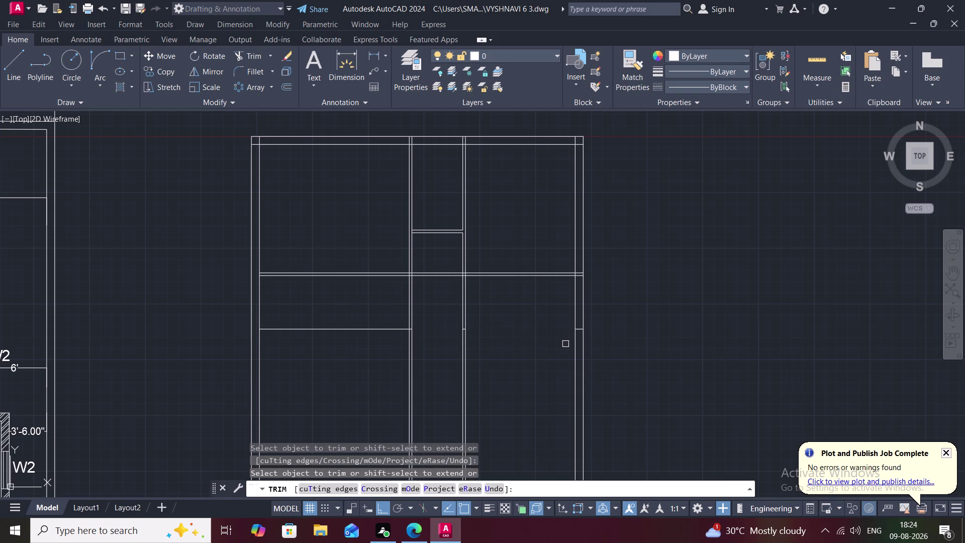
scroll(up, 3)
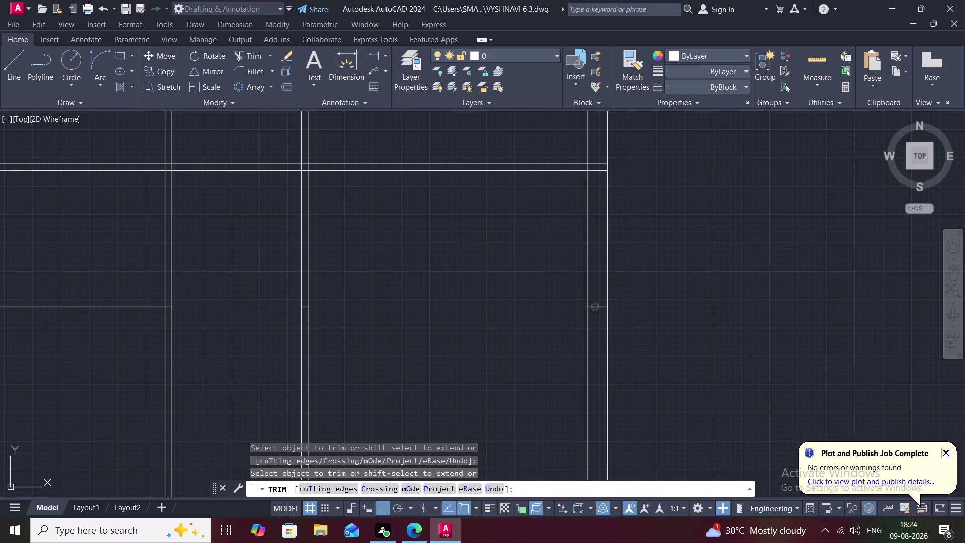
click(595, 307)
scroll(up, 3)
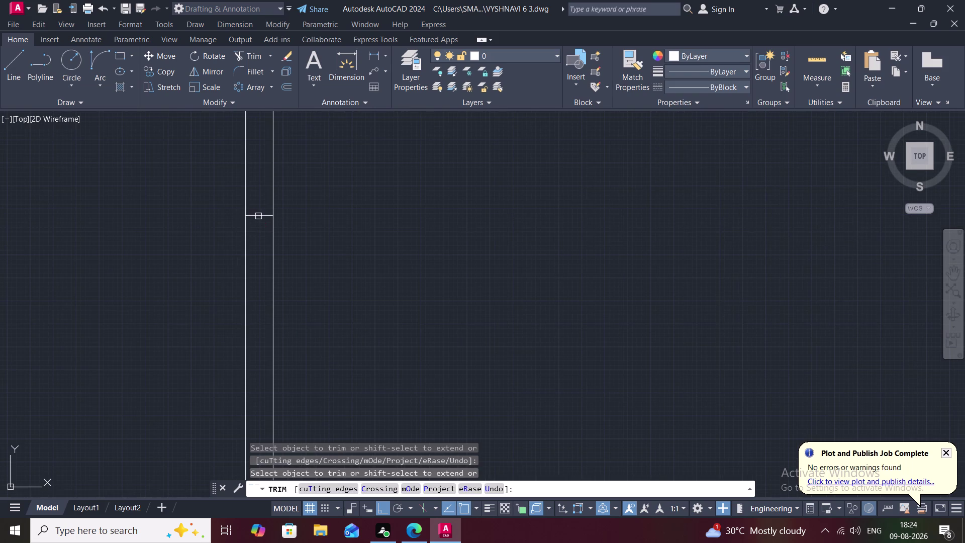
click(258, 215)
scroll(down, 3)
Double the new 5-foot cross wall with a line 3 inches below it.
middle_drag(147, 352, 335, 311)
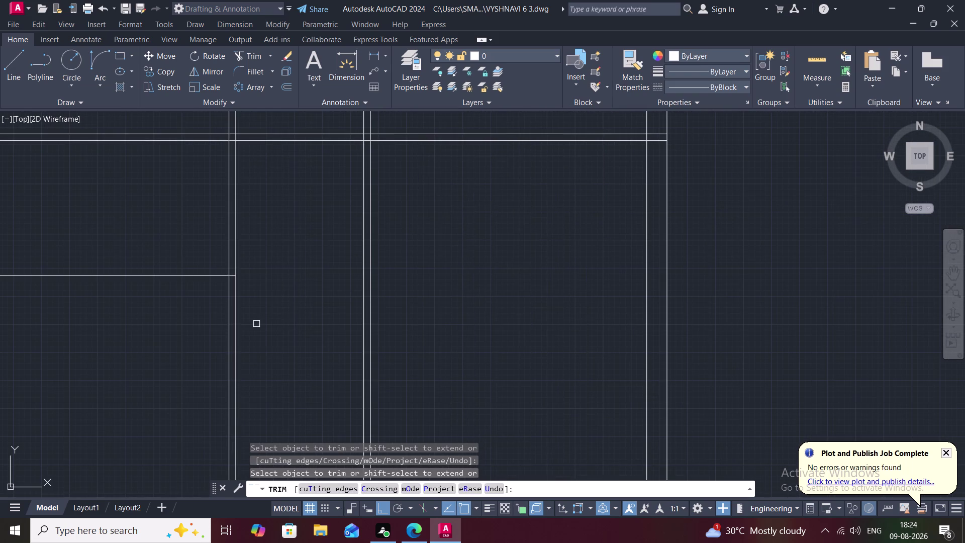
key(Escape)
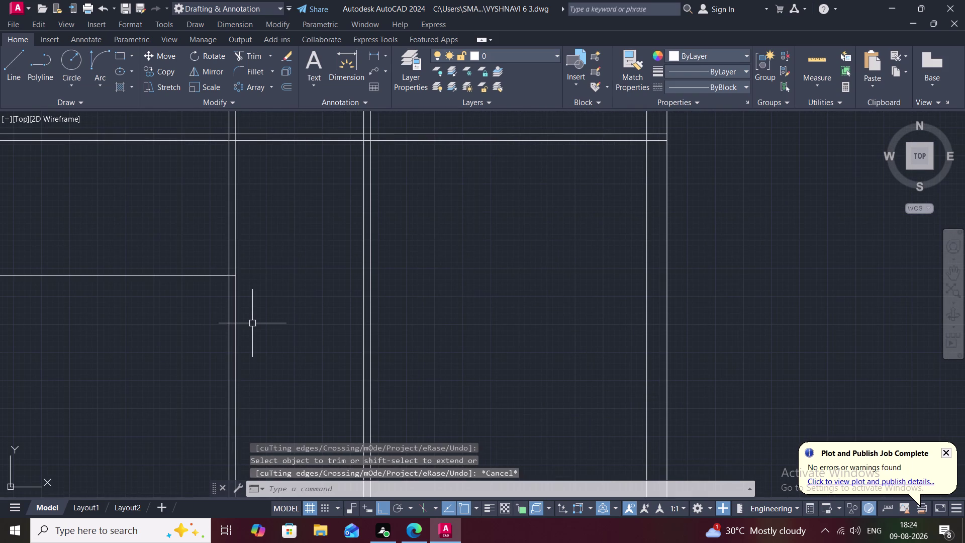
text(O)
key(space)
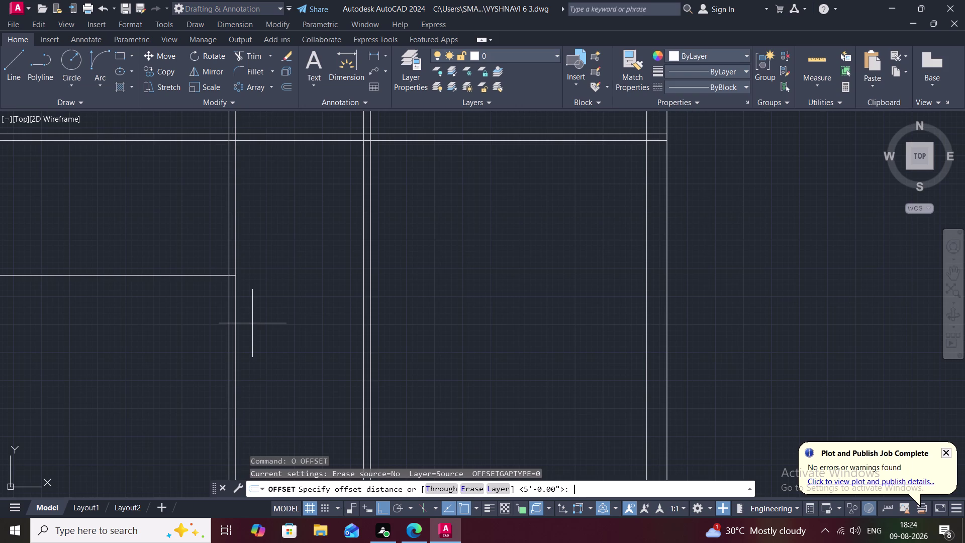
text(3")
key(space)
scroll(down, 3)
middle_drag(258, 314, 306, 291)
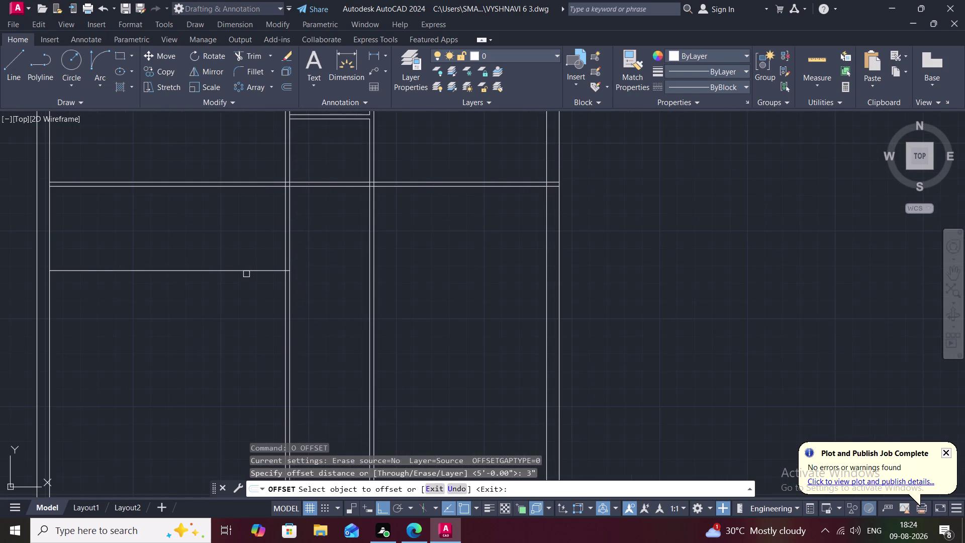
click(247, 274)
click(254, 268)
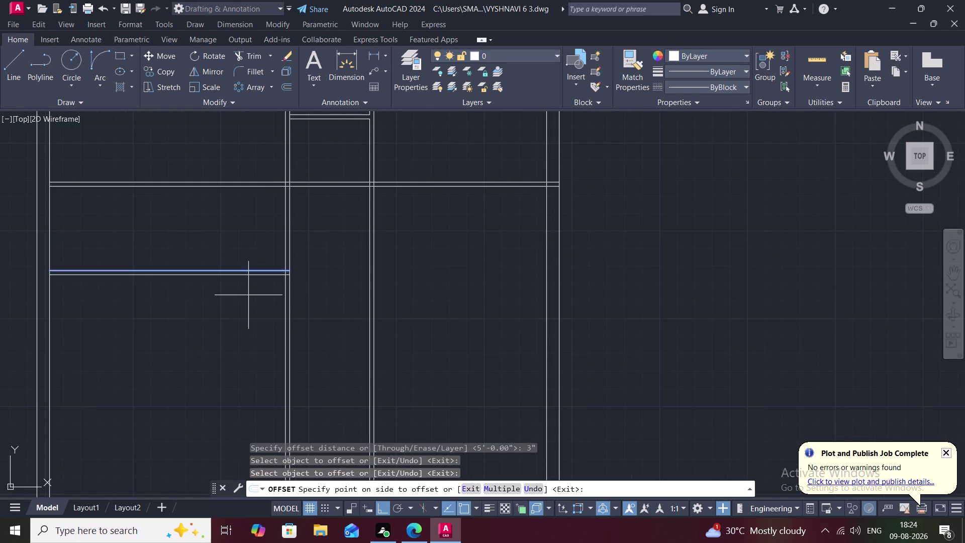
click(248, 295)
Zoom back out to the whole floor plan and end the offset.
middle_drag(233, 319, 282, 266)
scroll(down, 3)
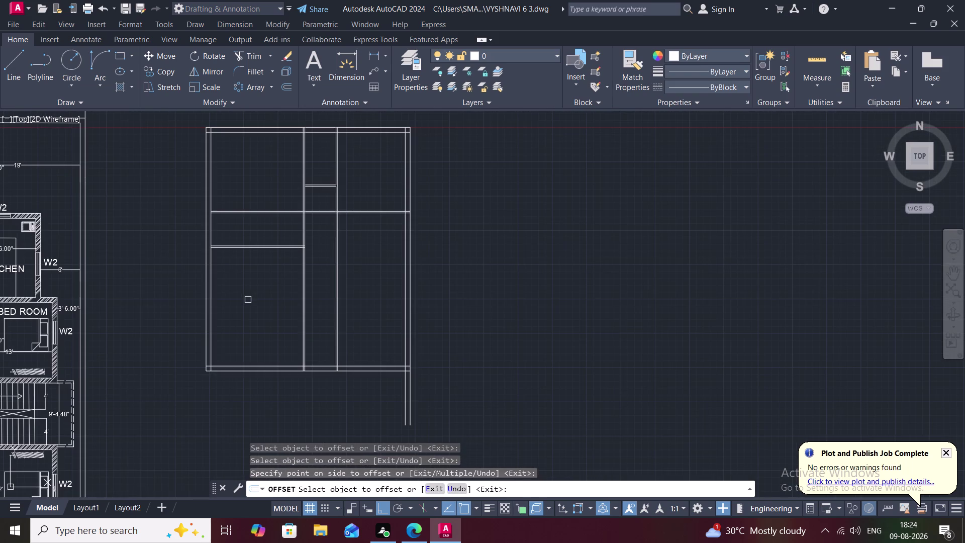
middle_drag(216, 308, 248, 269)
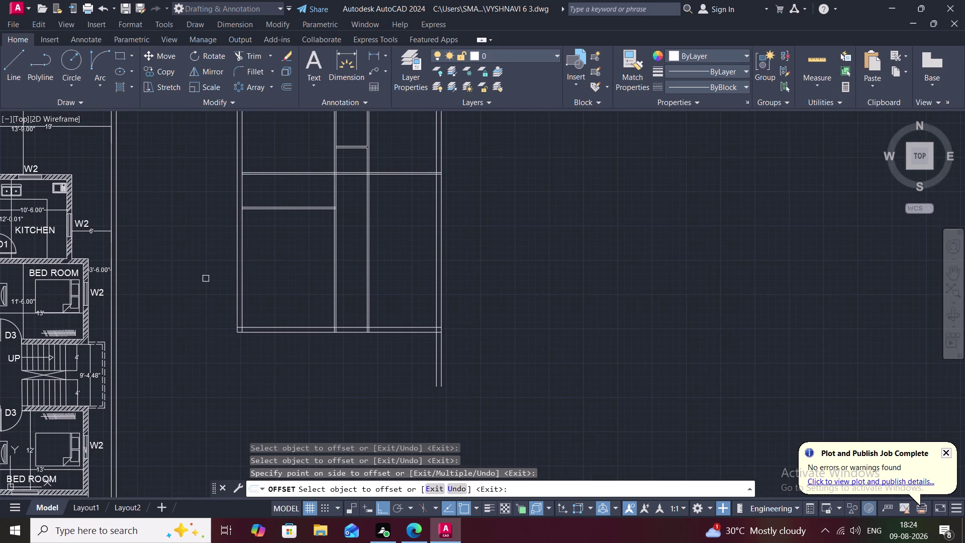
key(Escape)
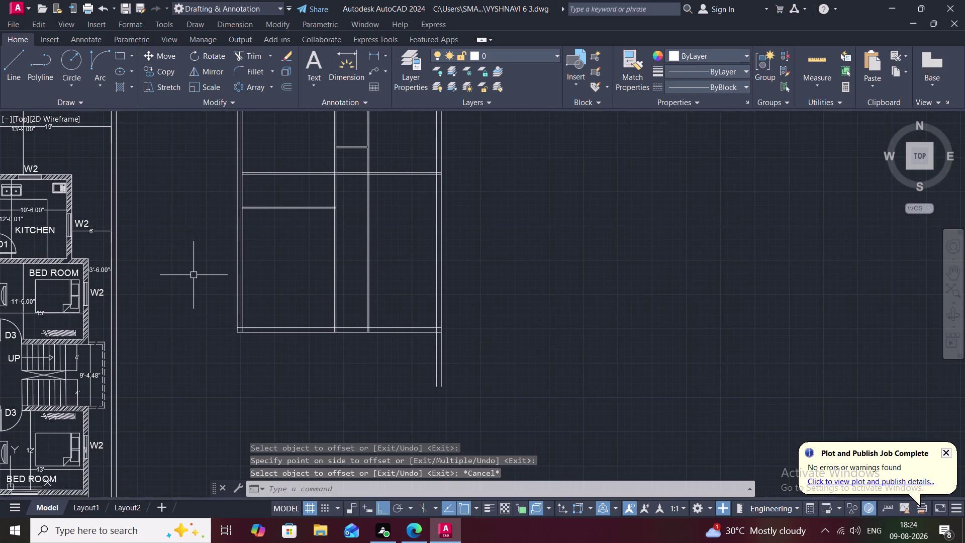
text(O)
key(space)
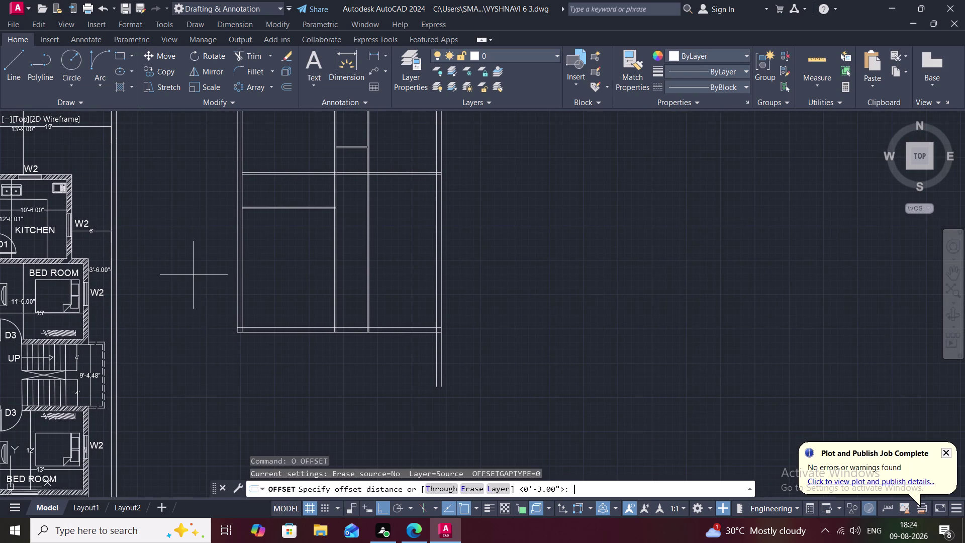
Offset the upper left cross wall 10' downward to add a horizontal wall line.
text(10')
key(space)
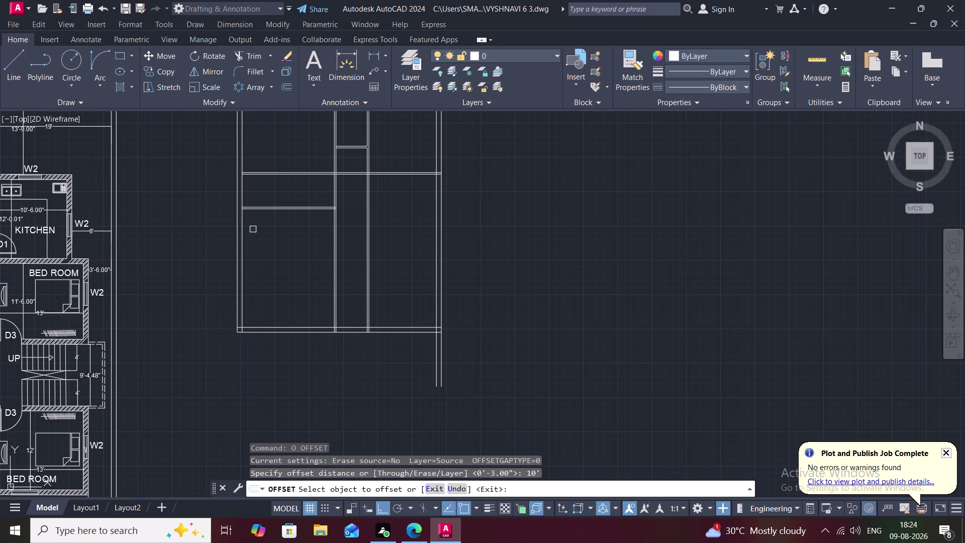
scroll(up, 3)
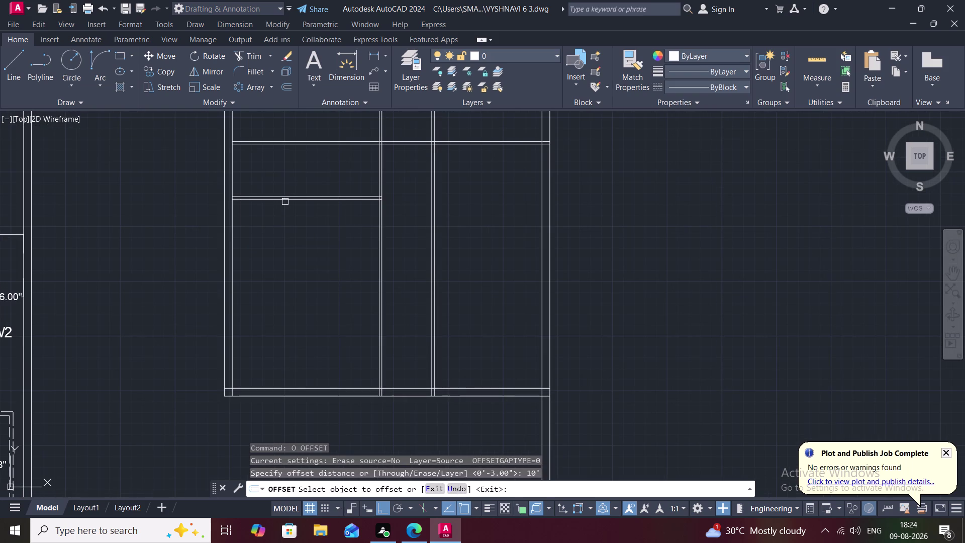
click(286, 202)
click(277, 247)
key(Escape)
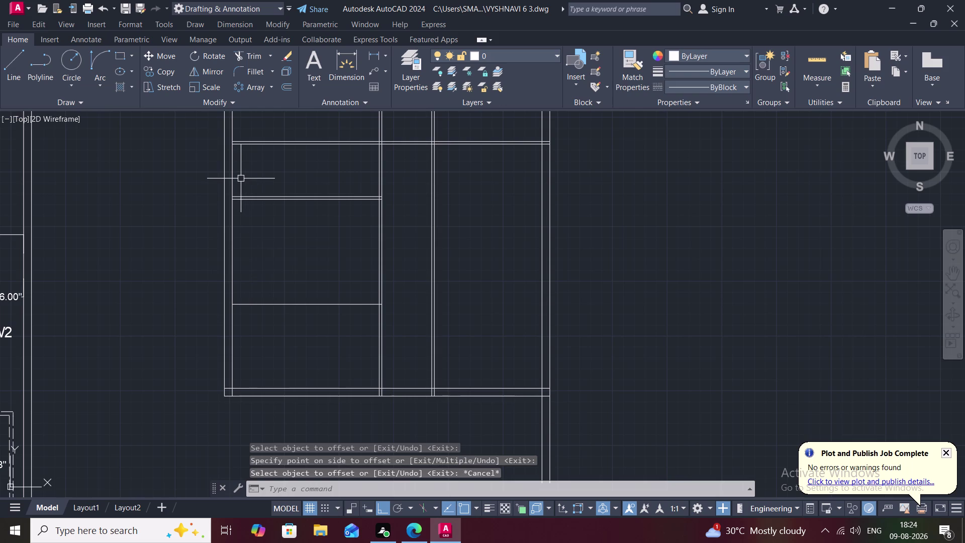
Offset the left inner wall line 8'6" to the right for a vertical wall line.
key(o)
key(space)
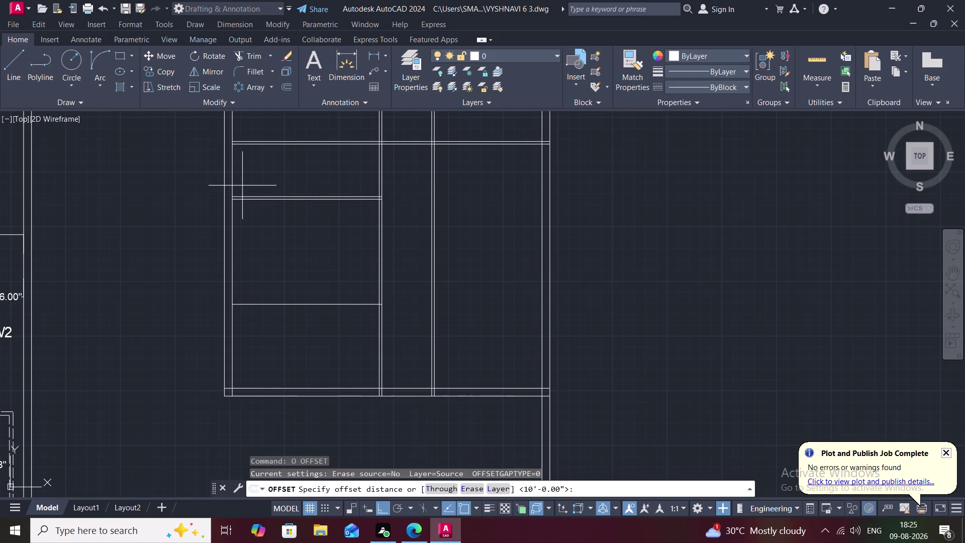
text(8)
text(')
text(6)
text(")
key(space)
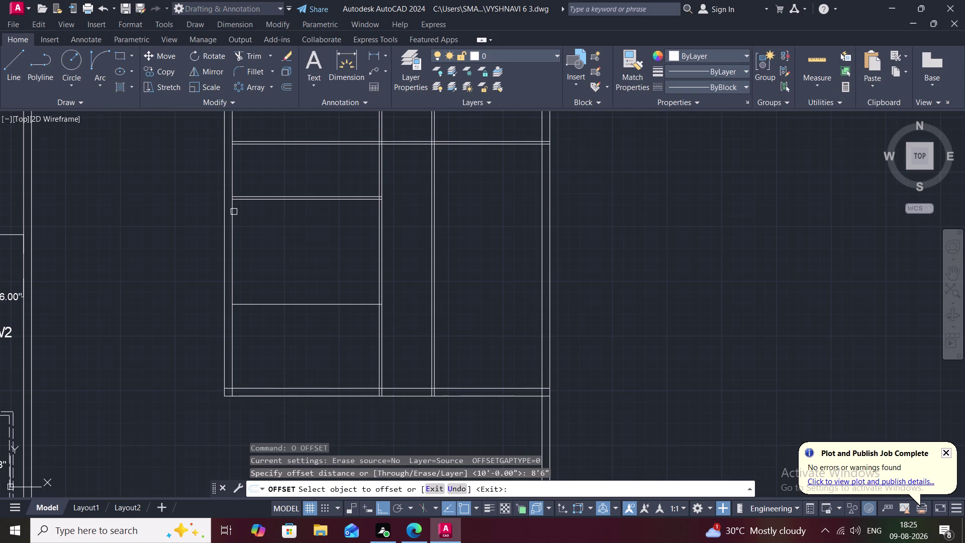
click(233, 171)
click(256, 166)
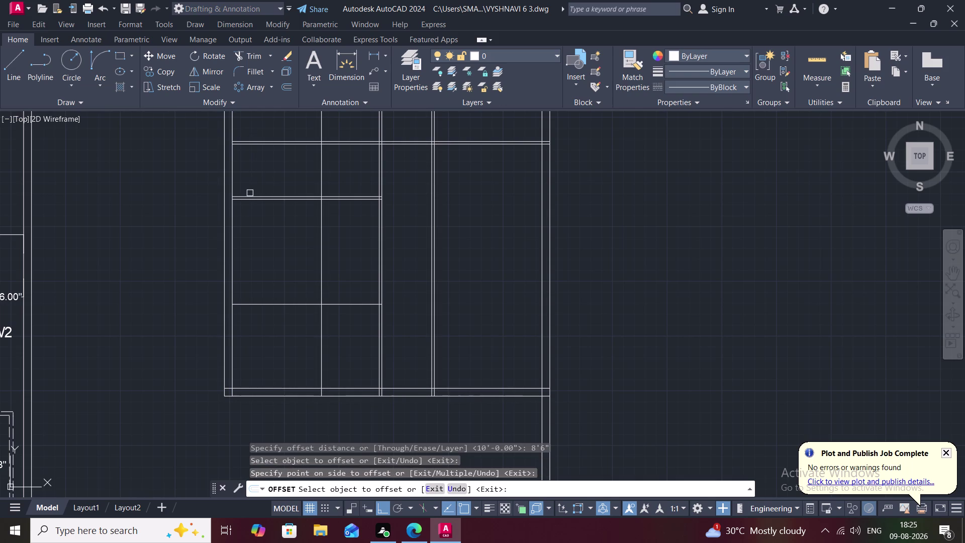
Cancel the offset command and start TRIM.
text(TR)
key(space)
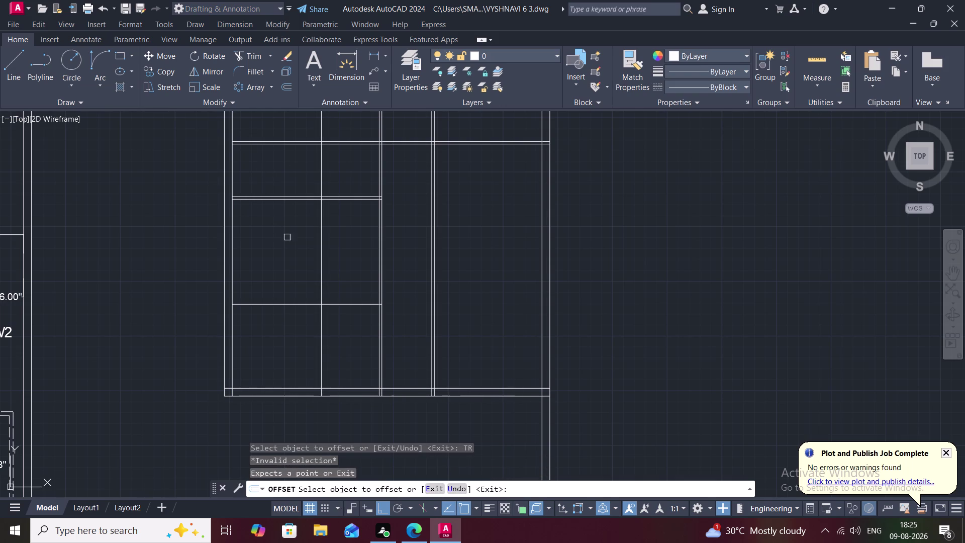
key(grave)
key(t)
key(r)
key(Escape)
key(Escape)
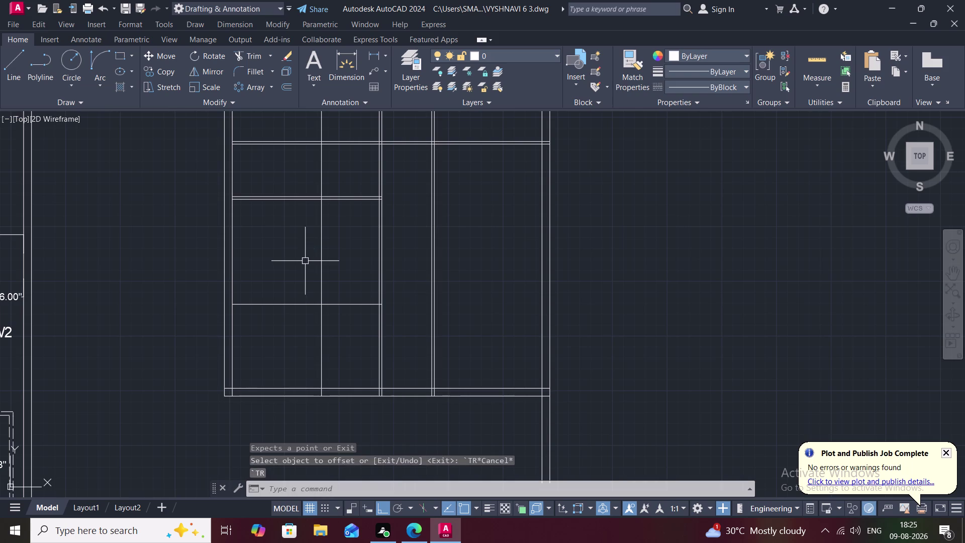
text(TR)
key(space)
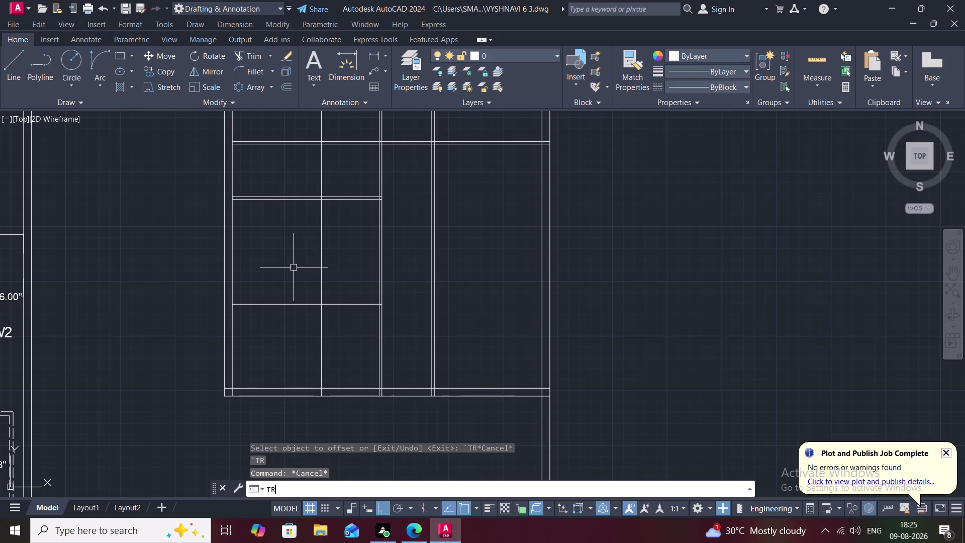
Trim the 8'6" vertical line out of the middle room and below the lower cross wall.
click(320, 251)
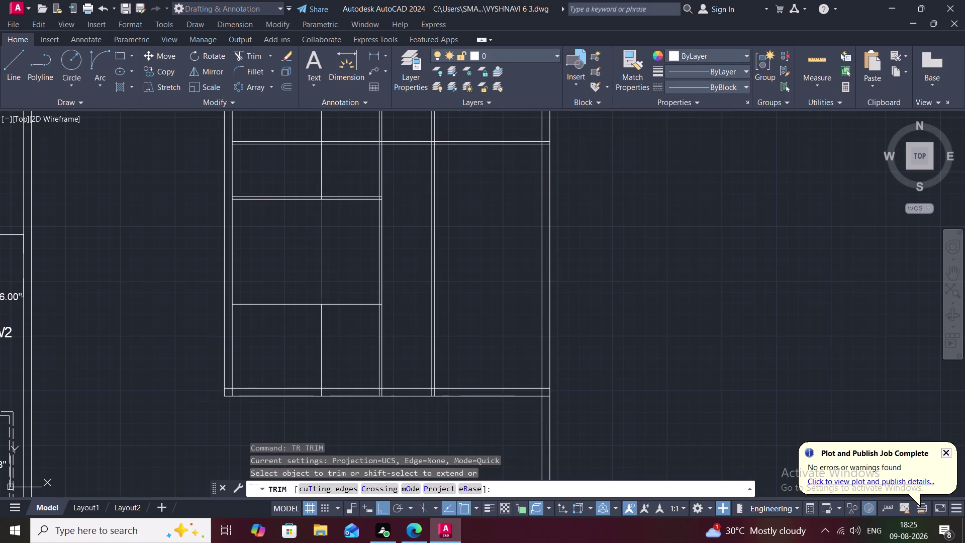
click(321, 341)
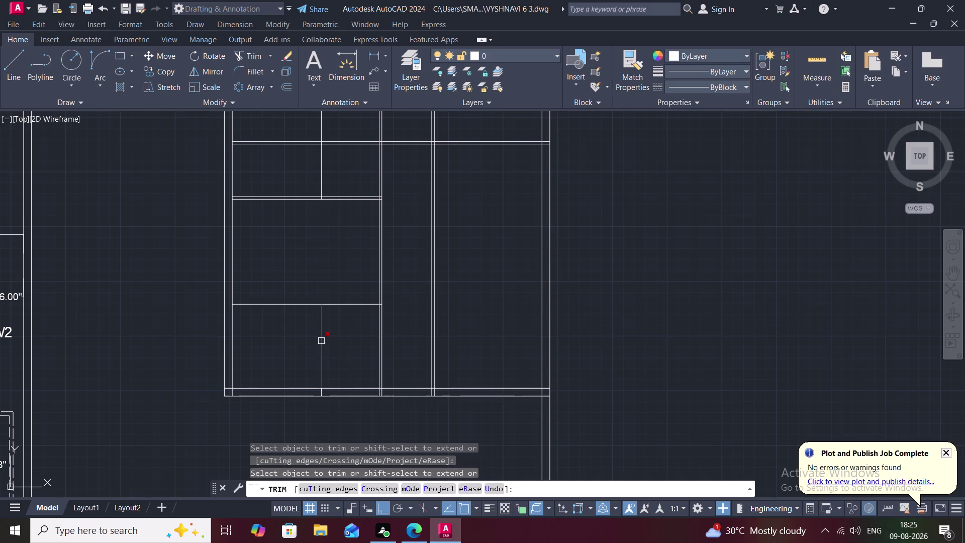
key(Escape)
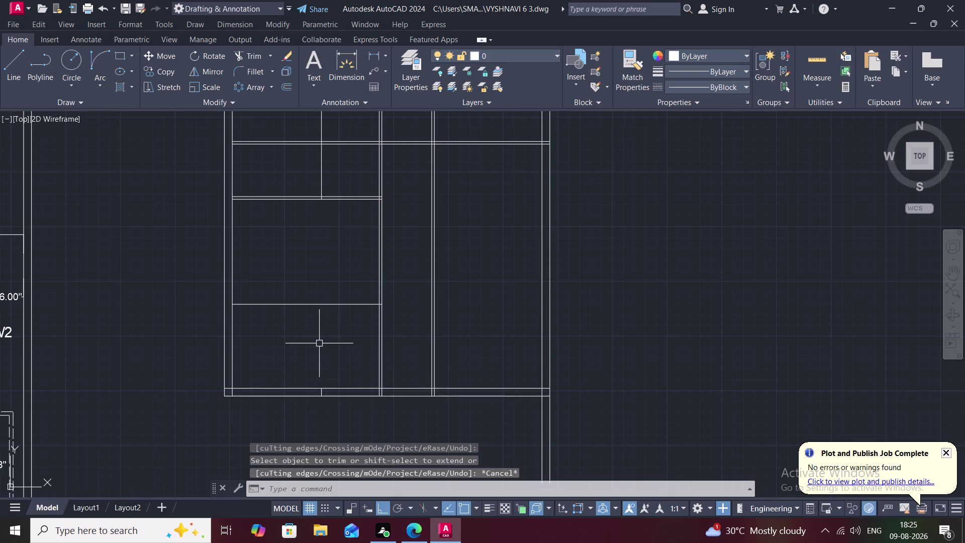
text(O)
key(space)
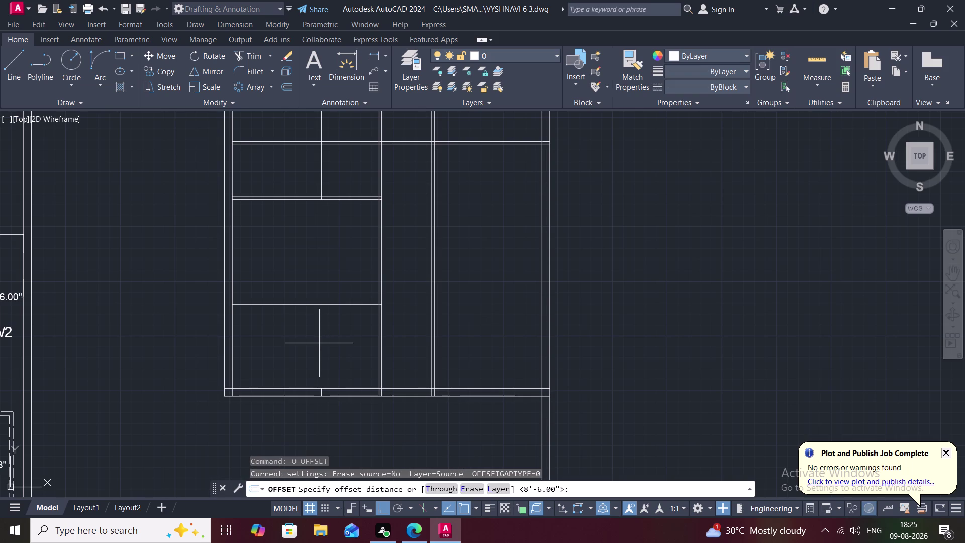
Double the lower horizontal and short vertical interior walls with 3" offsets.
key(3)
text(")
key(space)
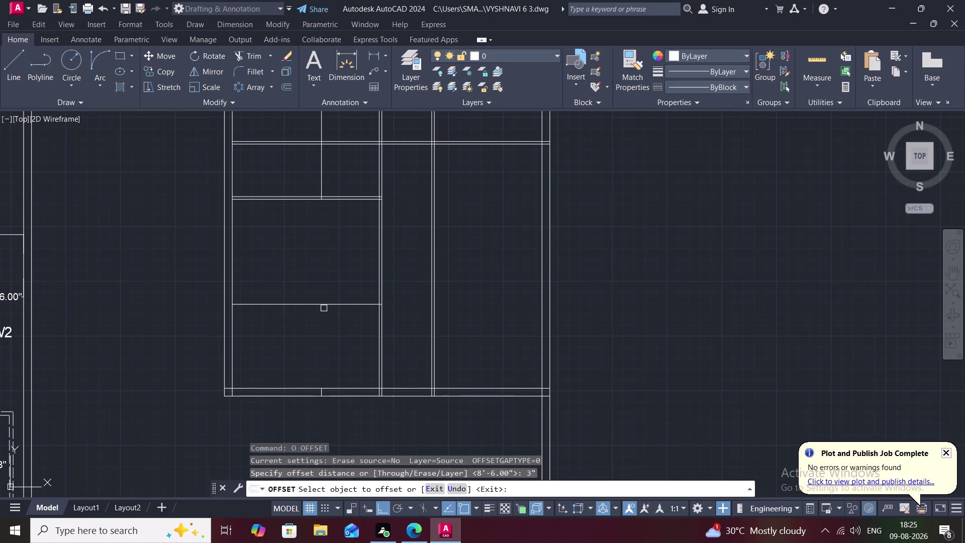
click(323, 308)
click(337, 305)
click(331, 332)
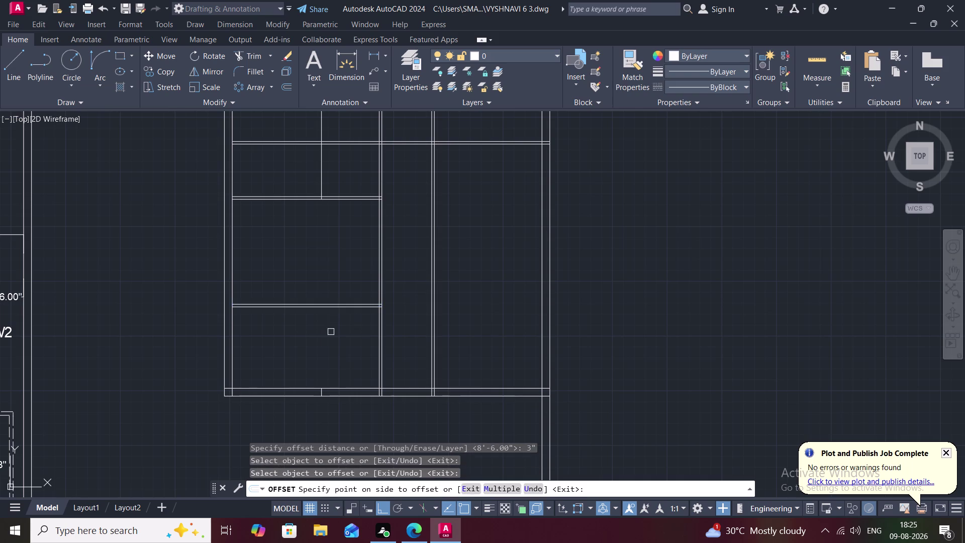
click(321, 173)
click(338, 173)
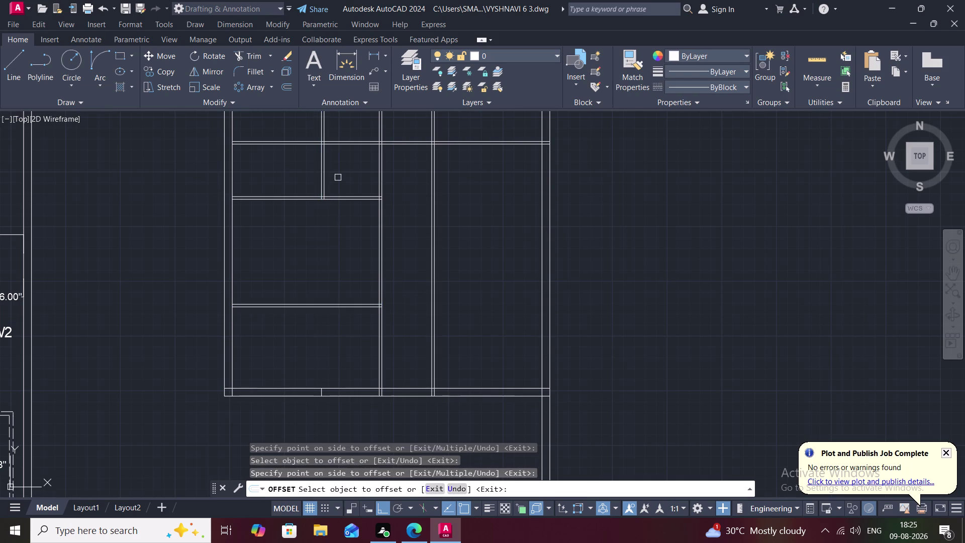
key(Escape)
middle_drag(339, 180, 332, 292)
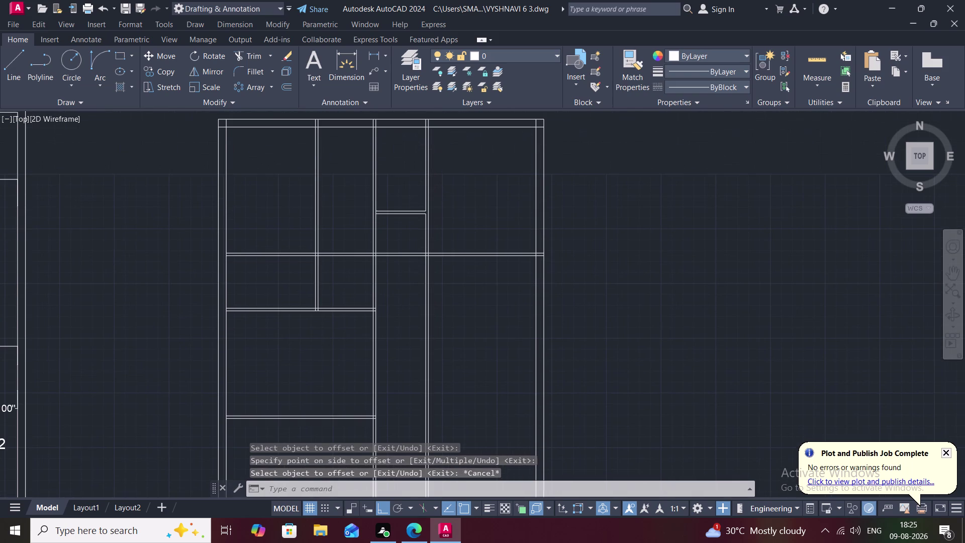
scroll(down, 3)
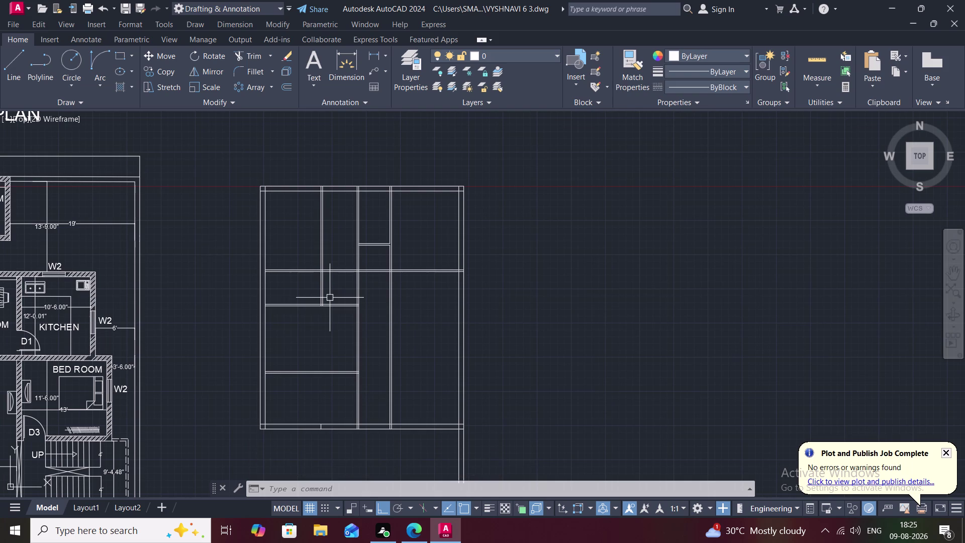
middle_drag(319, 346, 324, 282)
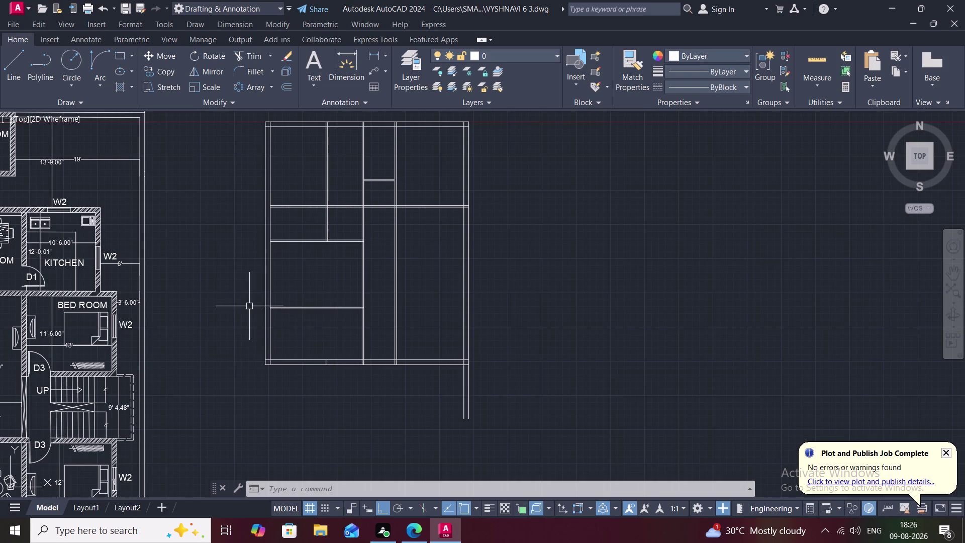
Offset the left outer wall 10'-6" into the plan as a new vertical wall line.
text(O)
key(space)
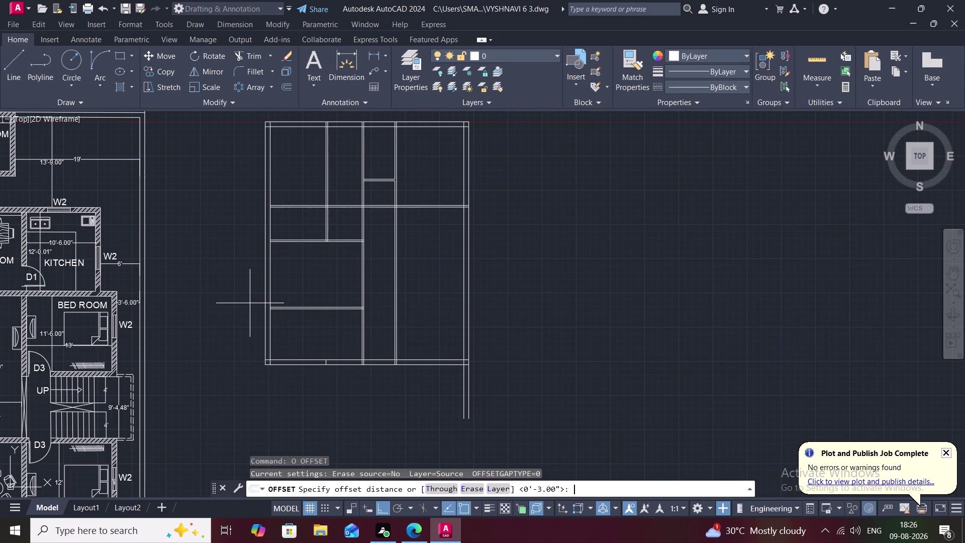
key(1)
text(0)
text(')
key(6)
text(")
key(space)
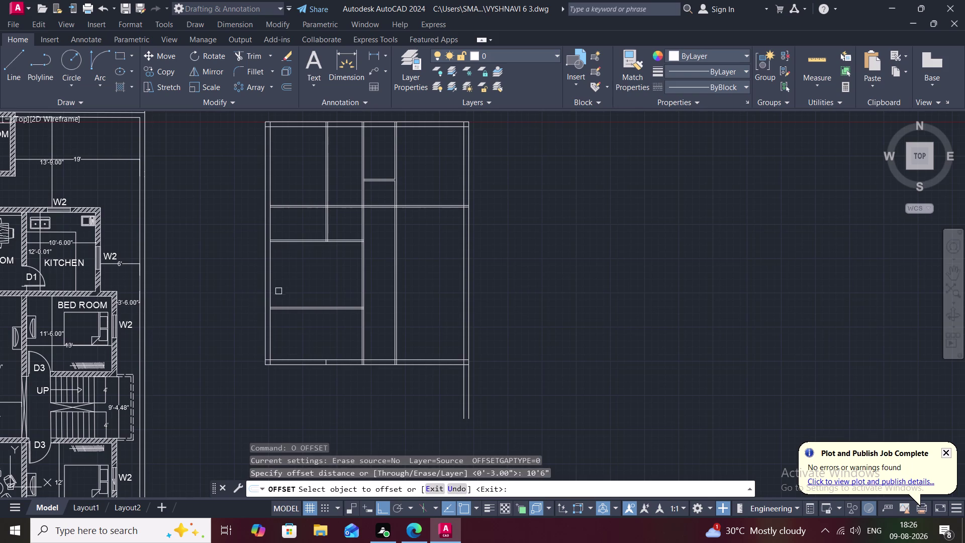
click(268, 288)
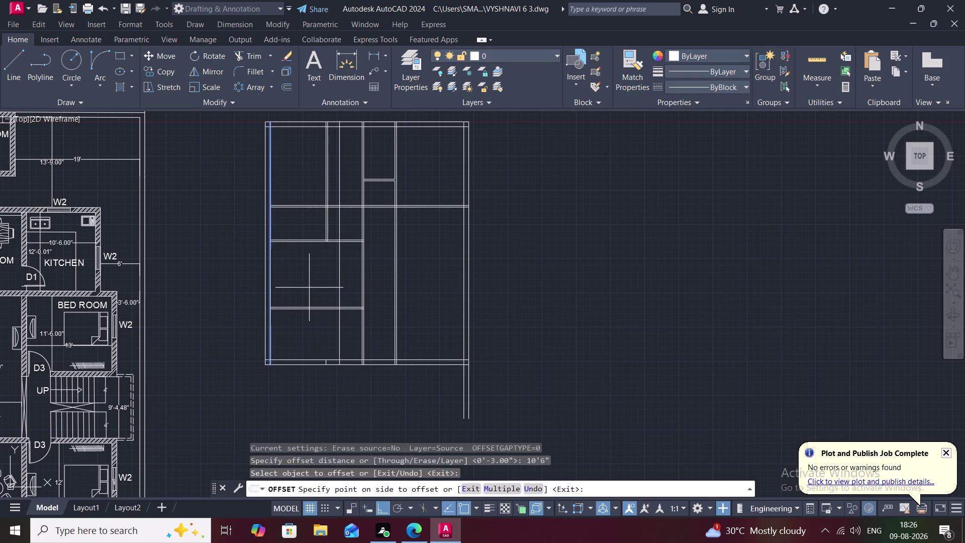
click(309, 287)
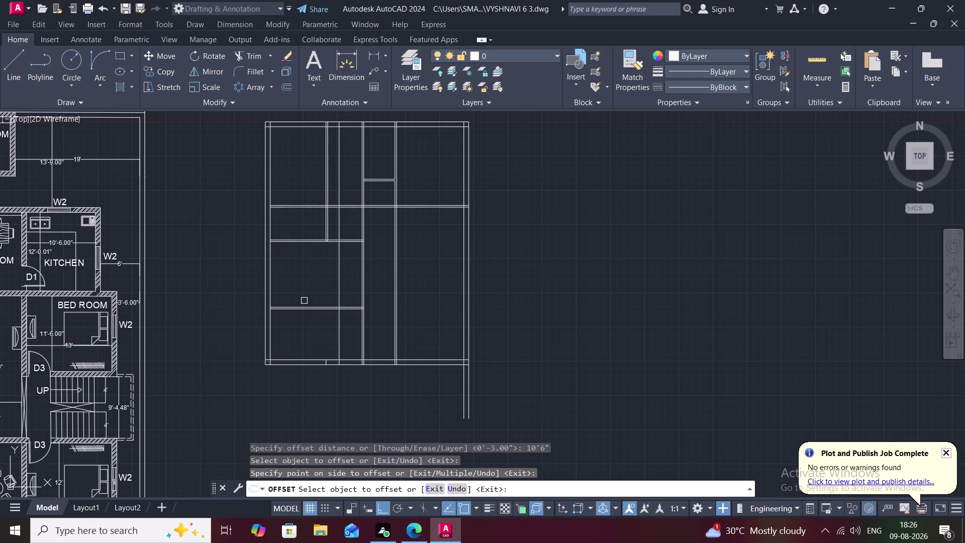
text(TR)
key(space)
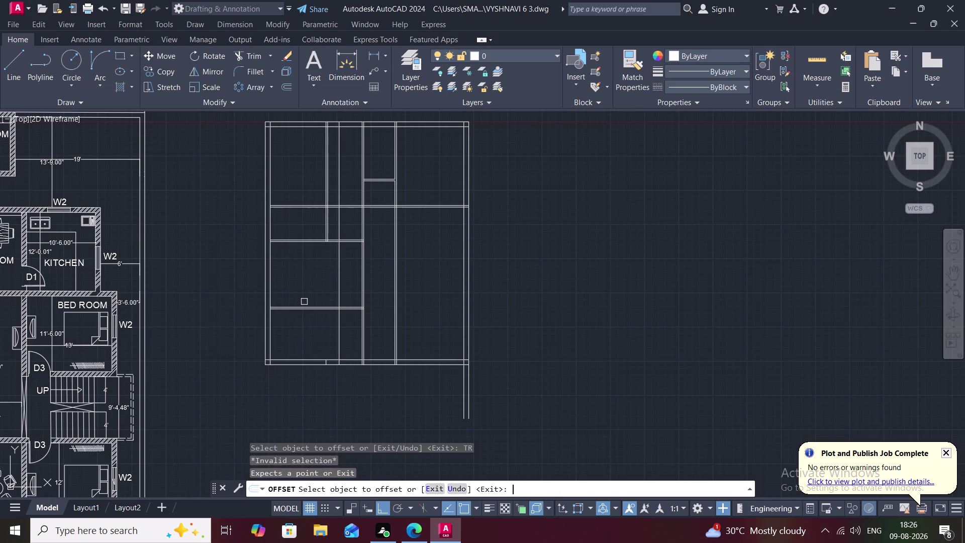
key(Escape)
Trim the 10'-6" vertical line back out of the upper rooms at its wall crossings.
text(T)
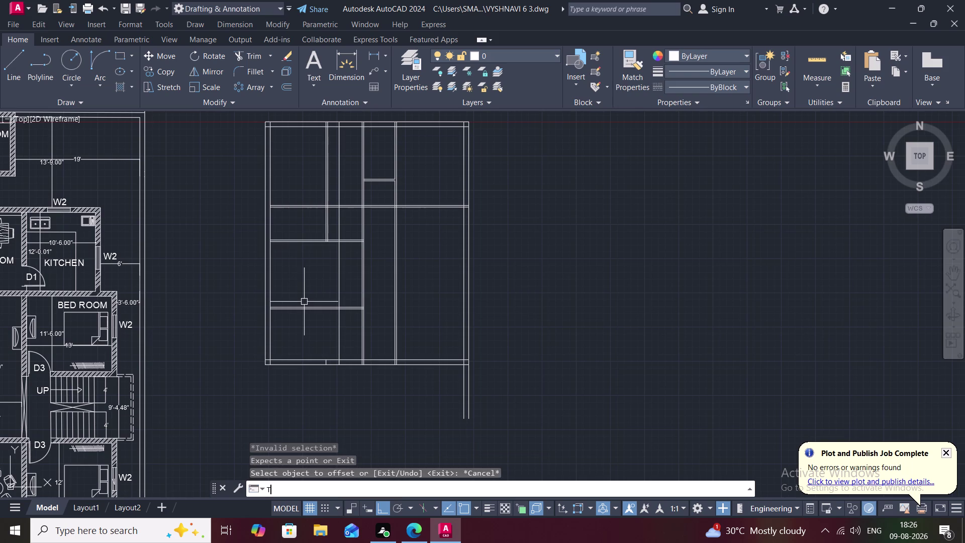
text(R)
key(space)
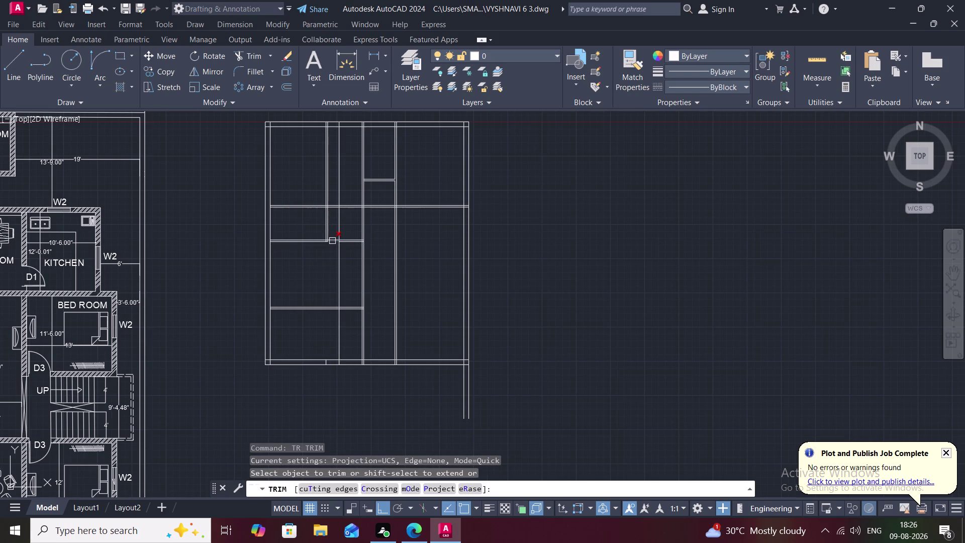
click(332, 241)
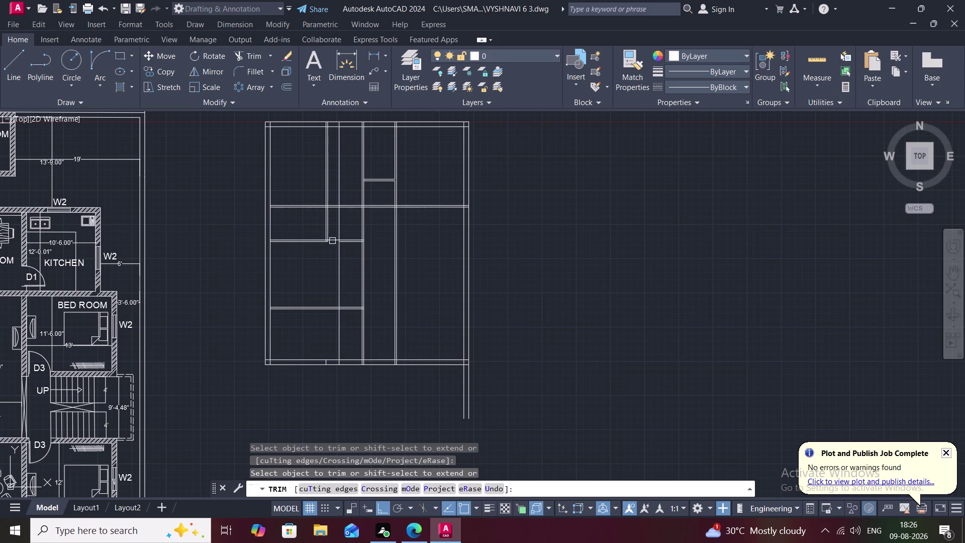
click(333, 241)
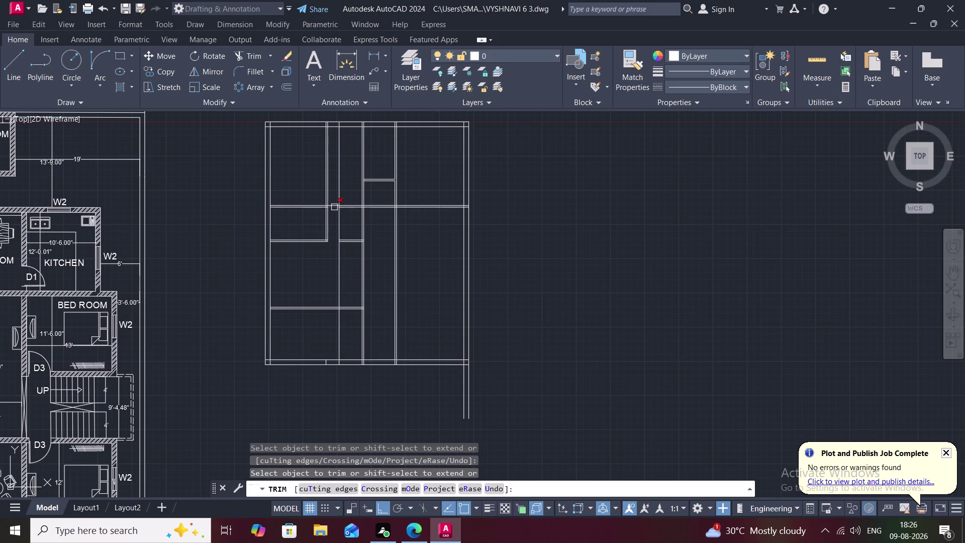
click(334, 207)
click(350, 242)
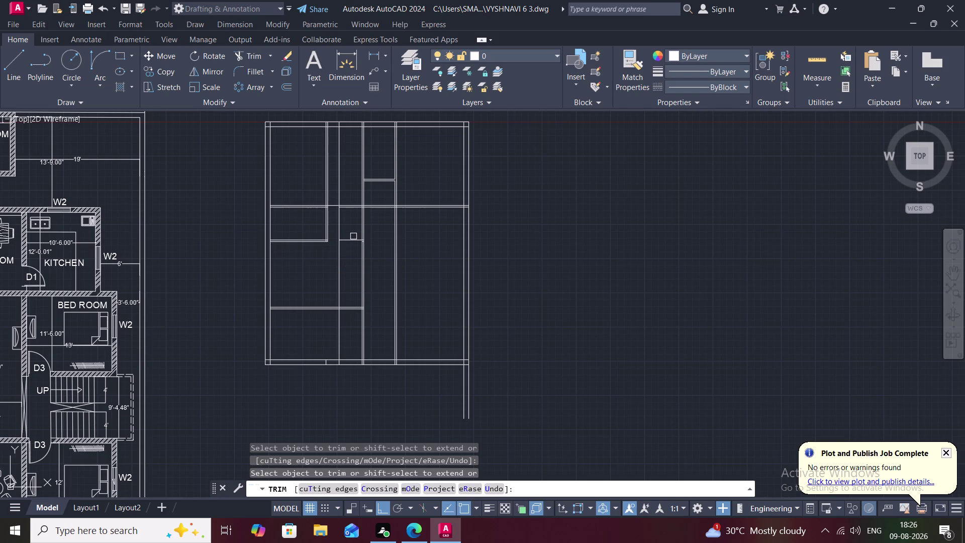
click(354, 239)
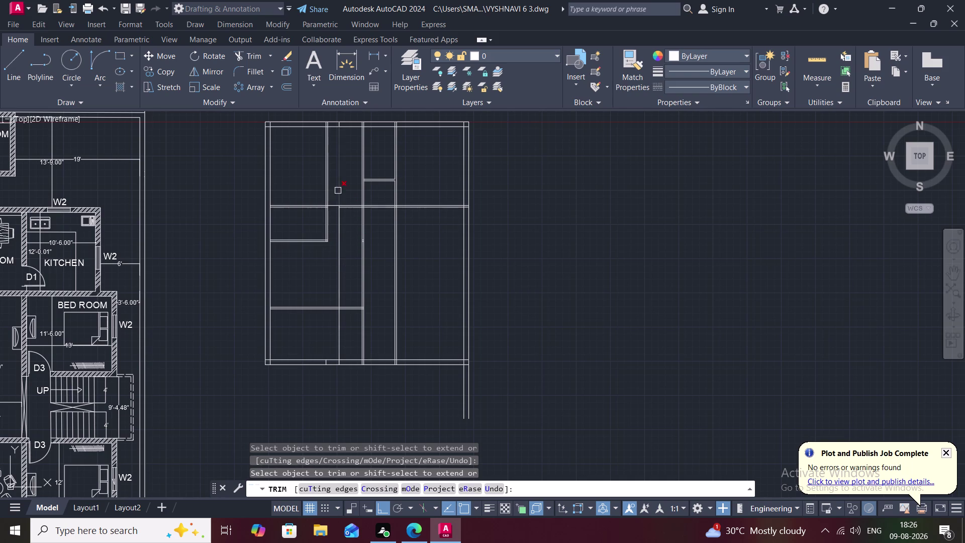
click(338, 182)
click(340, 331)
key(Escape)
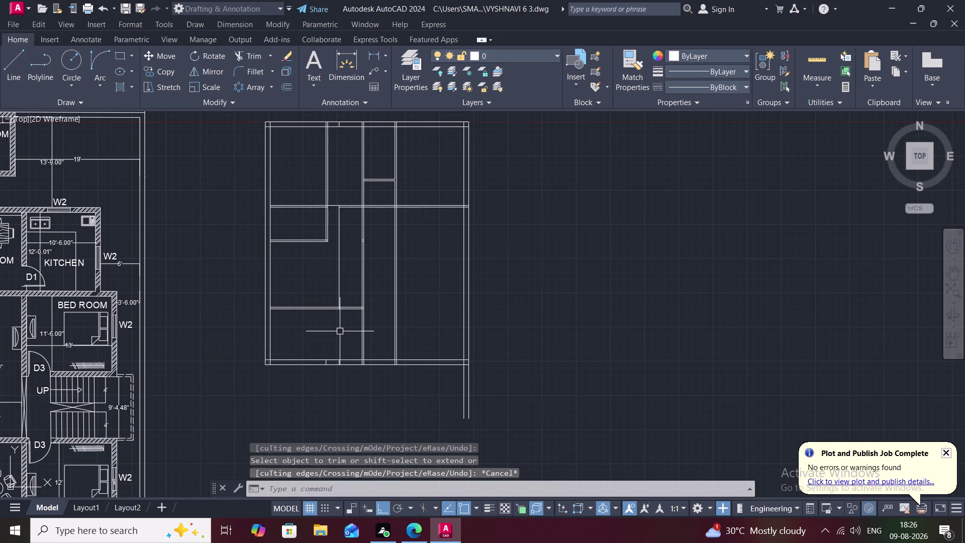
text(OM)
key(BackSpace)
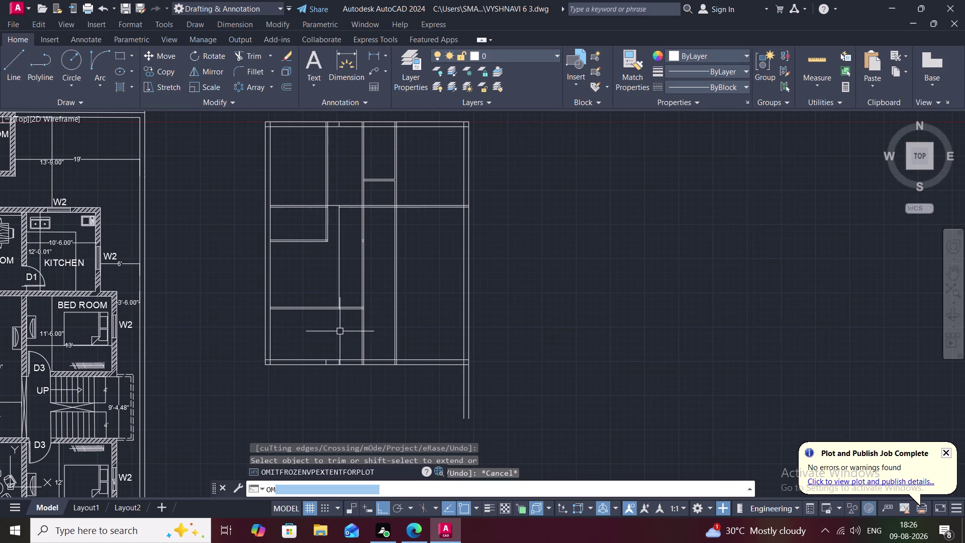
Double the 10'-6" vertical wall with a parallel line 3" to its right.
key(BackSpace)
key(space)
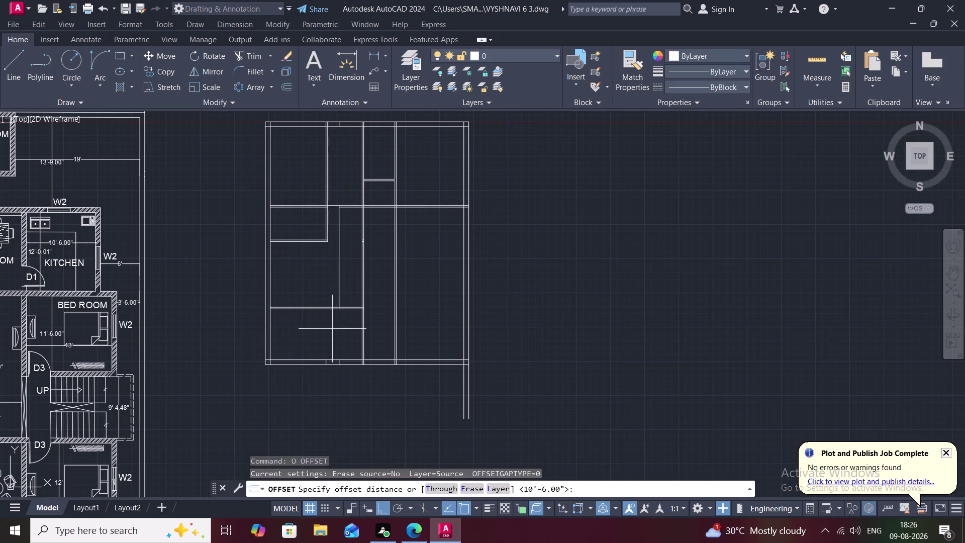
text(3")
key(space)
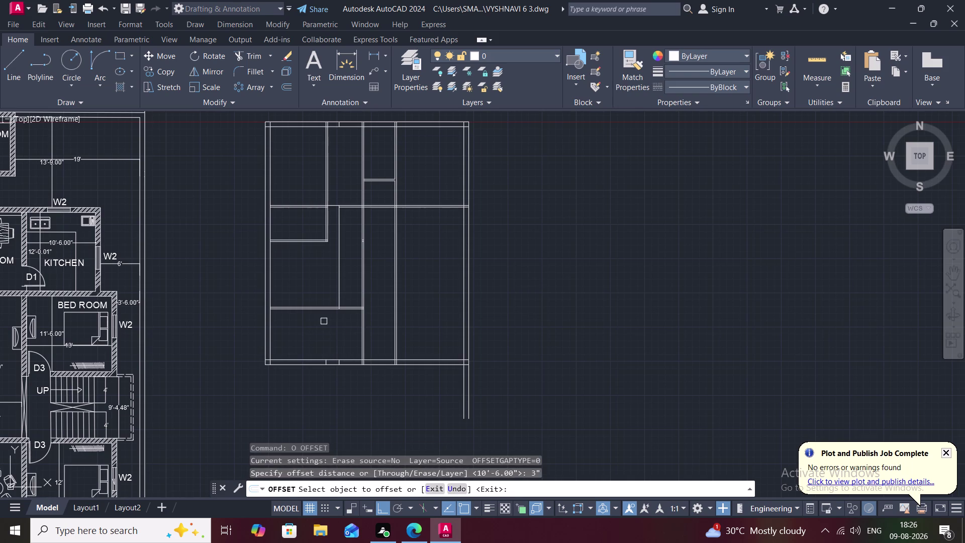
click(339, 258)
click(356, 269)
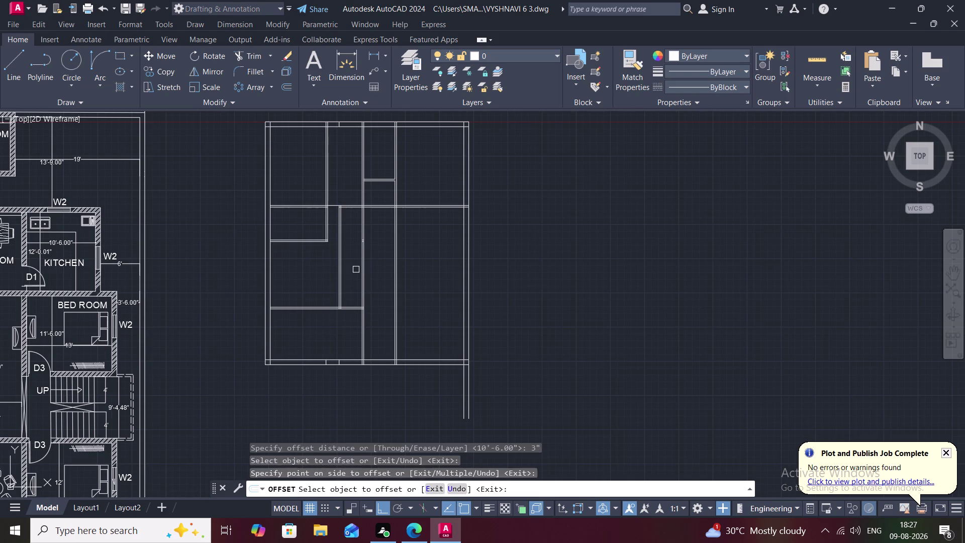
key(Escape)
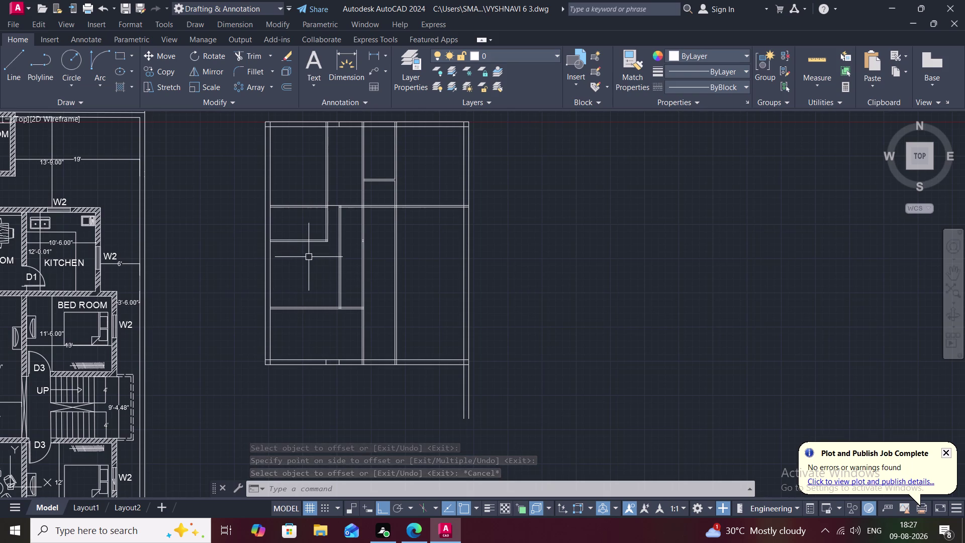
Extend the short wall line pairs so they meet the wall at the junctions.
scroll(up, 3)
middle_drag(308, 257, 315, 297)
key(e)
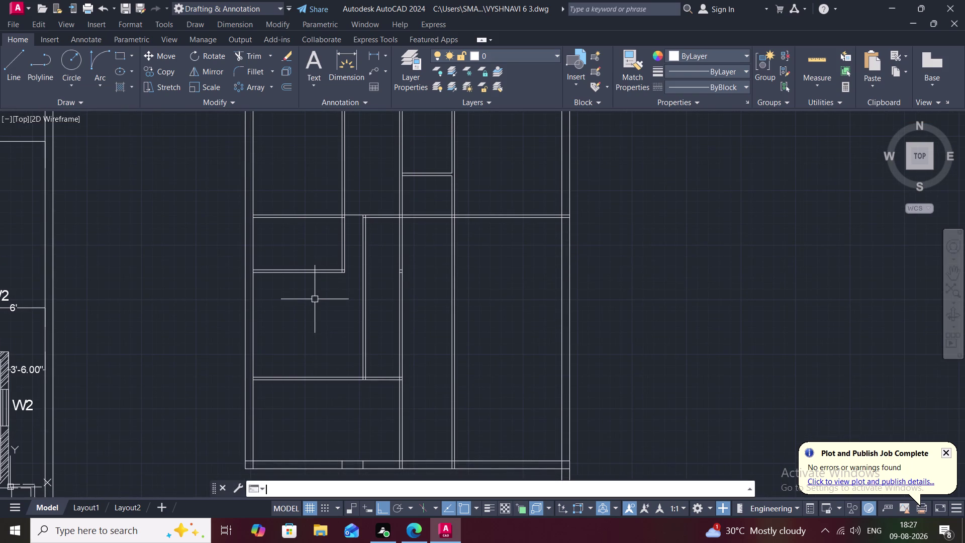
key(x)
key(space)
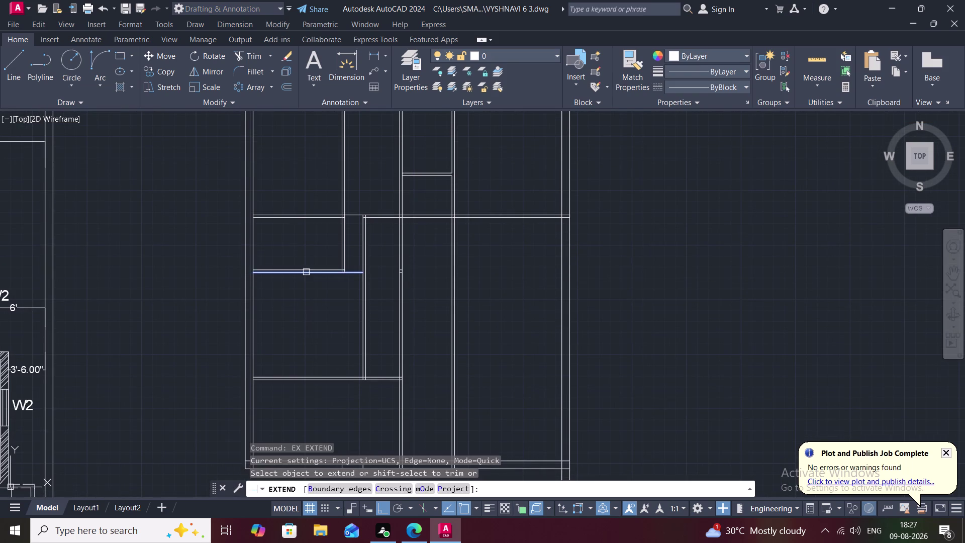
click(309, 271)
click(327, 272)
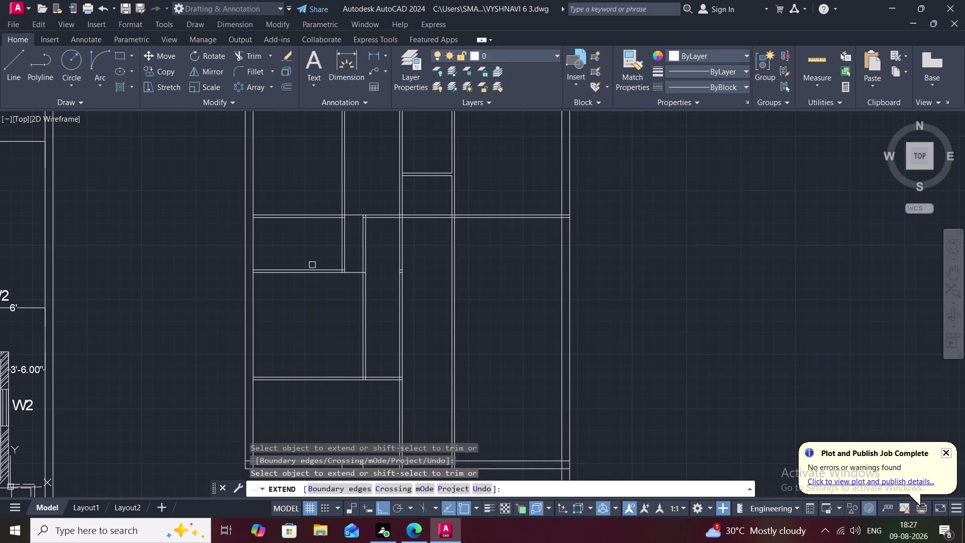
click(316, 269)
click(335, 268)
key(Escape)
Trim the overhanging line pieces at the interior wall junctions.
text(TRTB)
key(space)
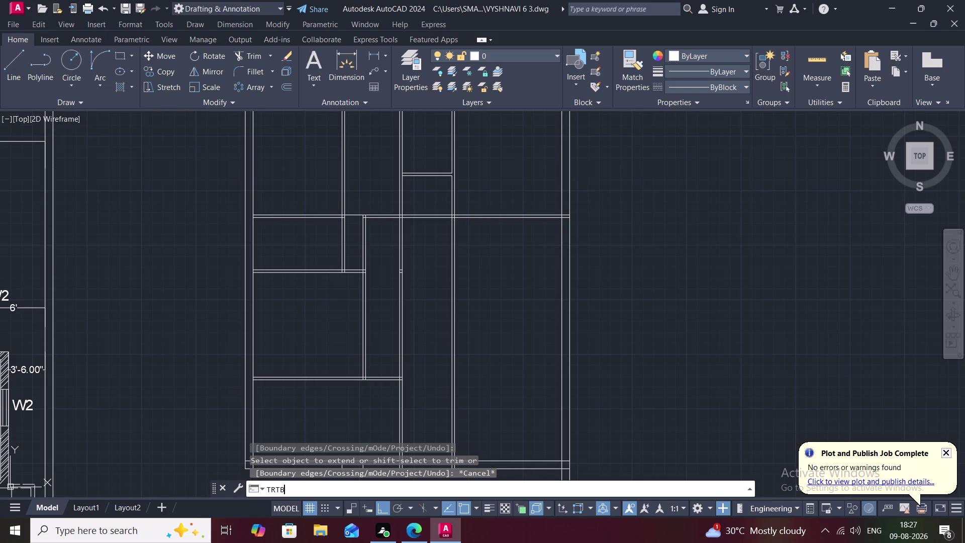
text(TR)
key(space)
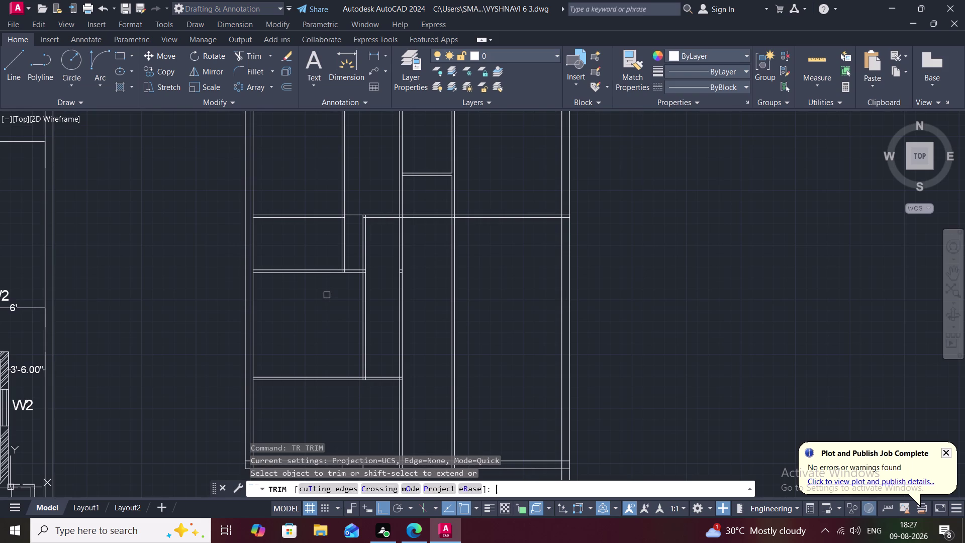
click(361, 251)
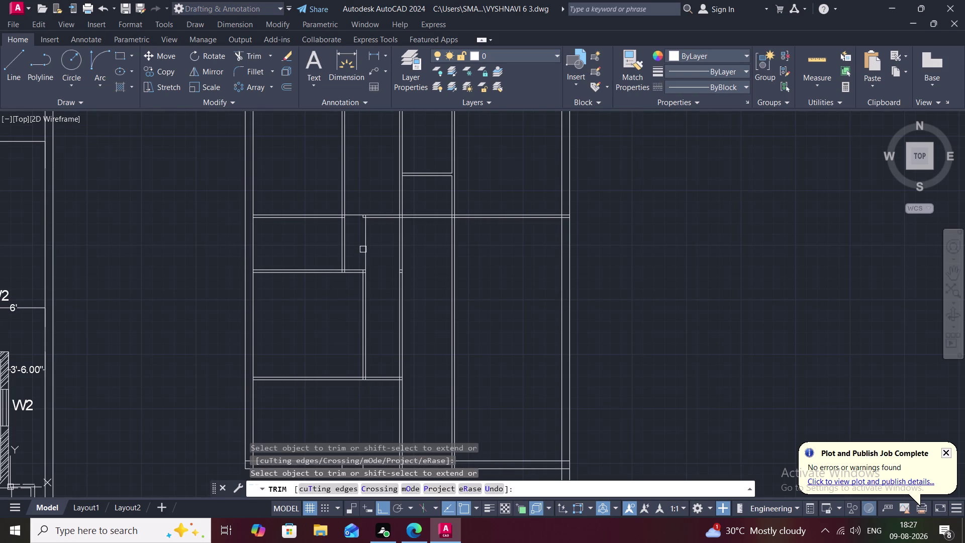
click(363, 249)
scroll(up, 3)
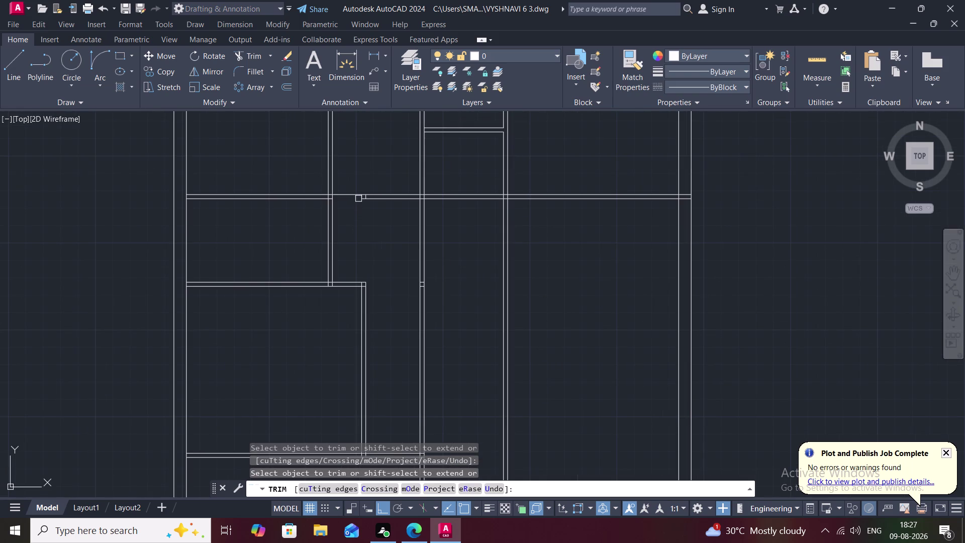
scroll(down, 3)
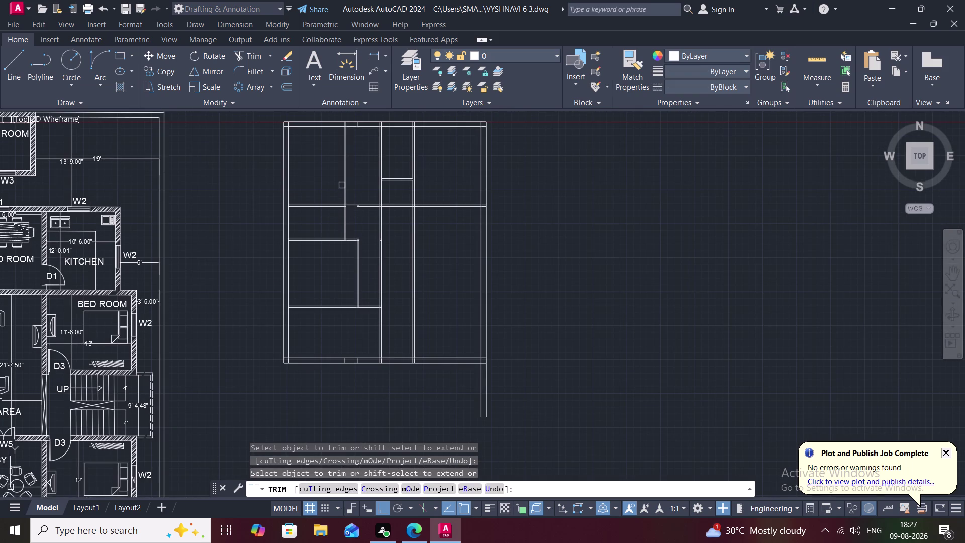
click(344, 183)
click(343, 183)
Trim the overlapping wall segments along the top of the plan, using picks and a fence.
middle_drag(345, 178, 356, 240)
scroll(up, 3)
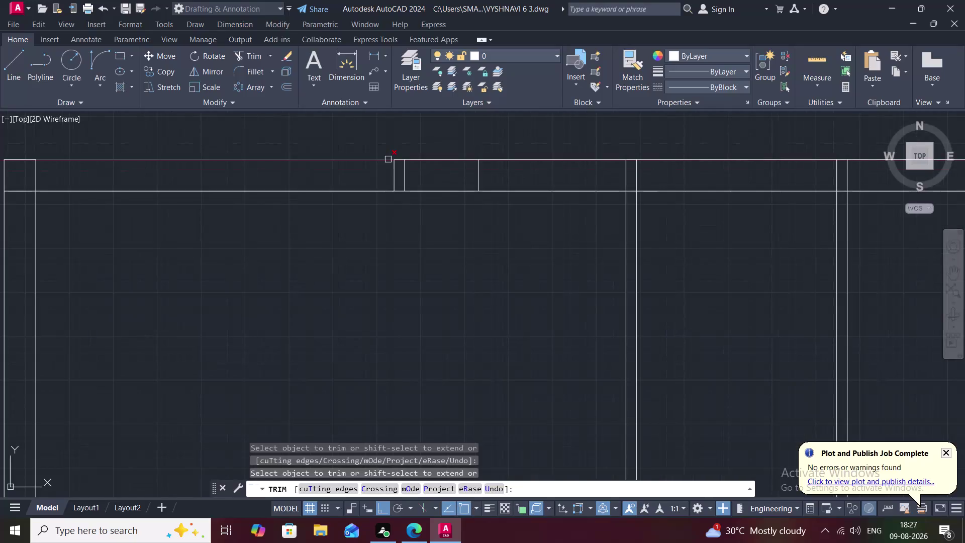
click(393, 175)
click(402, 179)
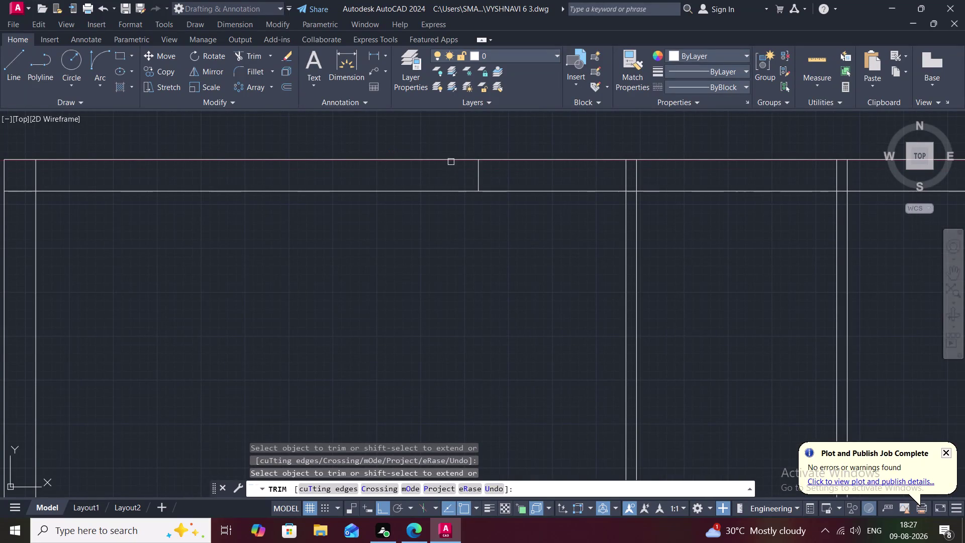
click(480, 173)
scroll(down, 3)
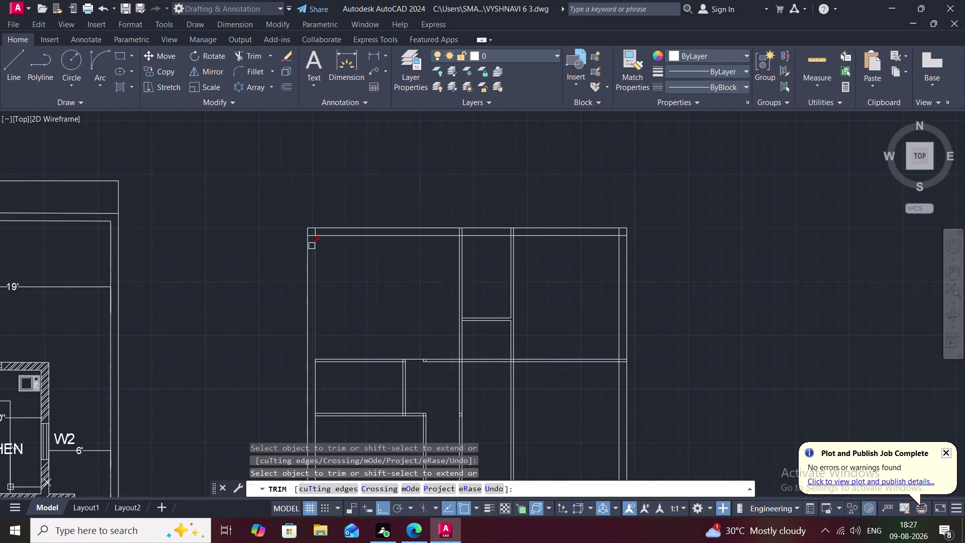
scroll(up, 3)
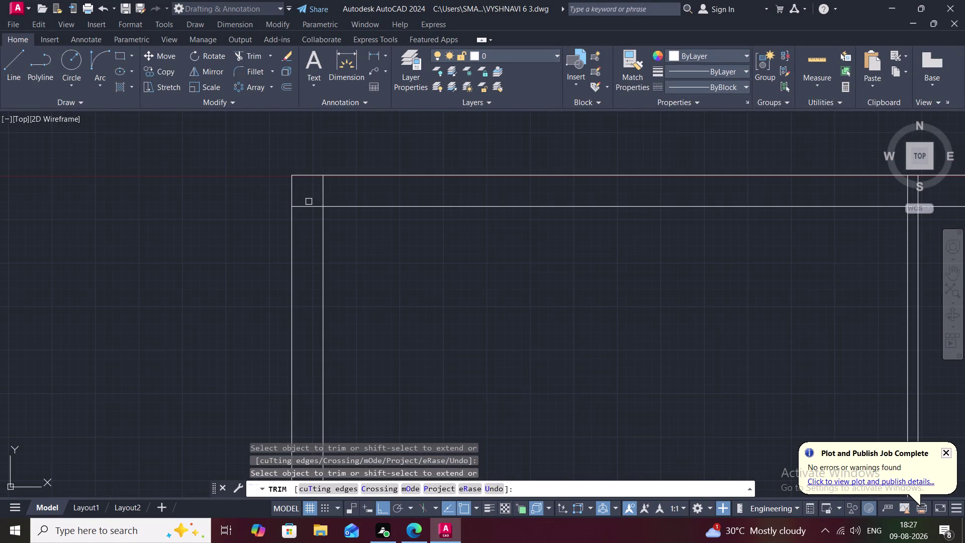
drag(306, 184, 314, 219)
drag(309, 191, 368, 181)
scroll(down, 3)
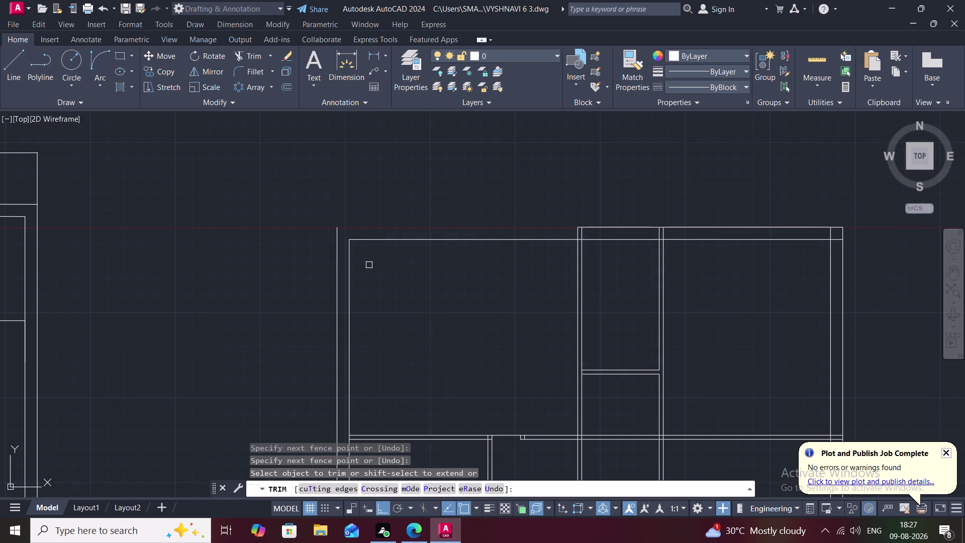
text(EX)
key(Escape)
text(EX)
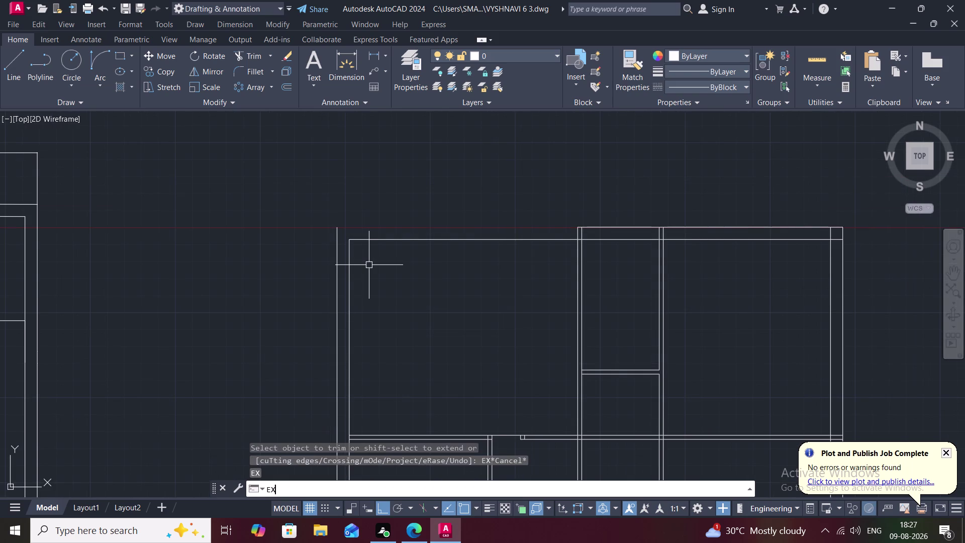
key(space)
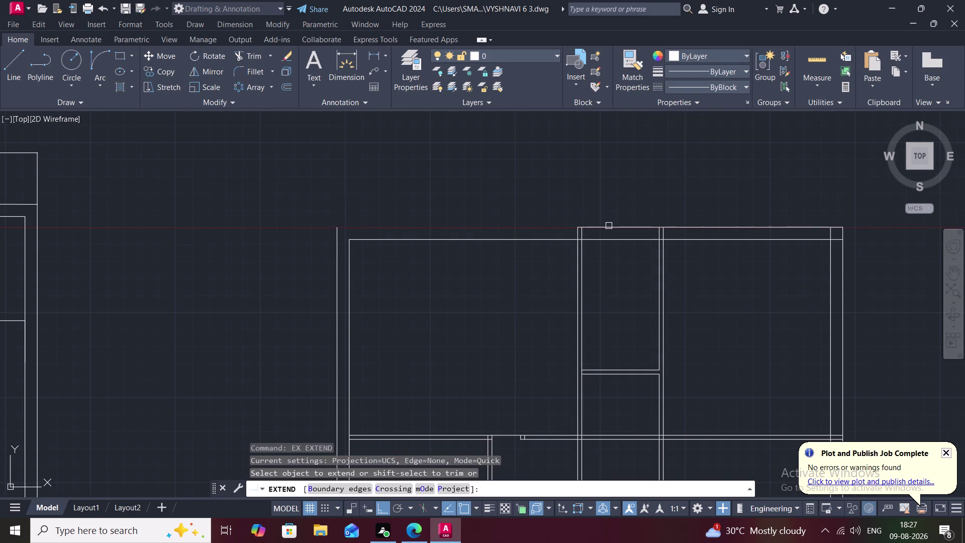
Extend the outer top wall line to the left wall.
click(608, 228)
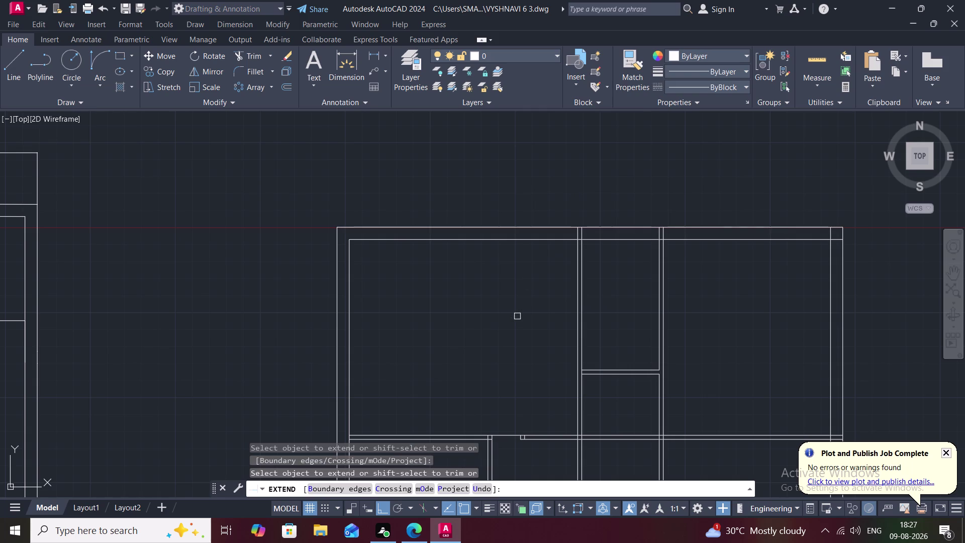
middle_drag(517, 316, 491, 319)
key(r)
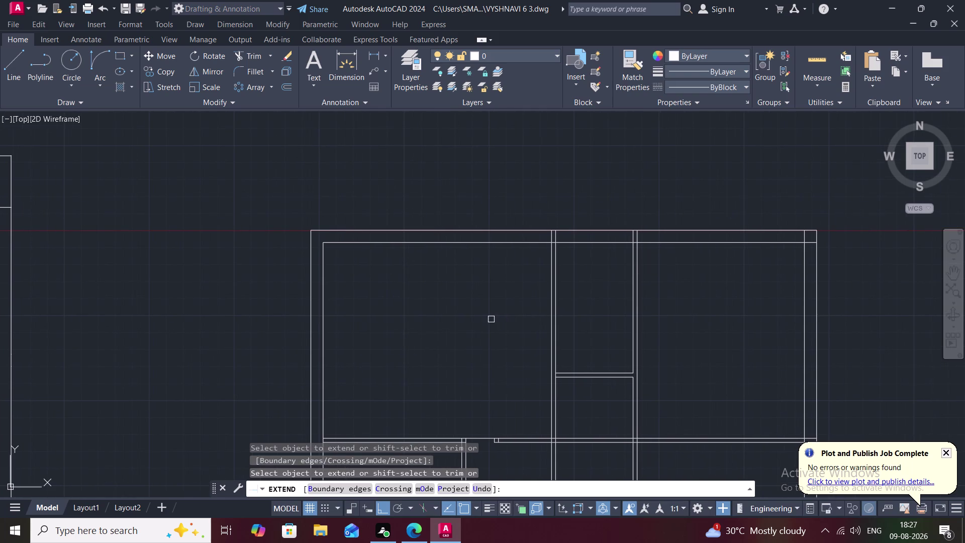
key(Escape)
Trim the crossing lines at the top wall joints, fencing across the right wall joint.
text(T)
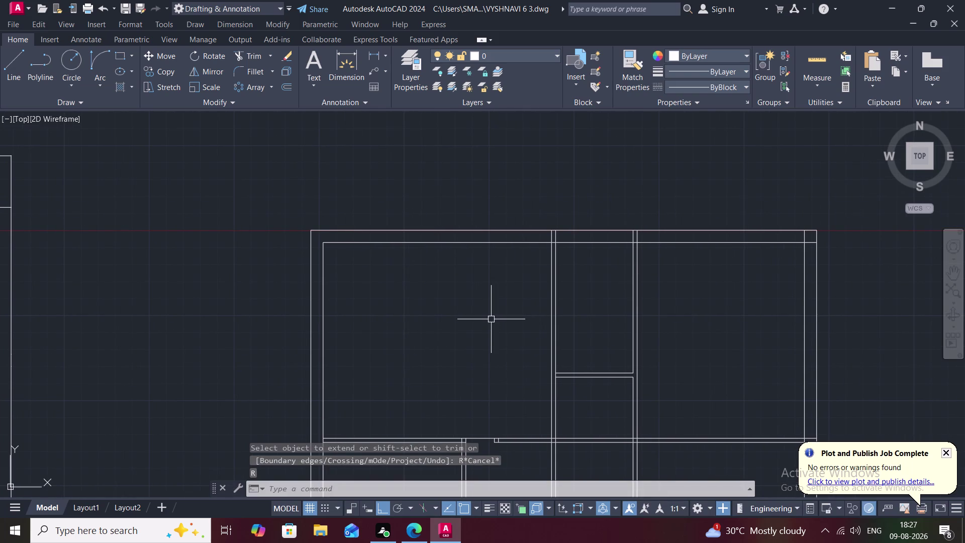
text(R)
key(space)
scroll(up, 3)
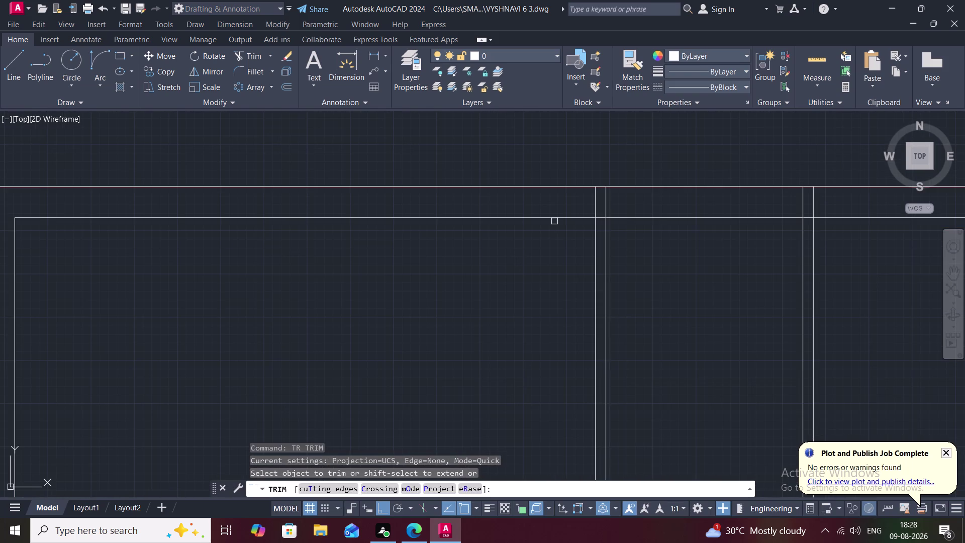
click(596, 197)
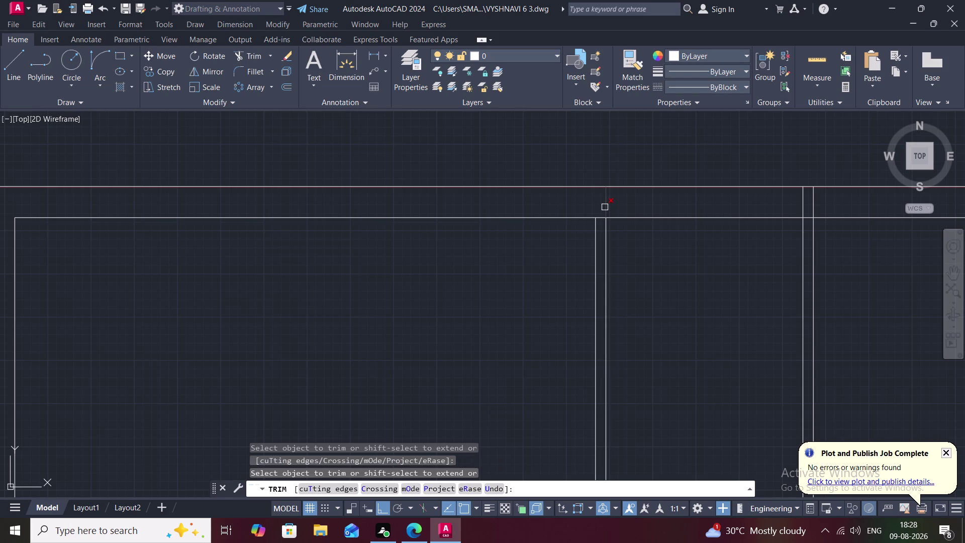
click(605, 207)
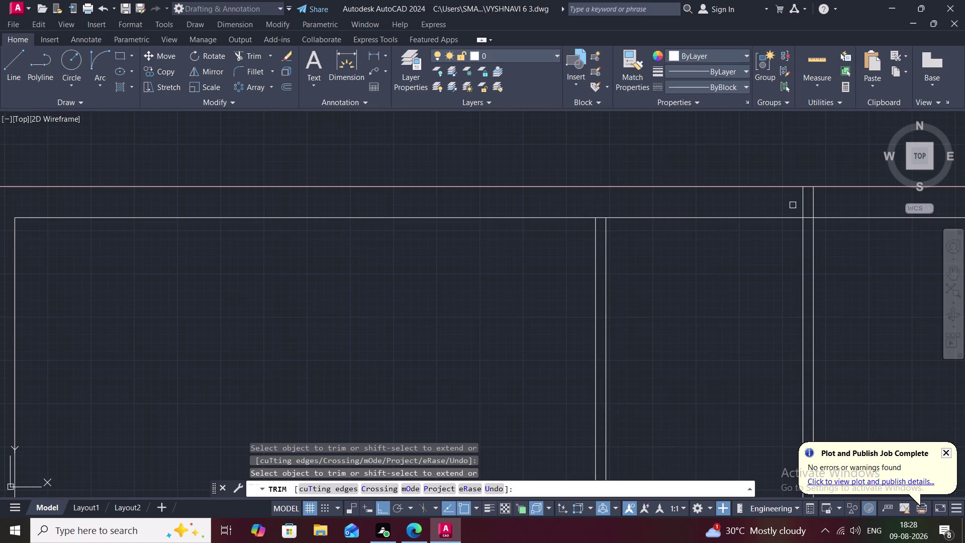
drag(782, 204, 827, 203)
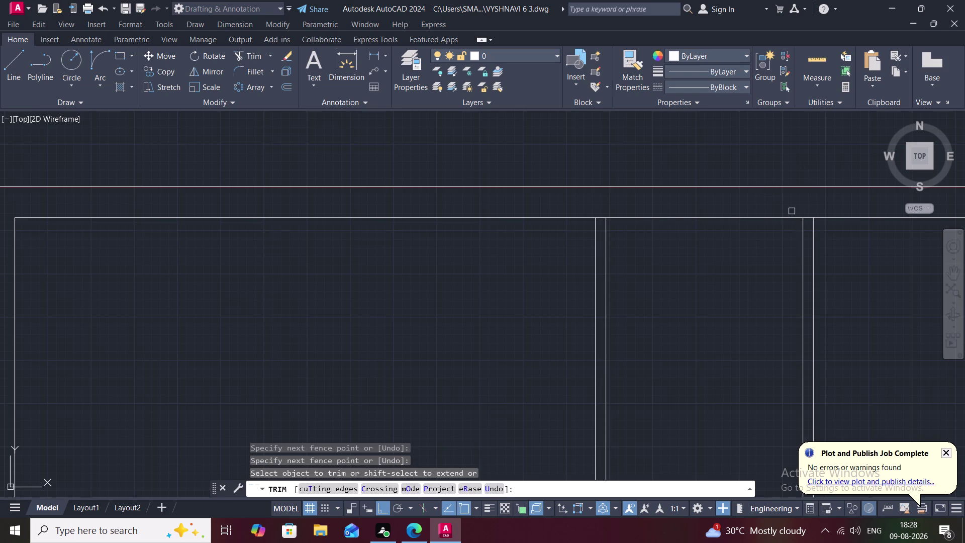
scroll(down, 3)
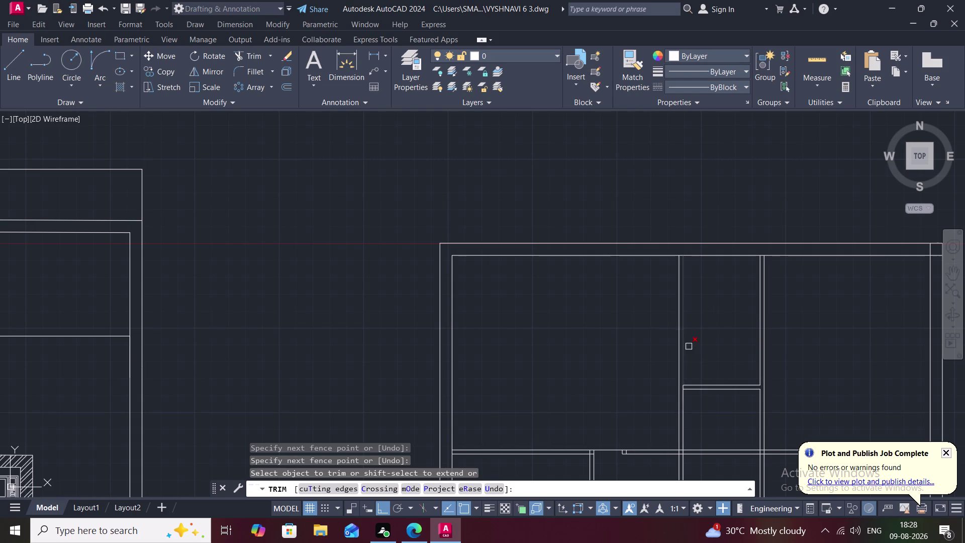
middle_drag(660, 407, 626, 370)
key(Escape)
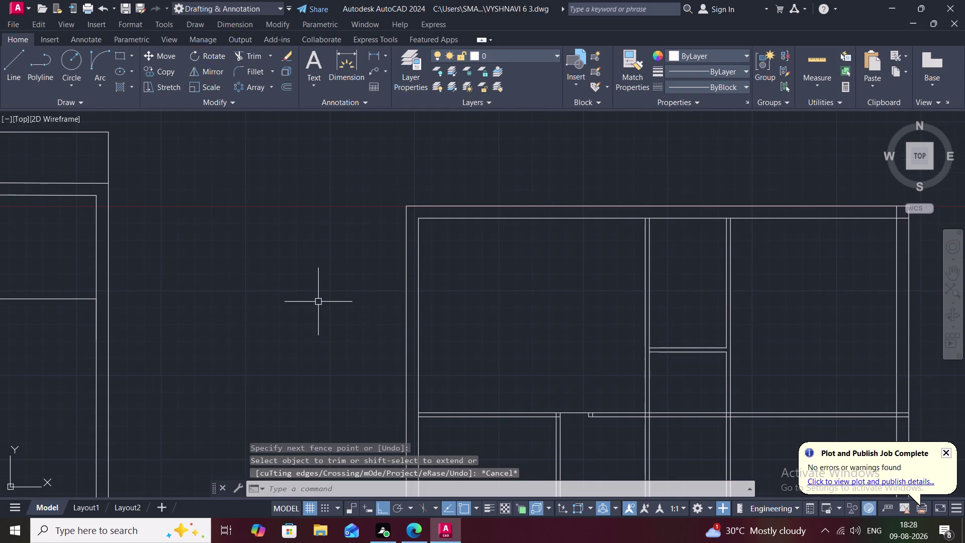
Begin a new wall line with its first point inside the plan.
text(L)
key(space)
click(617, 416)
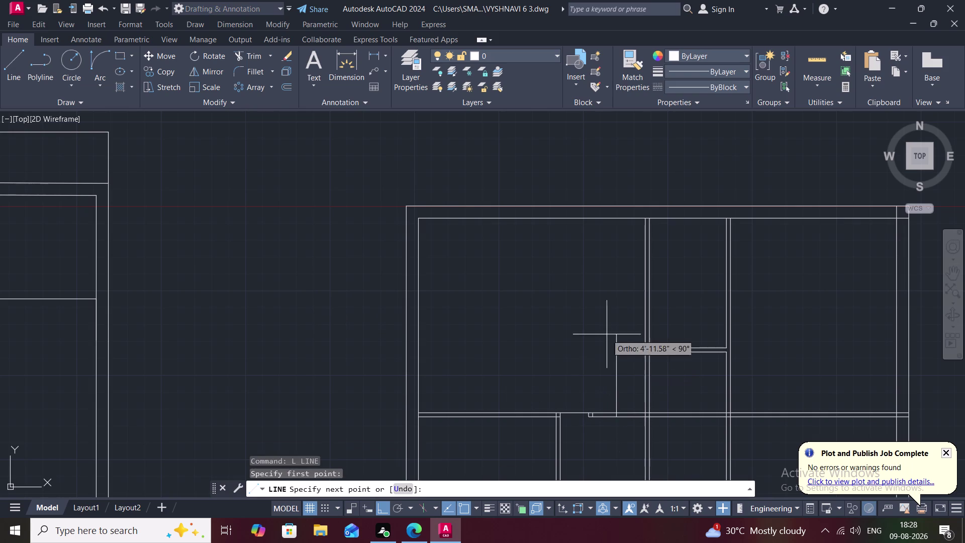
Finish the wall line and trim the horizontal wall line crossing between the vertical walls.
click(615, 218)
key(Escape)
middle_drag(553, 354, 505, 285)
text(TR)
key(space)
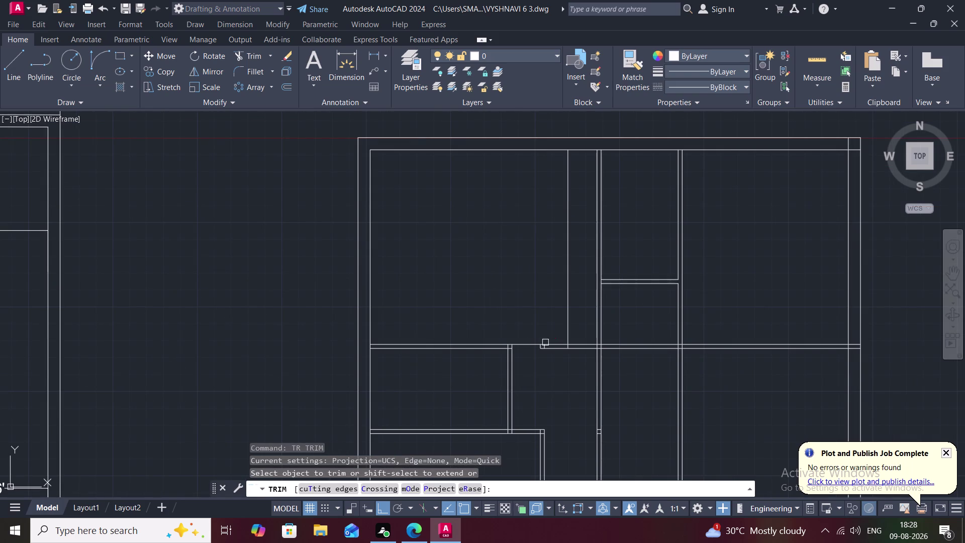
click(550, 345)
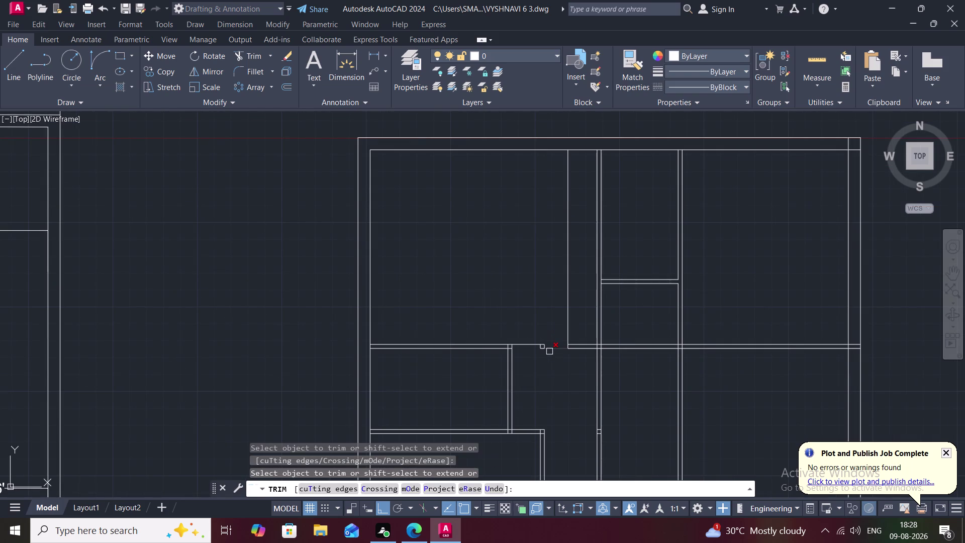
click(550, 351)
click(543, 348)
click(538, 344)
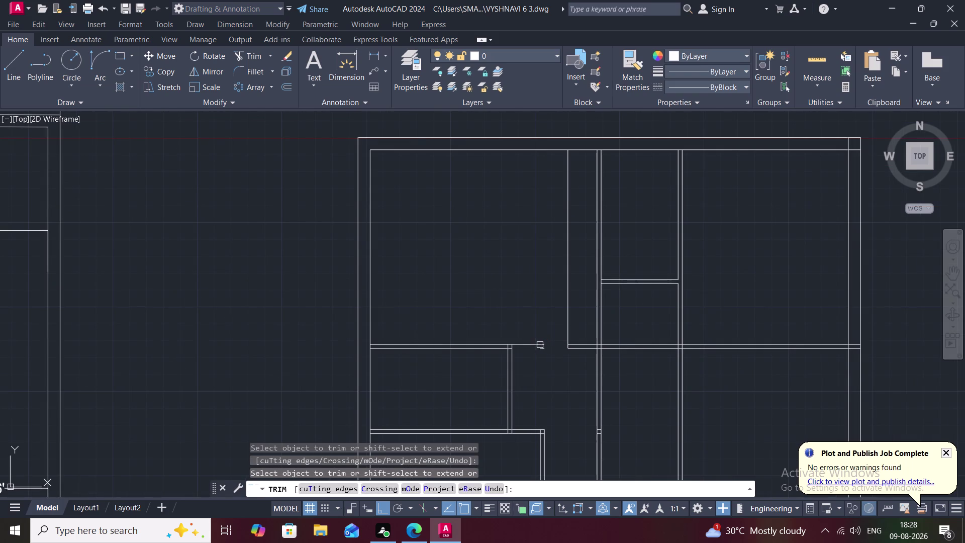
click(540, 346)
click(539, 346)
Zoom around the opened junction and end the Trim command.
scroll(up, 3)
scroll(down, 3)
scroll(down, 3)
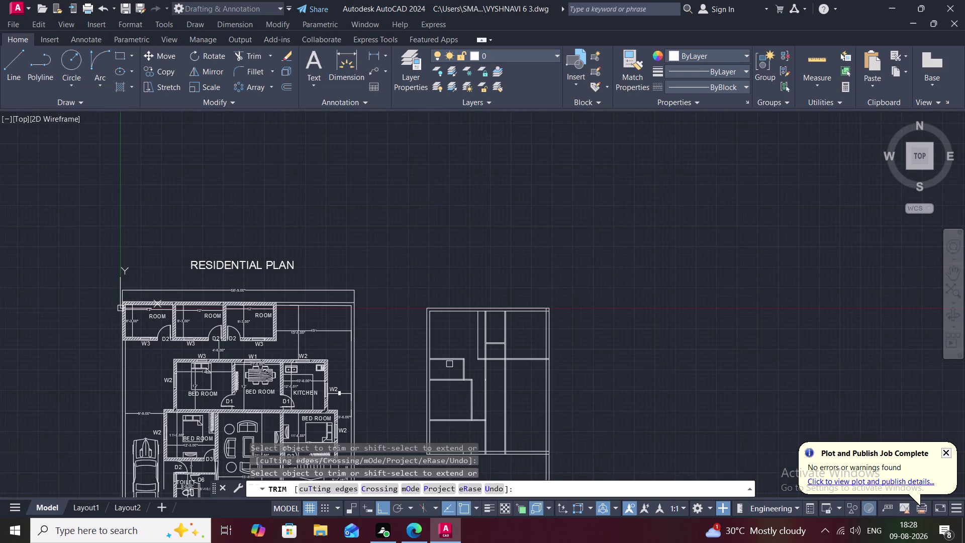
scroll(up, 3)
scroll(up, 3)
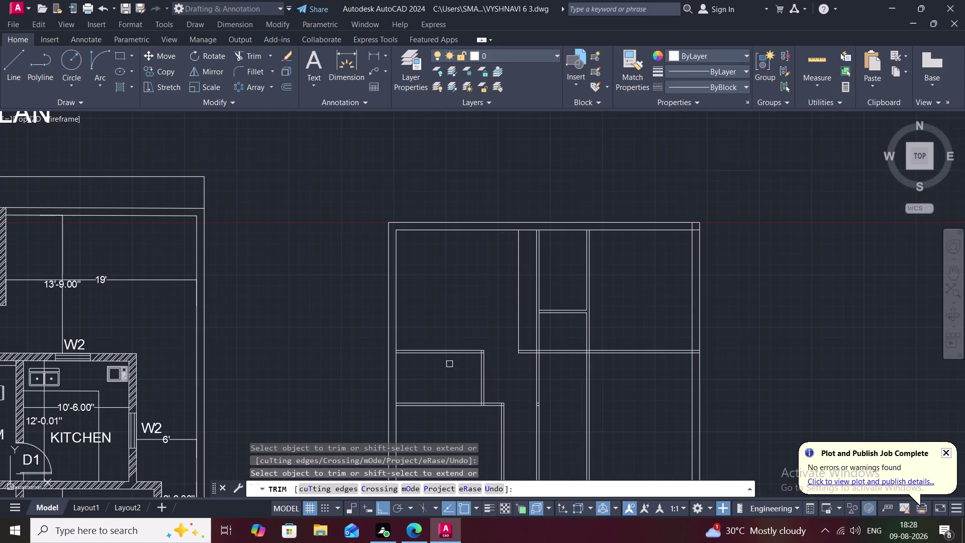
scroll(up, 3)
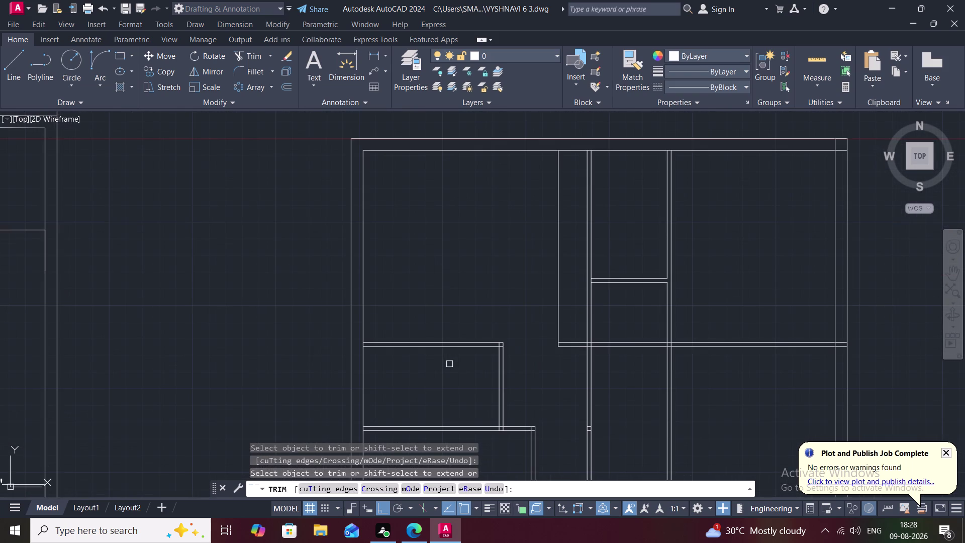
text(L)
key(space)
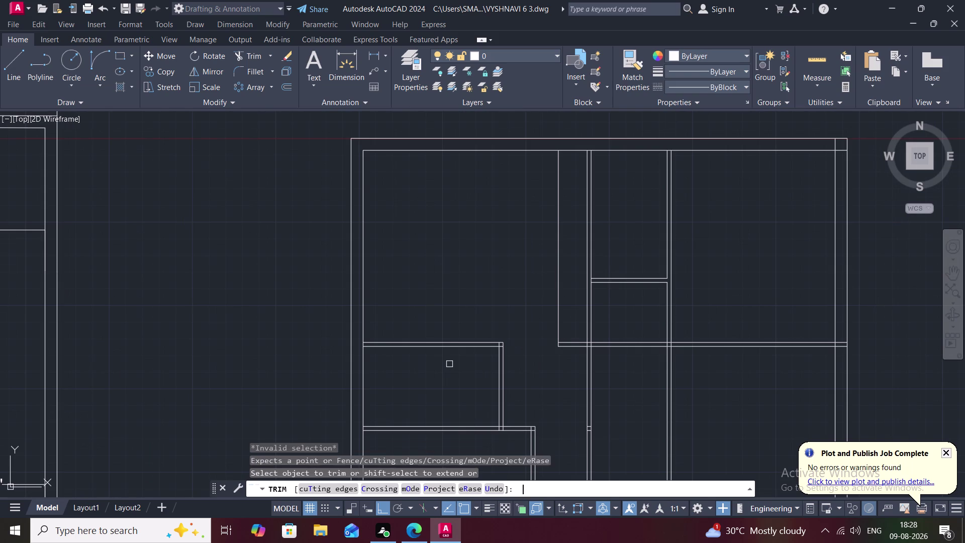
key(Escape)
text(L)
key(space)
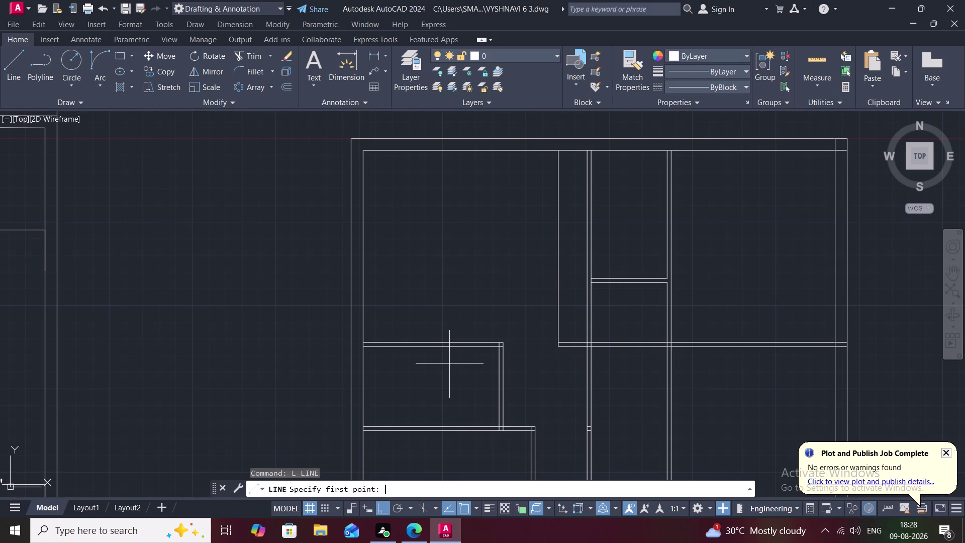
Draw a short 2-foot line across the wall to mark an opening.
scroll(up, 3)
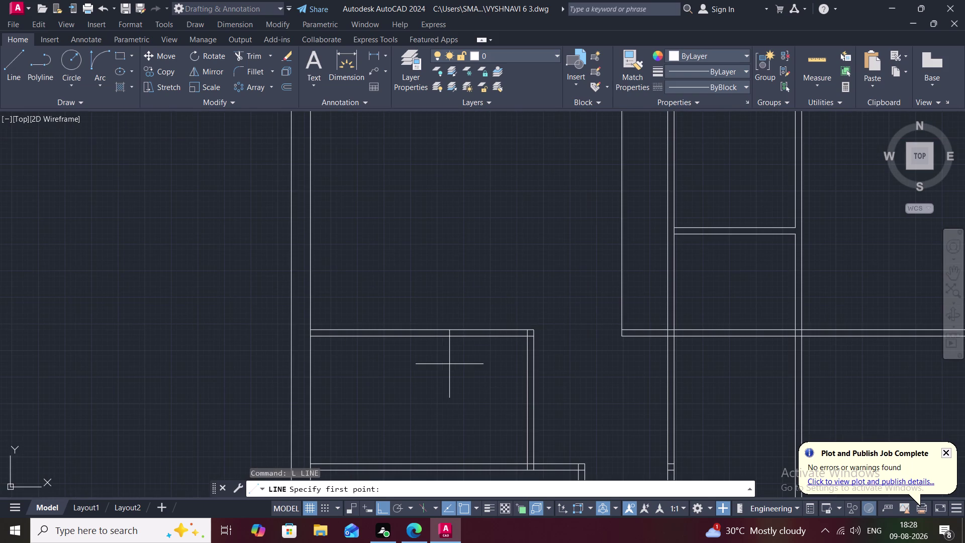
click(480, 330)
click(480, 338)
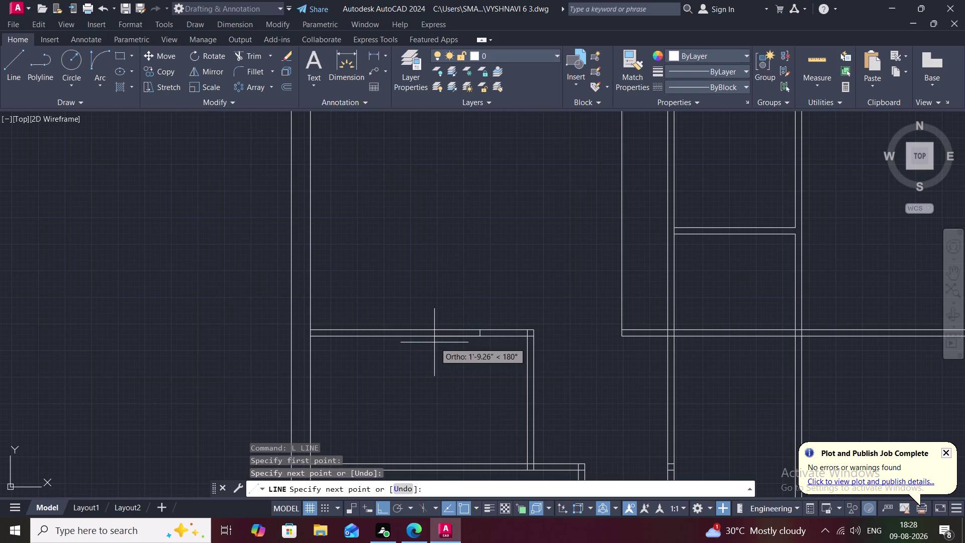
text(2')
key(space)
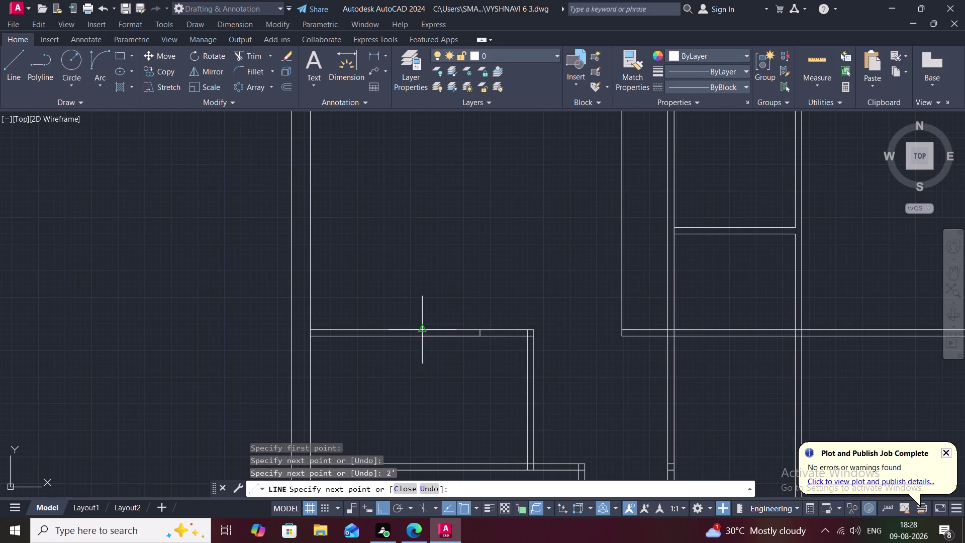
click(425, 330)
key(Escape)
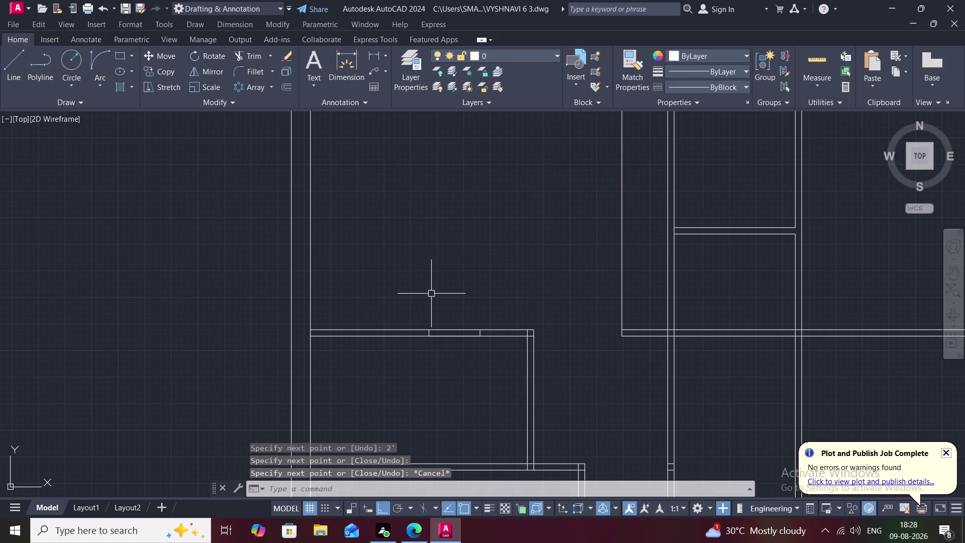
Trim the wall segments between the short marks to form an opening.
text(TR)
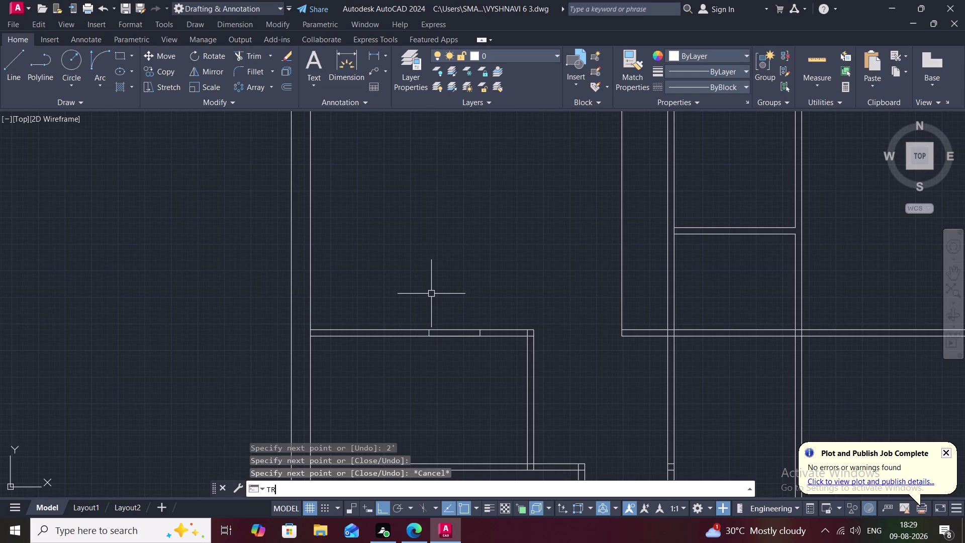
key(space)
click(452, 332)
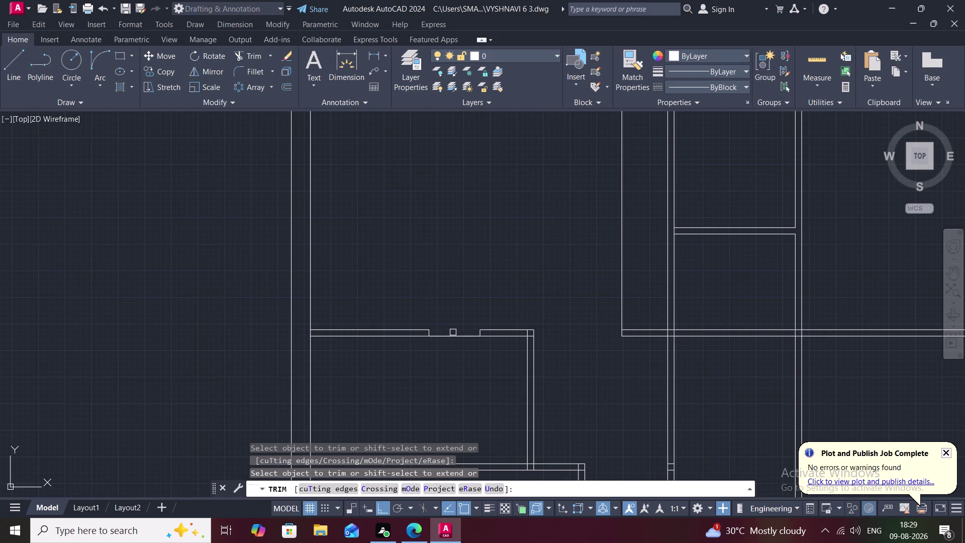
click(455, 335)
click(452, 337)
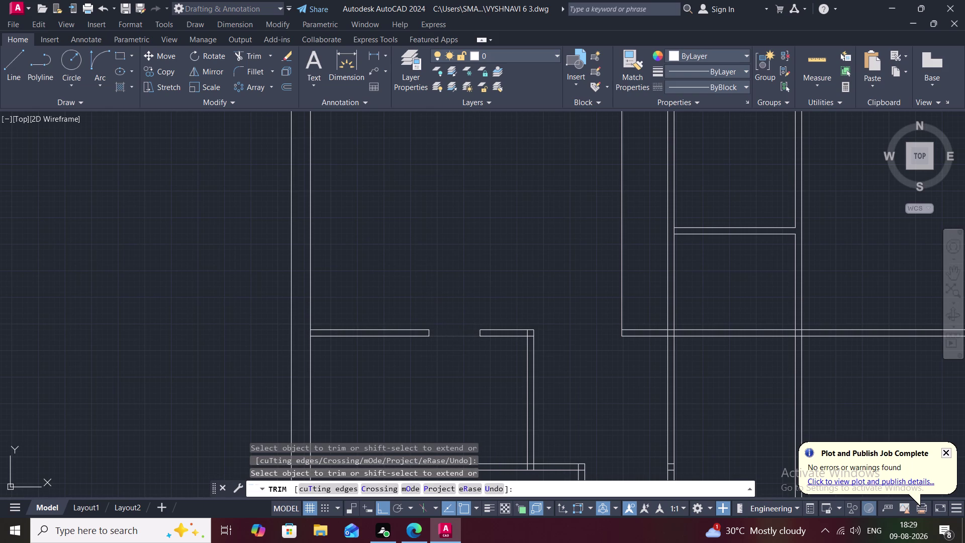
Fence-trim the stray interior vertical line in the lower right room.
scroll(down, 3)
middle_drag(451, 371, 436, 334)
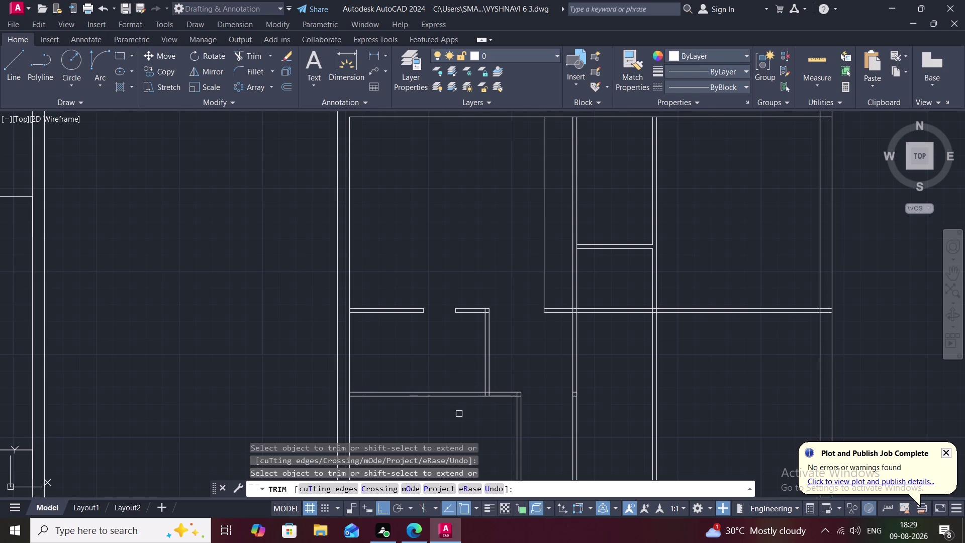
middle_drag(458, 414, 426, 296)
scroll(down, 3)
middle_drag(431, 327, 417, 281)
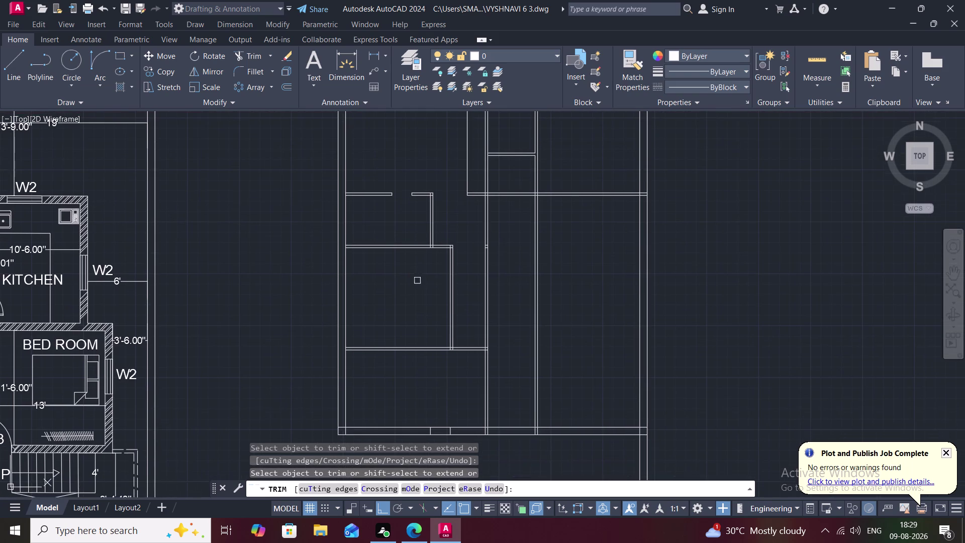
scroll(down, 3)
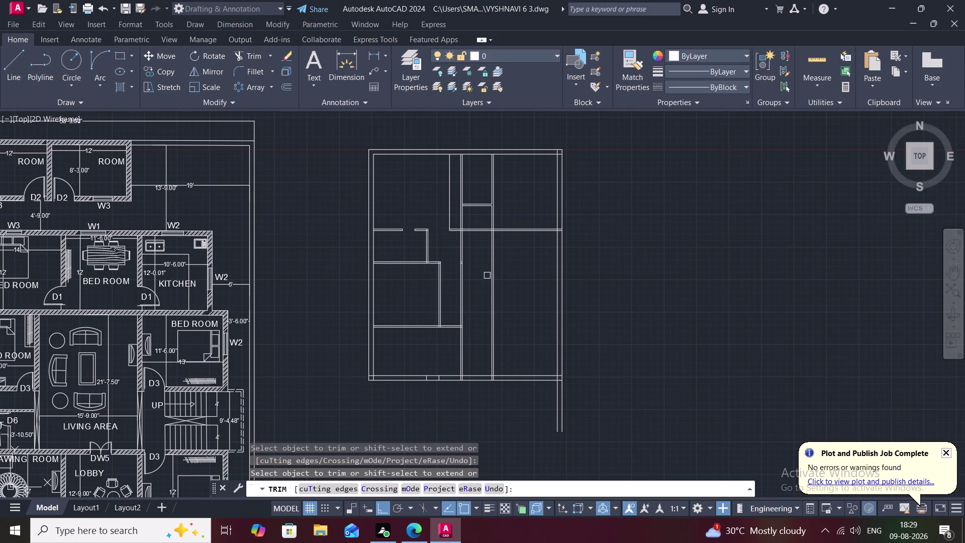
text(TR)
key(space)
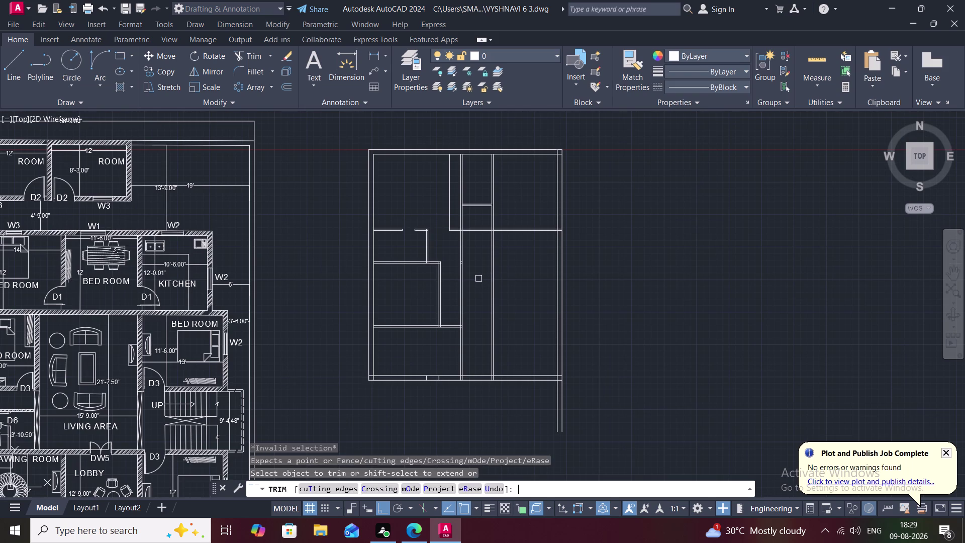
drag(478, 269, 512, 250)
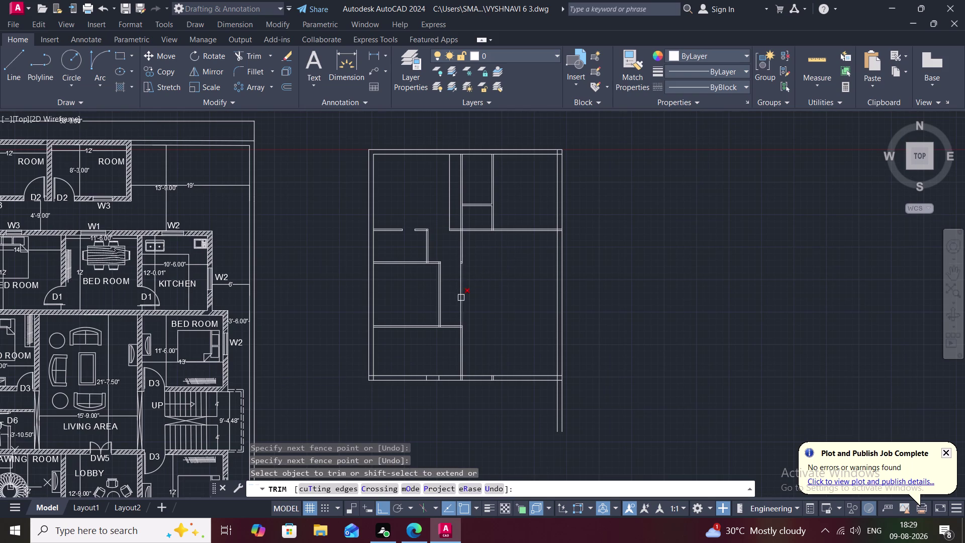
key(Escape)
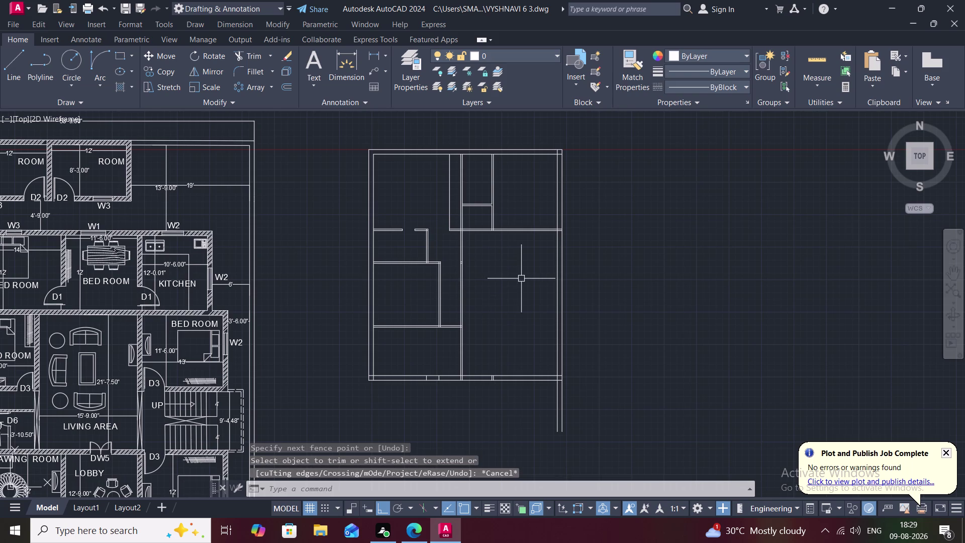
key(o)
key(space)
Offset the right outer wall line 15 feet inward as a new vertical wall.
key(1)
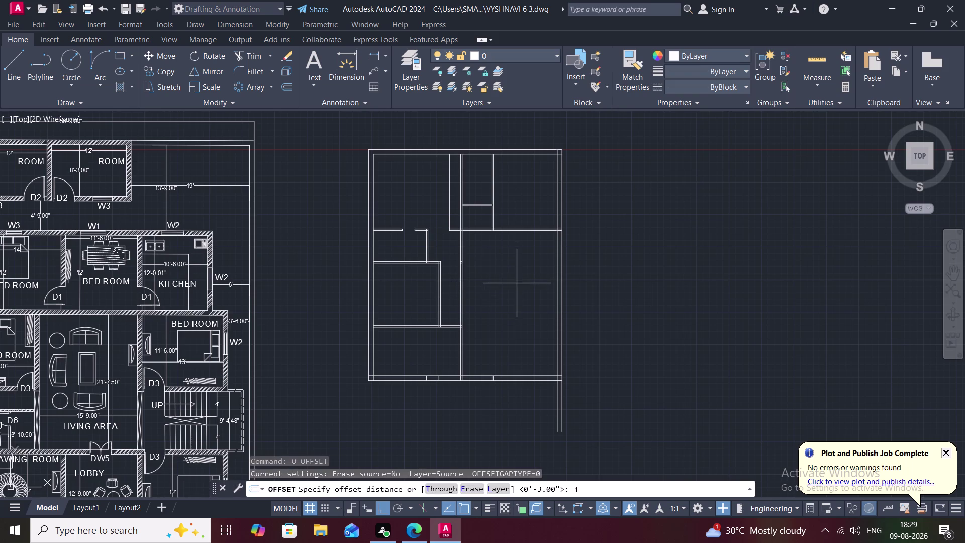
key(5)
text(')
key(space)
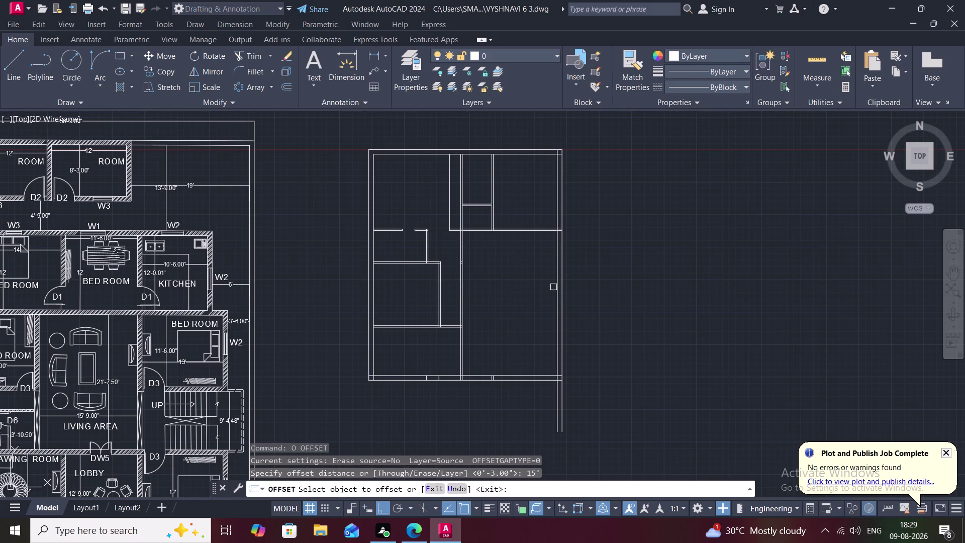
click(554, 286)
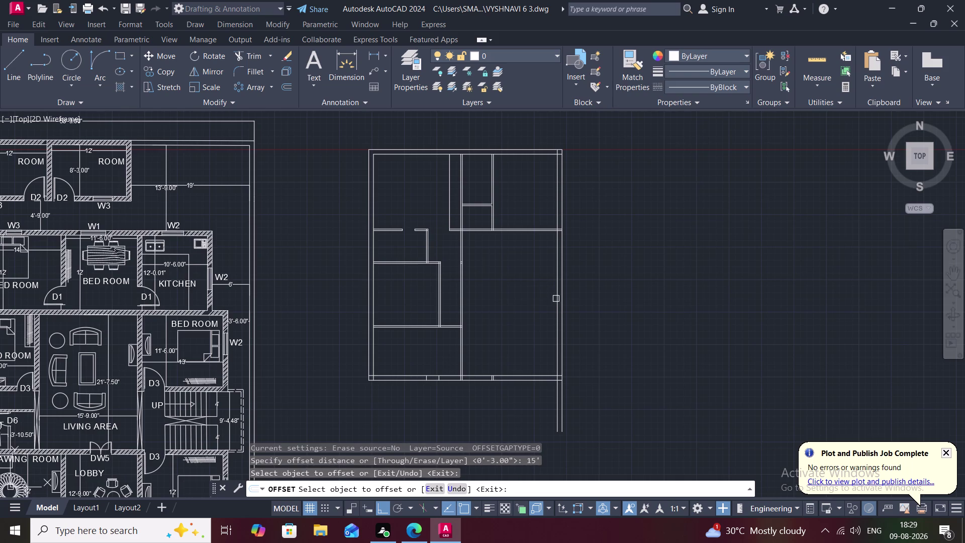
click(556, 301)
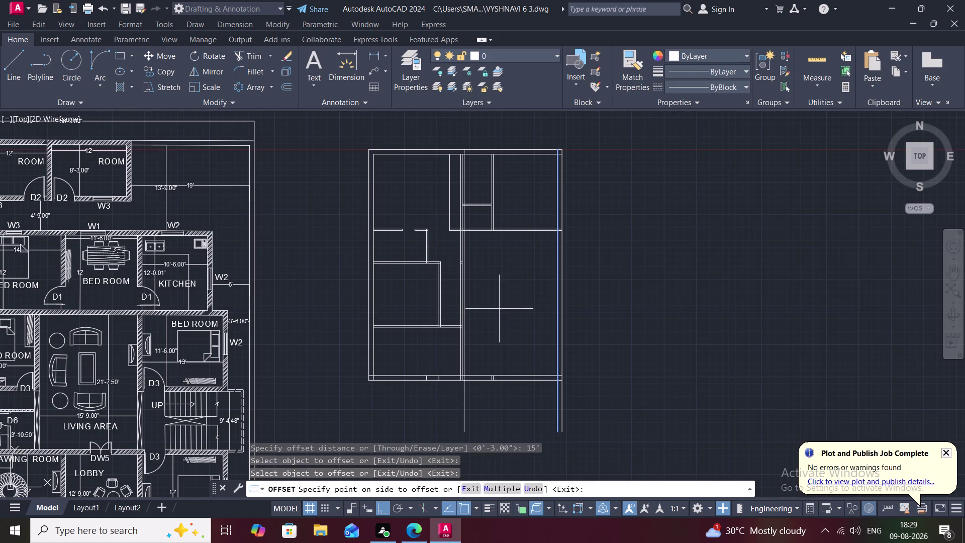
click(499, 308)
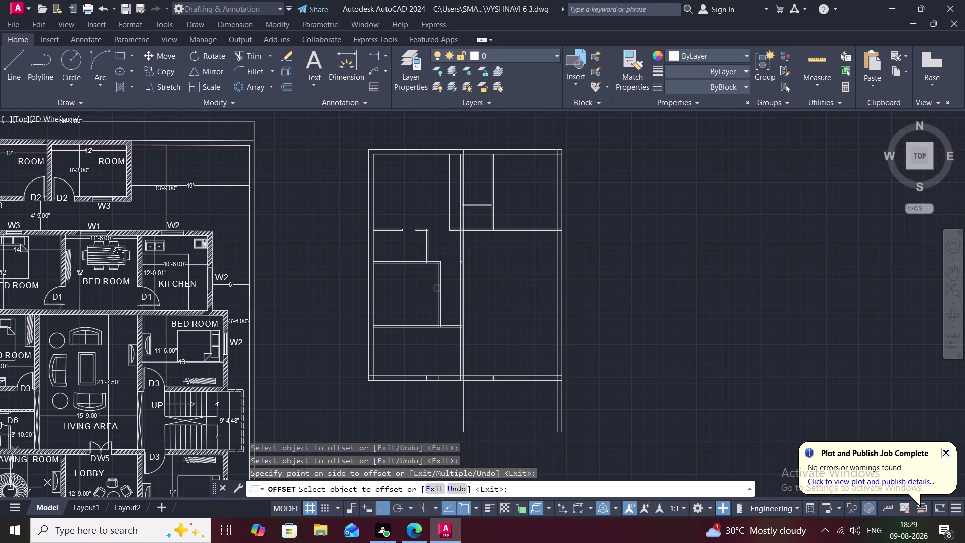
scroll(up, 3)
scroll(up, 3)
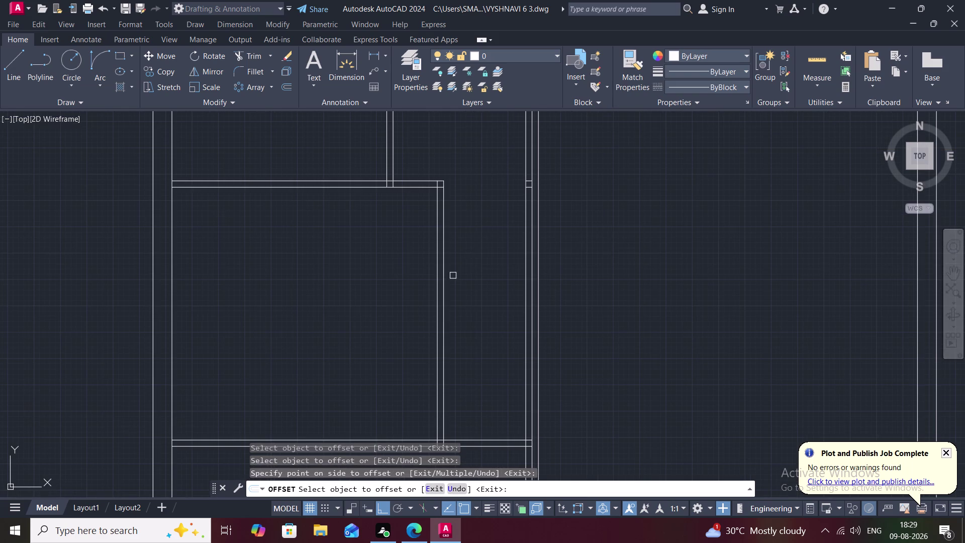
text(TR)
key(space)
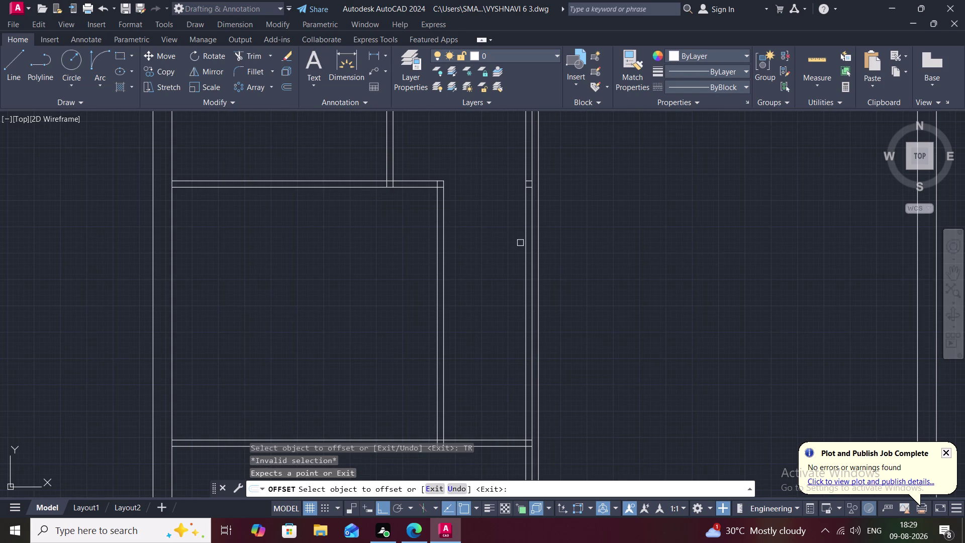
scroll(down, 3)
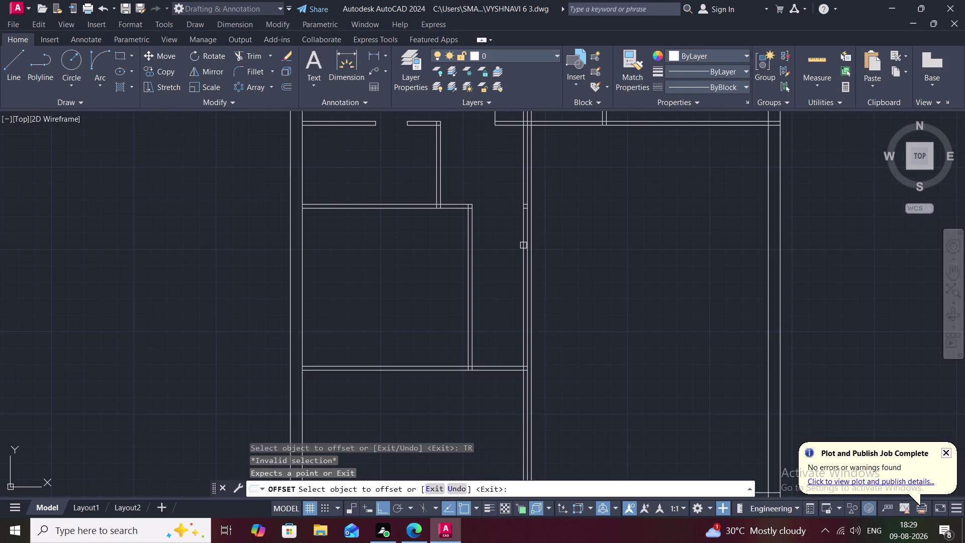
key(Escape)
Trim away the short wall stub at the new wall junction.
text(TR)
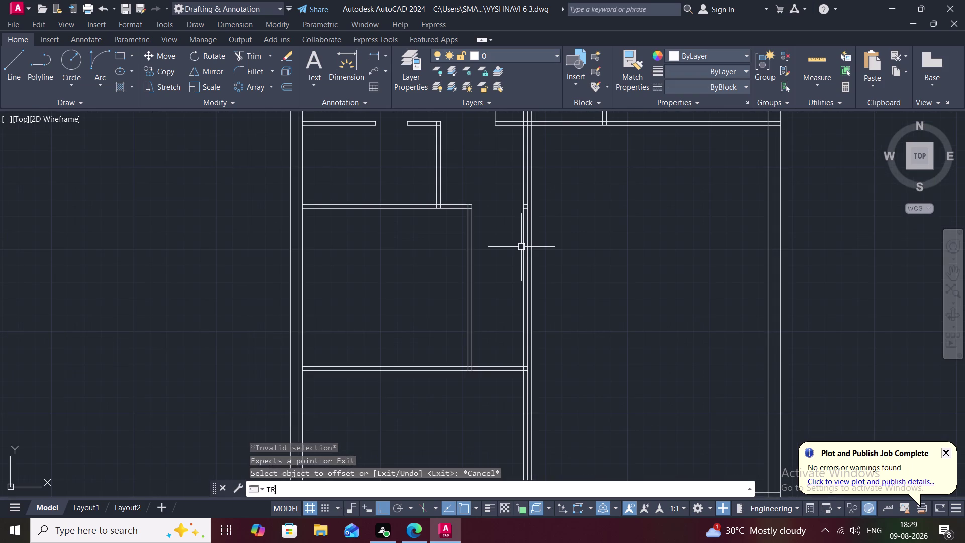
key(space)
click(521, 248)
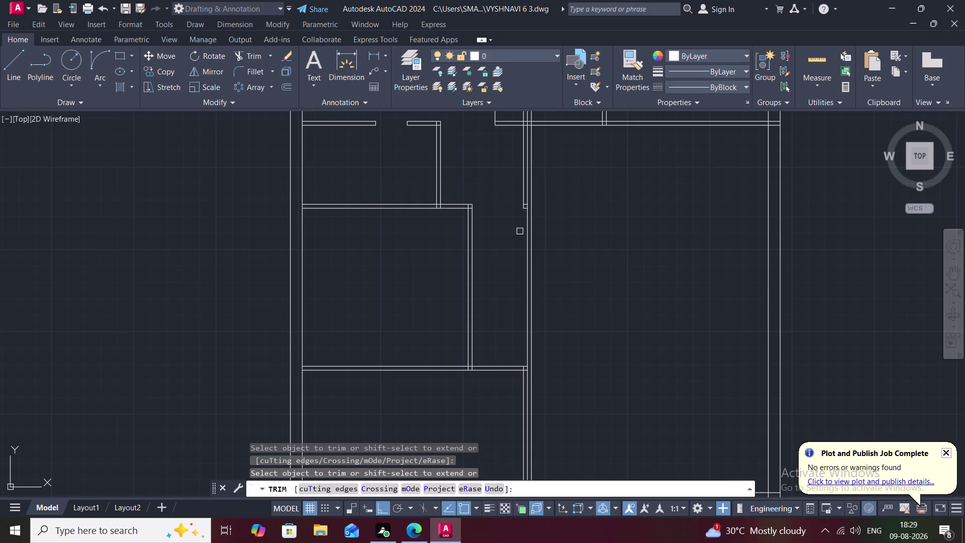
middle_drag(522, 216, 519, 226)
middle_drag(520, 227, 510, 284)
scroll(down, 3)
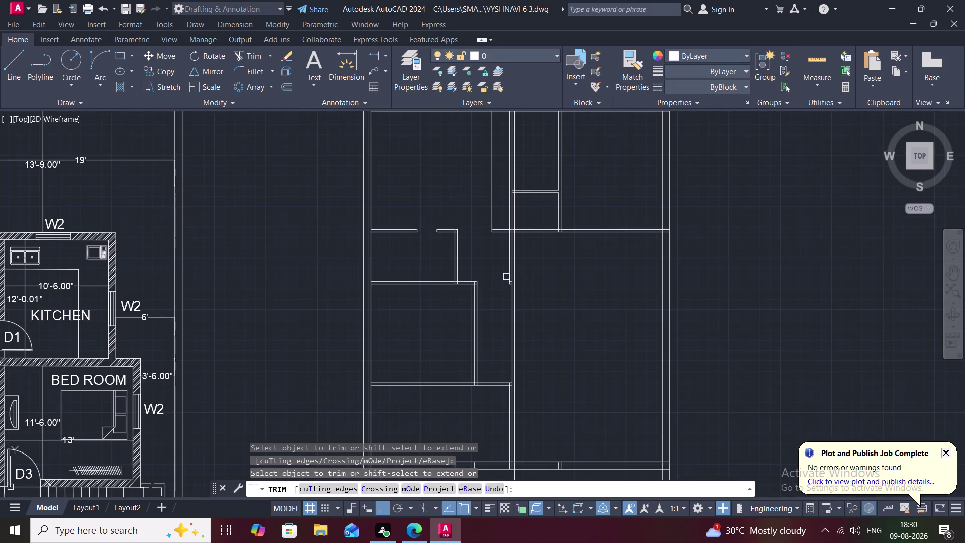
click(507, 275)
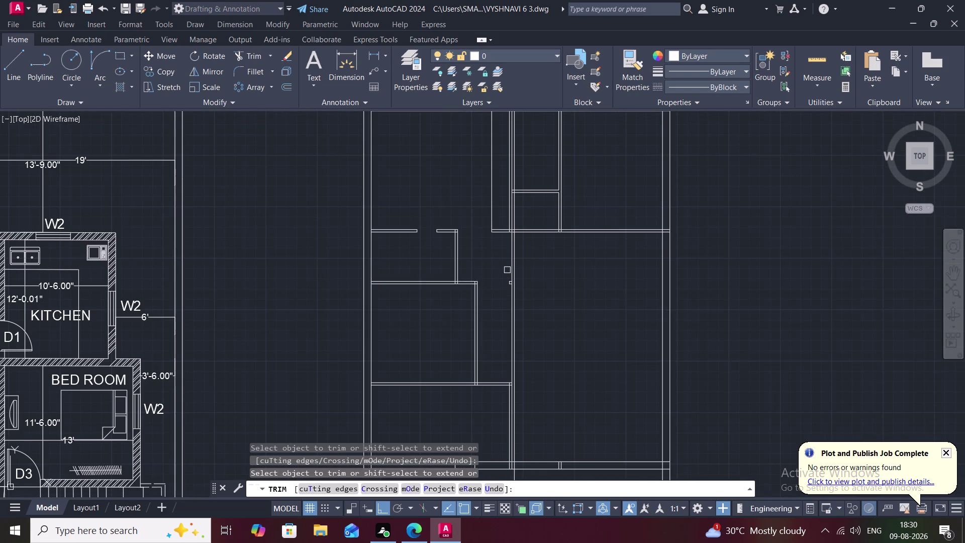
click(508, 285)
key(Escape)
Extend both horizontal interior wall lines to meet the new vertical wall.
text(EX)
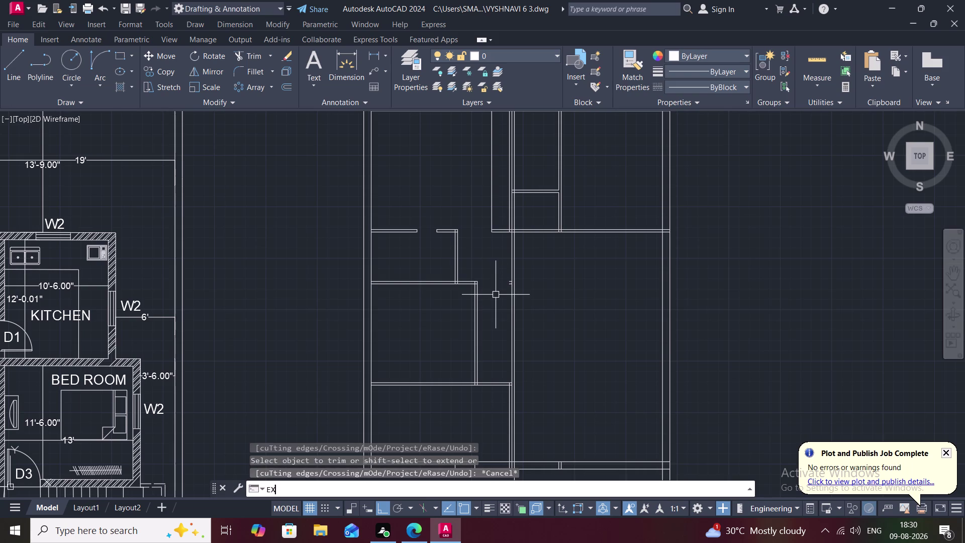
key(space)
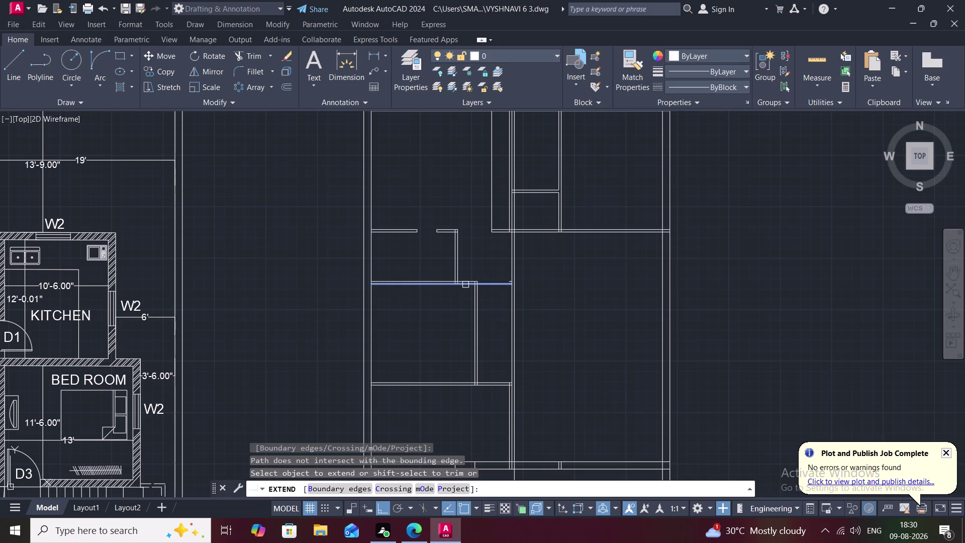
click(465, 284)
scroll(up, 3)
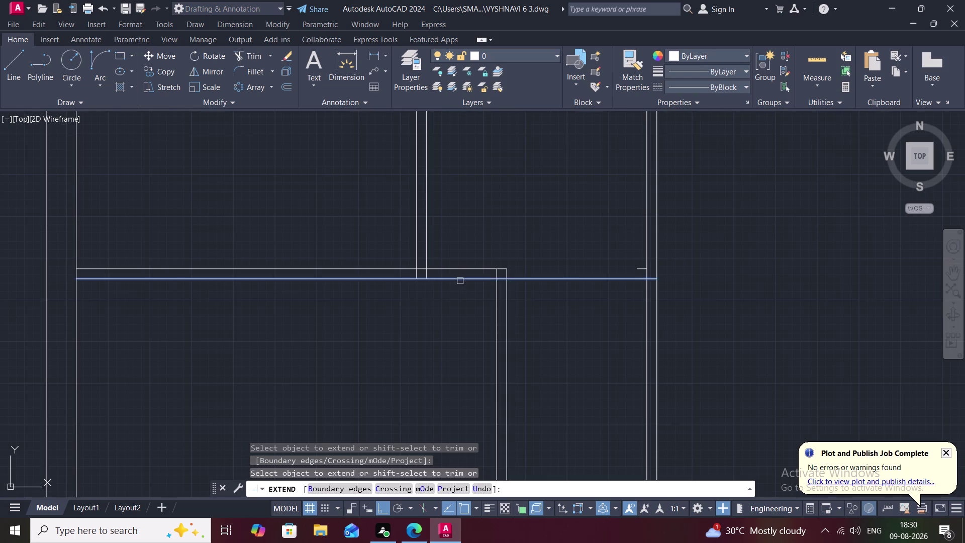
click(459, 270)
scroll(down, 3)
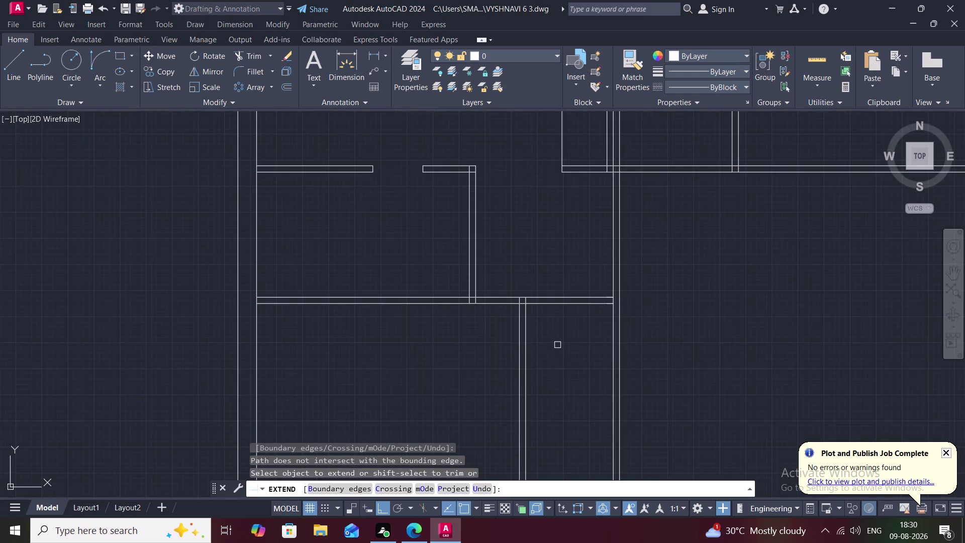
click(587, 303)
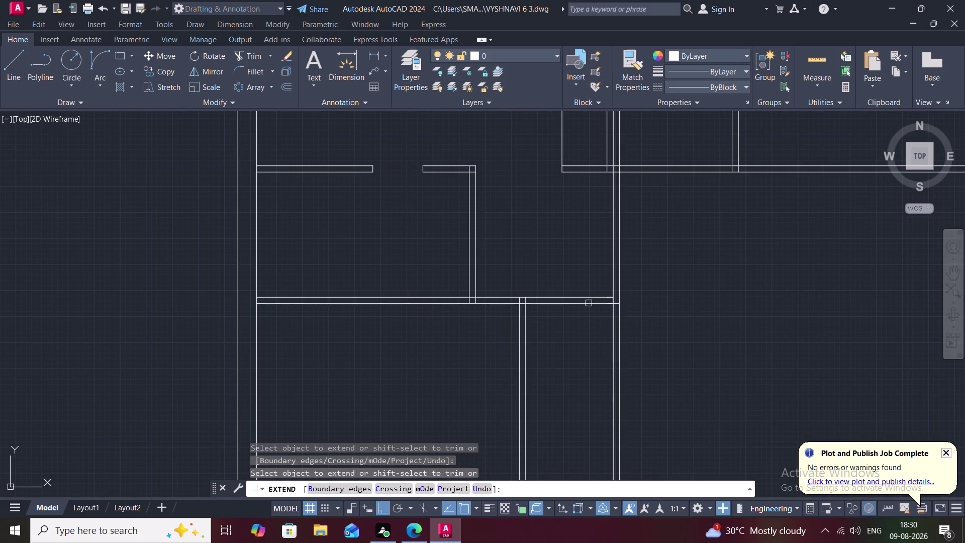
click(585, 296)
key(Escape)
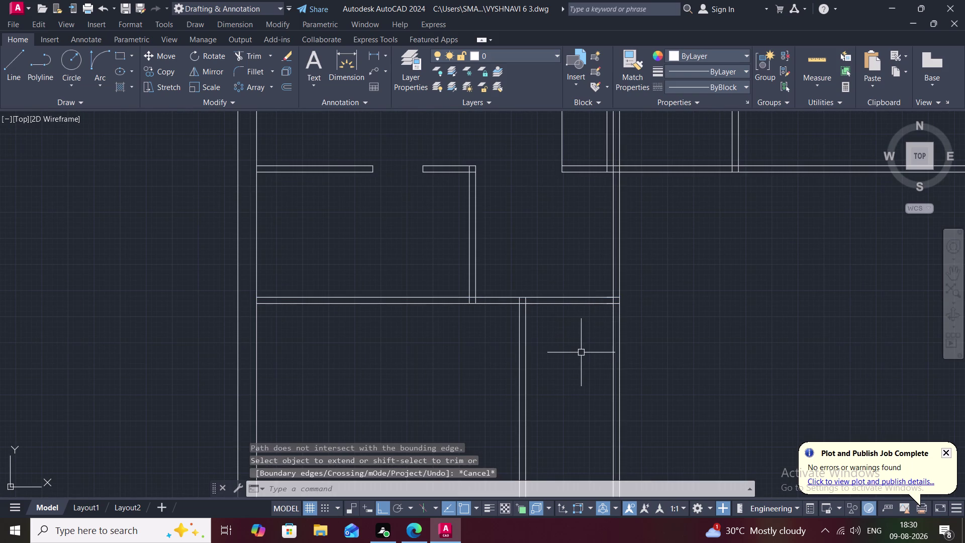
text(TR)
key(space)
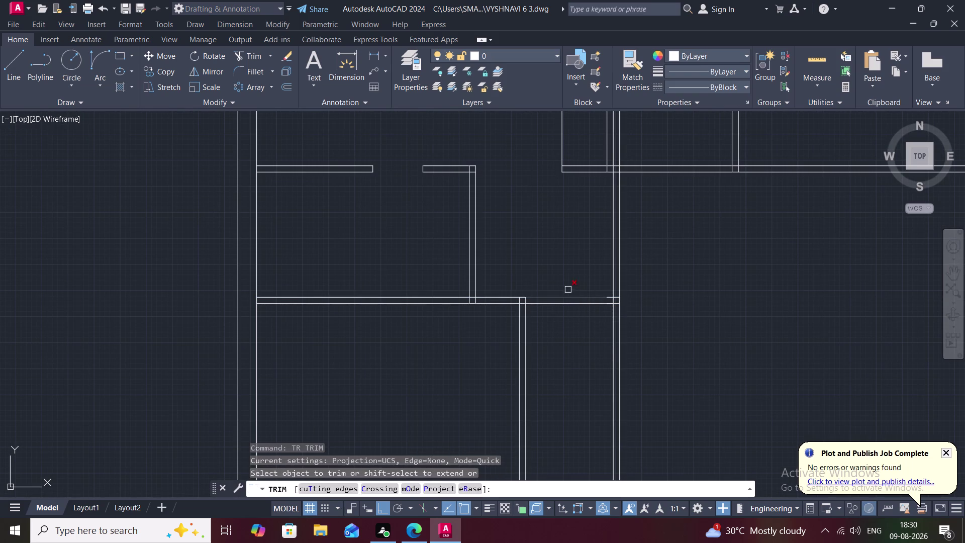
Fence-trim the overhanging wall line ends at the joint, then pan to the upper rooms.
drag(565, 280, 673, 244)
scroll(down, 3)
middle_drag(612, 224, 599, 313)
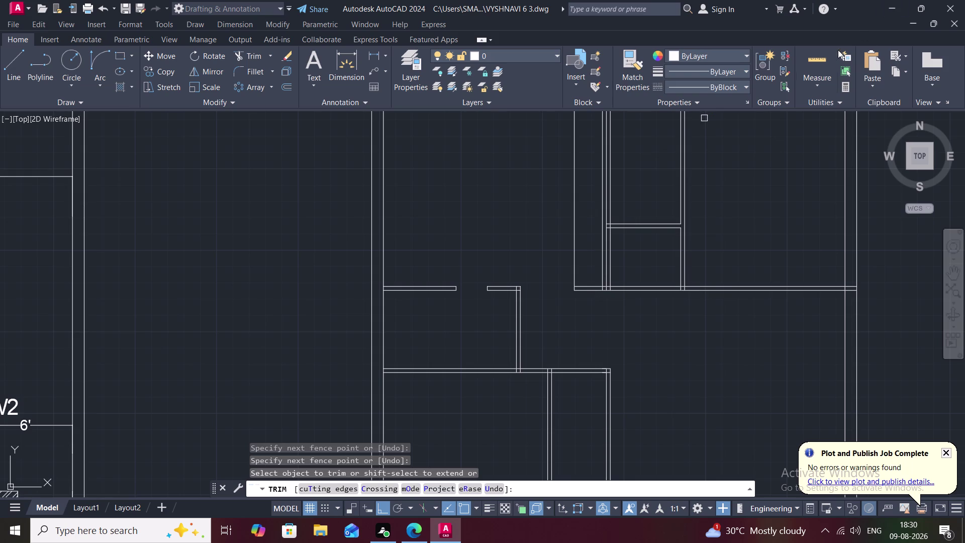
click(834, 58)
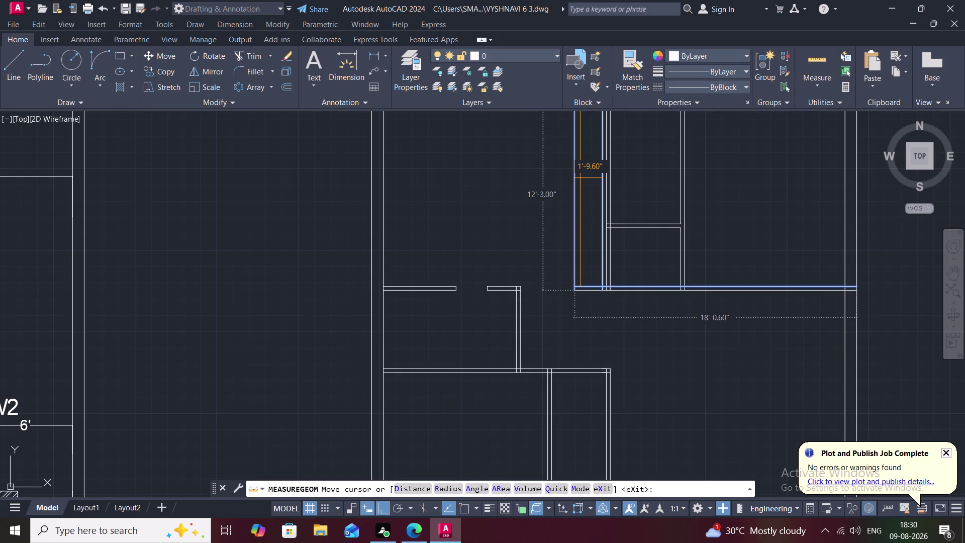
middle_drag(579, 178, 574, 226)
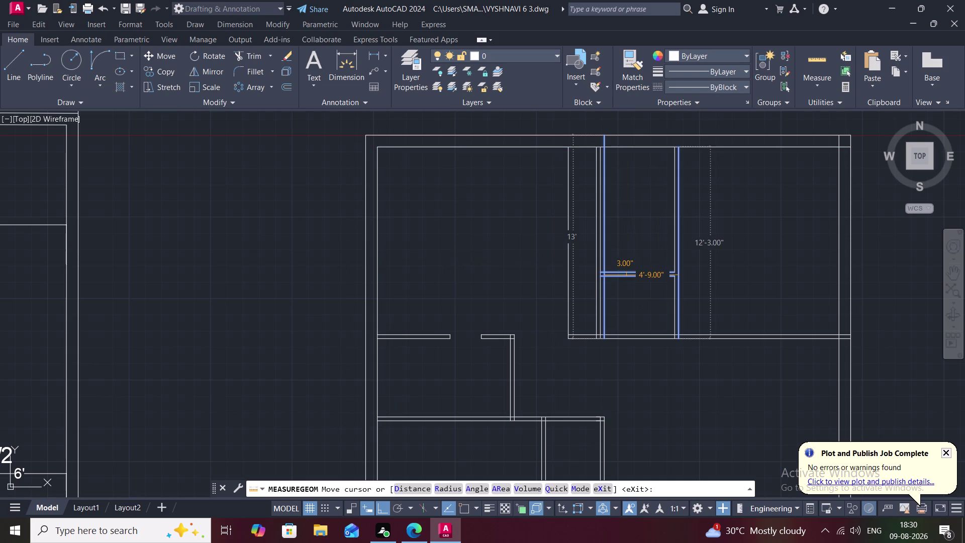
key(Escape)
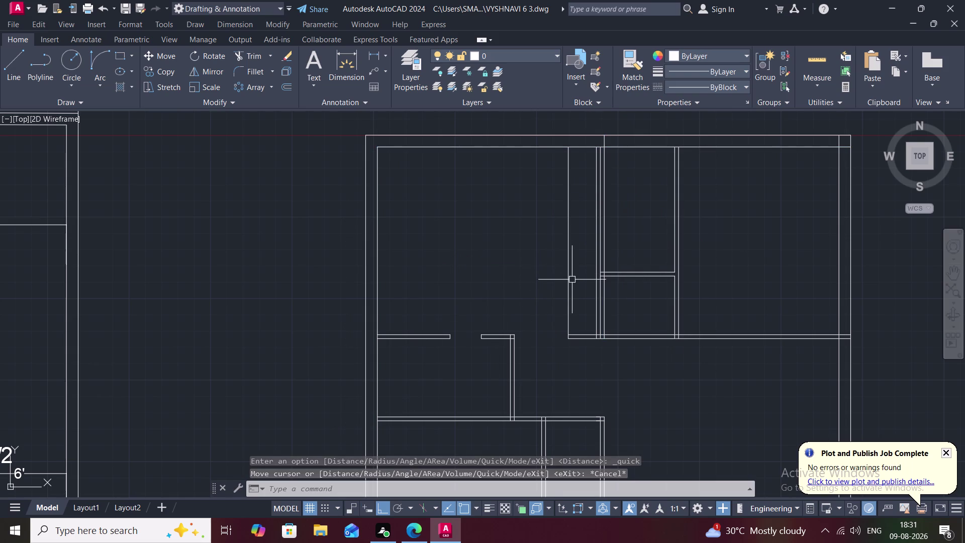
key(l)
Draw a short wall line, then delete it as a stray line.
key(space)
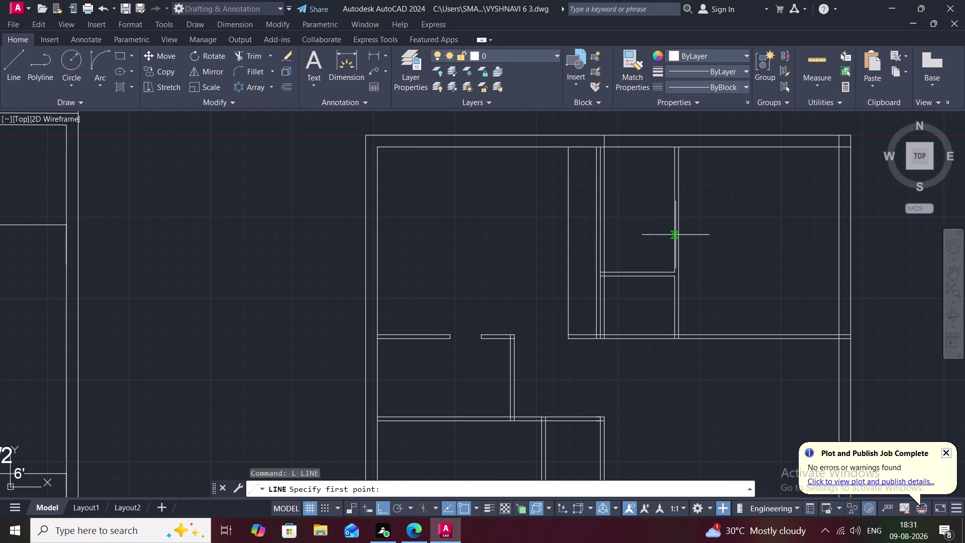
click(675, 228)
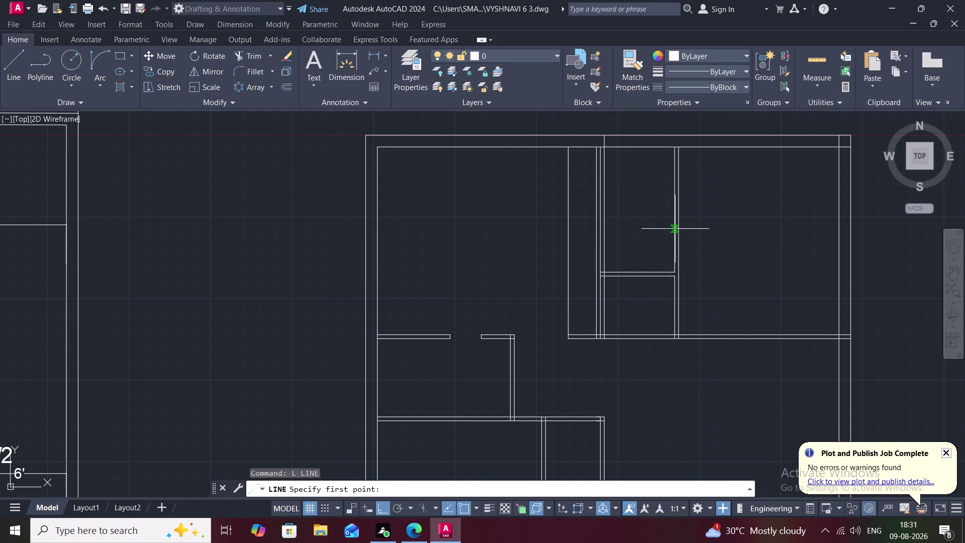
click(681, 230)
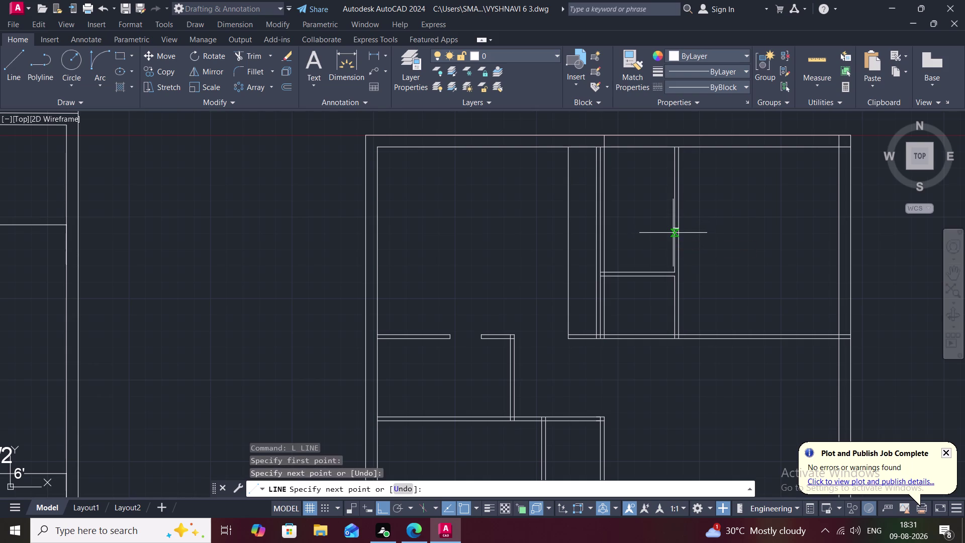
drag(672, 233, 676, 241)
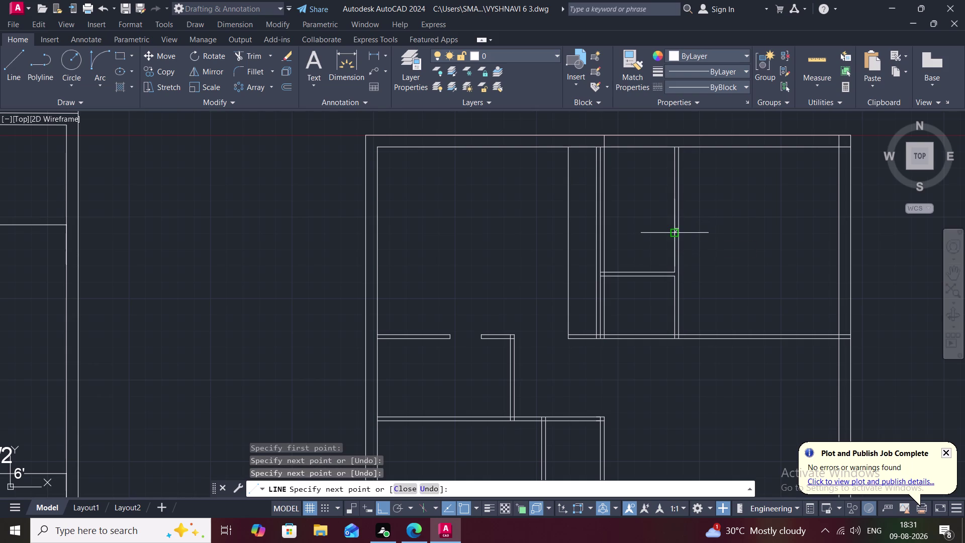
scroll(up, 3)
key(Escape)
click(677, 230)
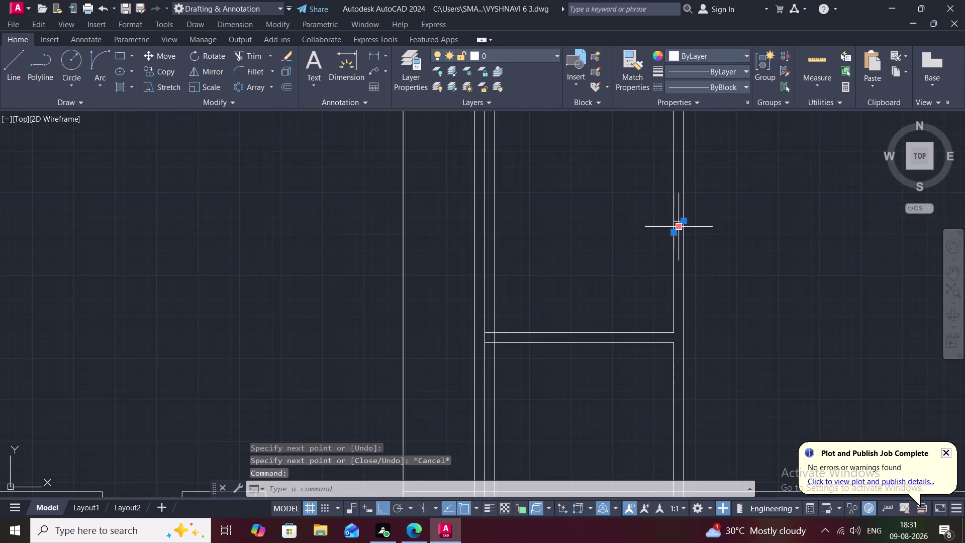
key(Delete)
key(space)
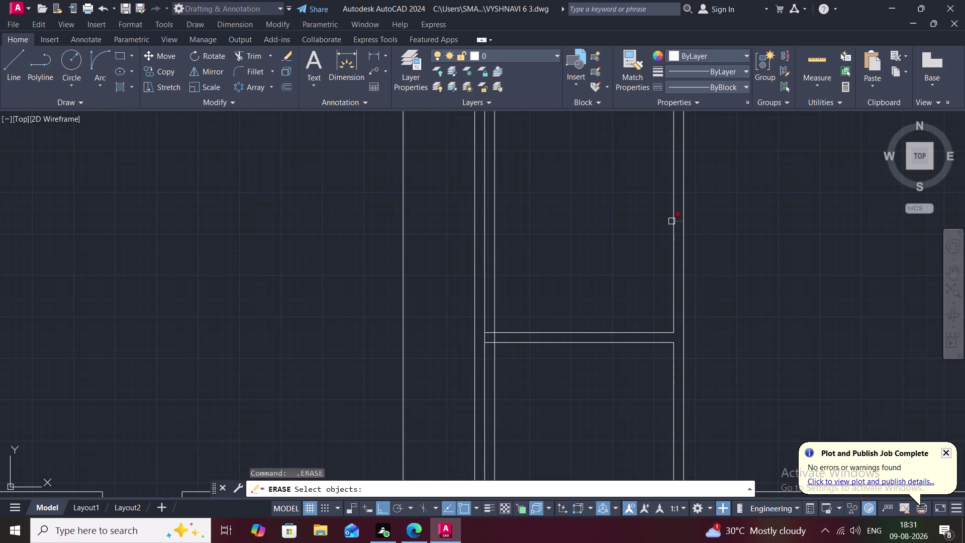
key(Escape)
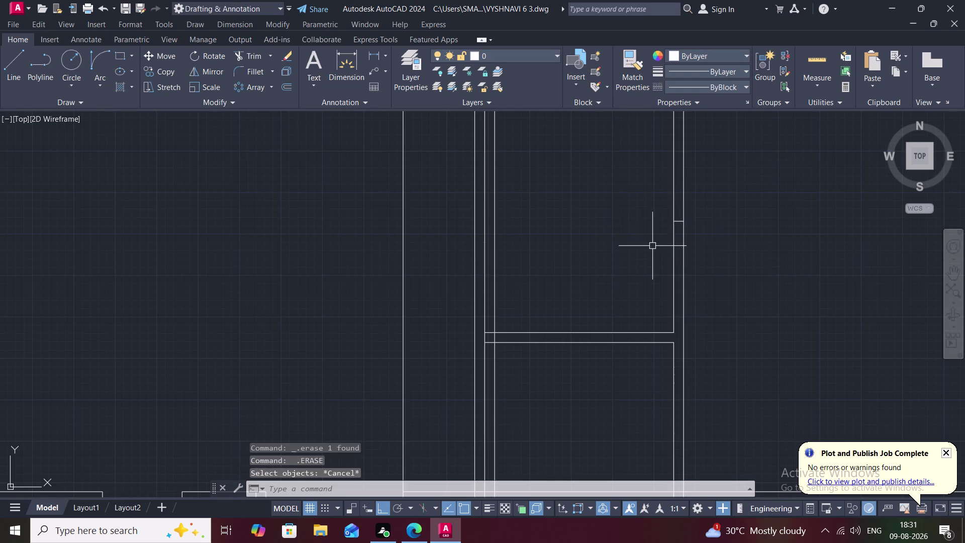
Draw 2-foot lines across the inner vertical wall to mark the door opening.
key(l)
key(space)
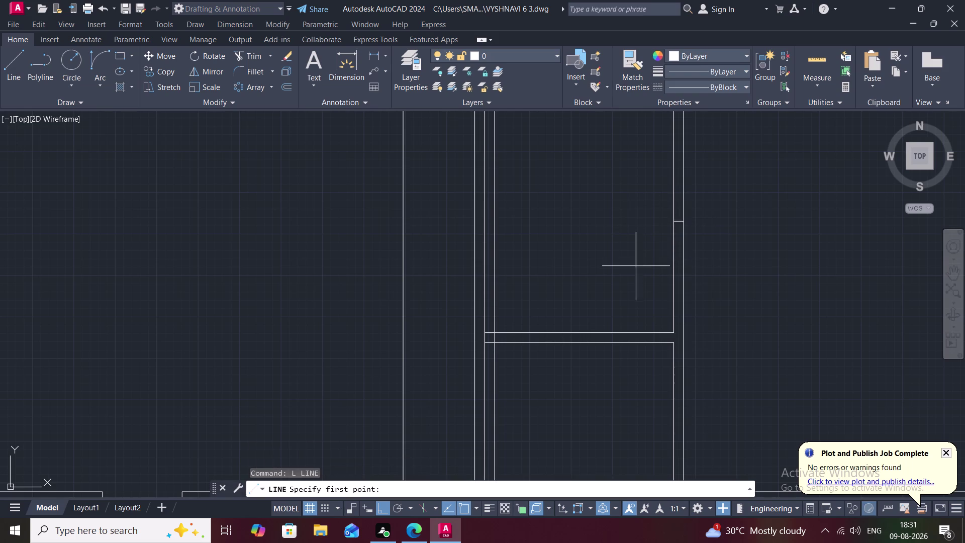
click(674, 222)
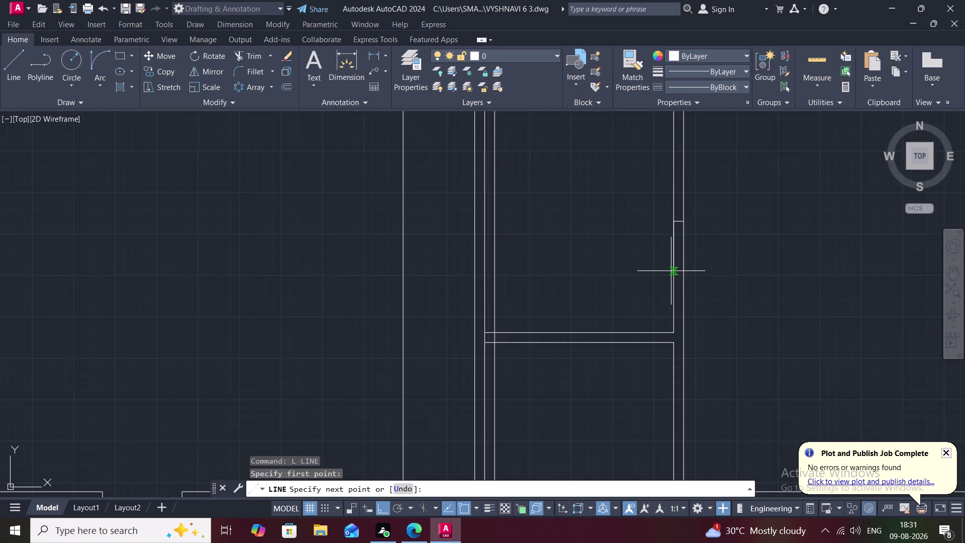
text(2)
text(')
key(space)
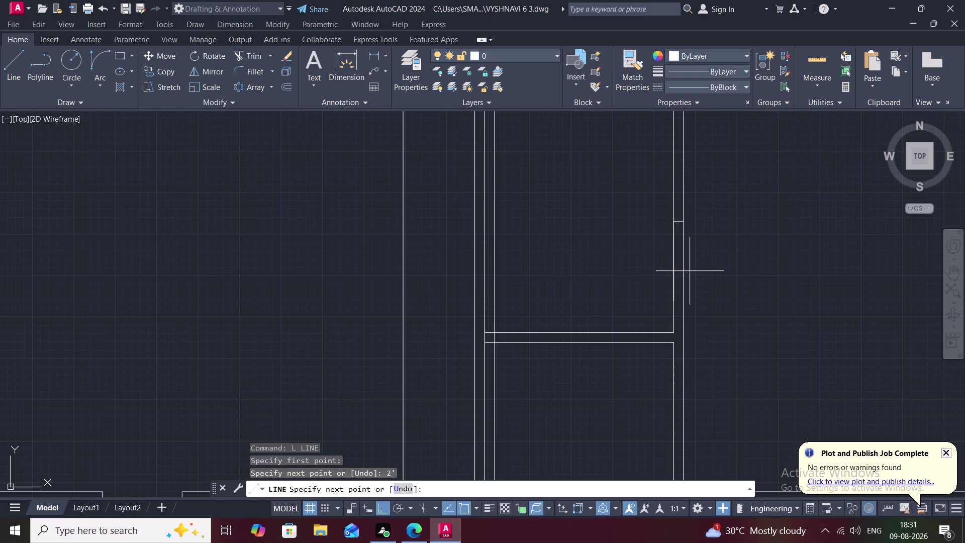
click(684, 299)
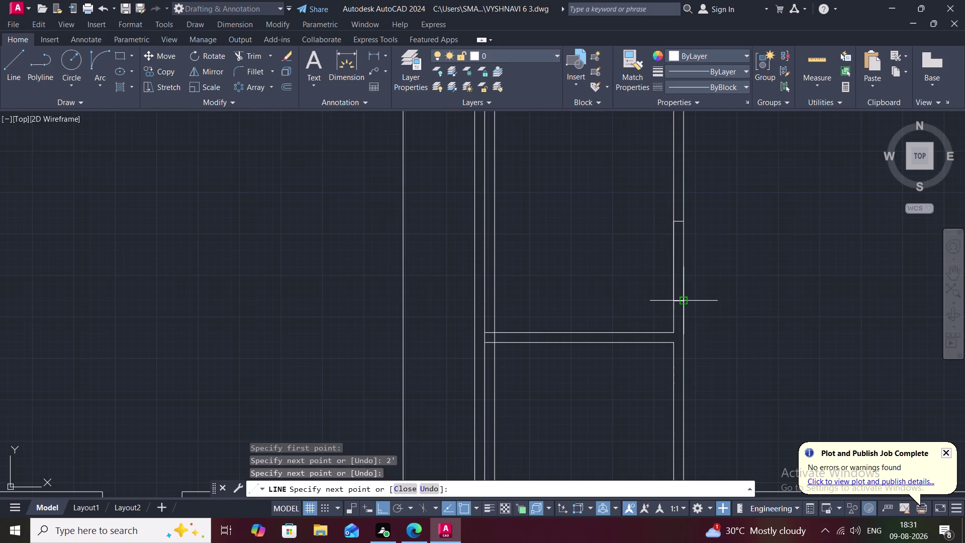
key(Escape)
Trim the wall segments between the marks to cut the doorway.
text(TR)
key(space)
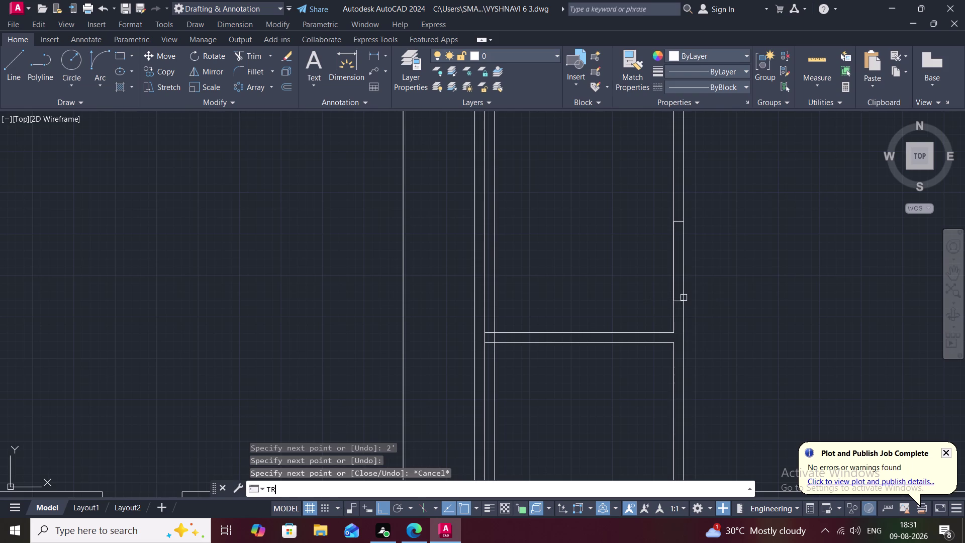
click(675, 277)
click(684, 275)
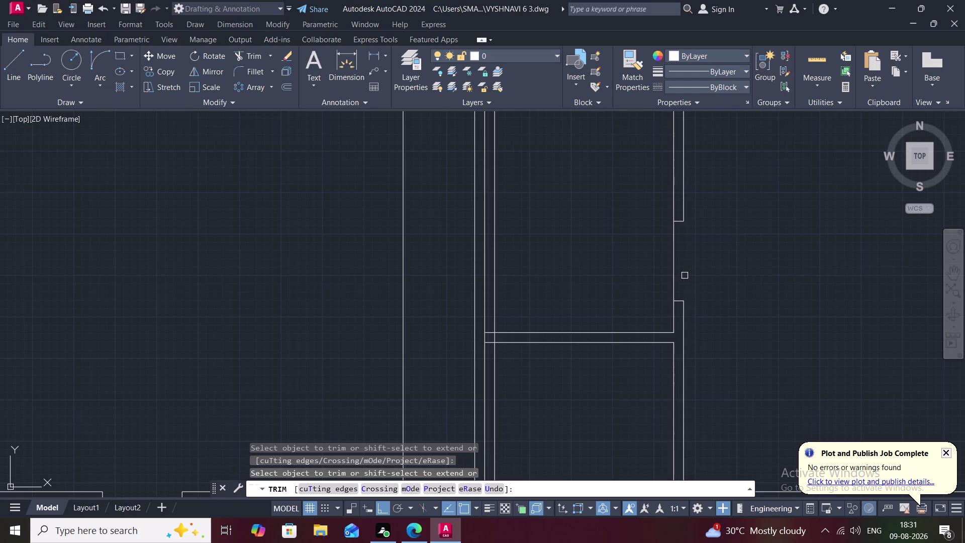
click(675, 265)
Trim the lower joint and fence-trim the overlapping corner lines with the horizontal wall.
scroll(down, 3)
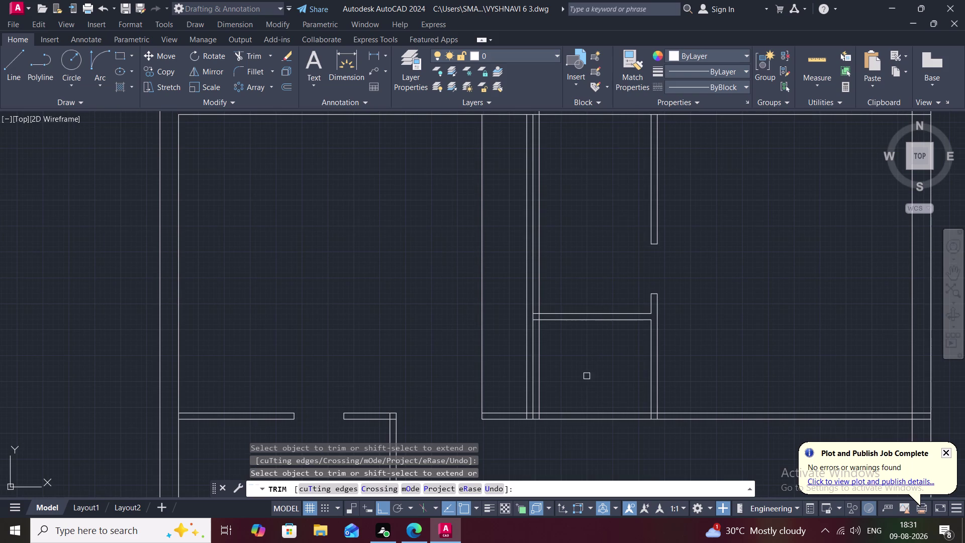
click(579, 413)
click(585, 420)
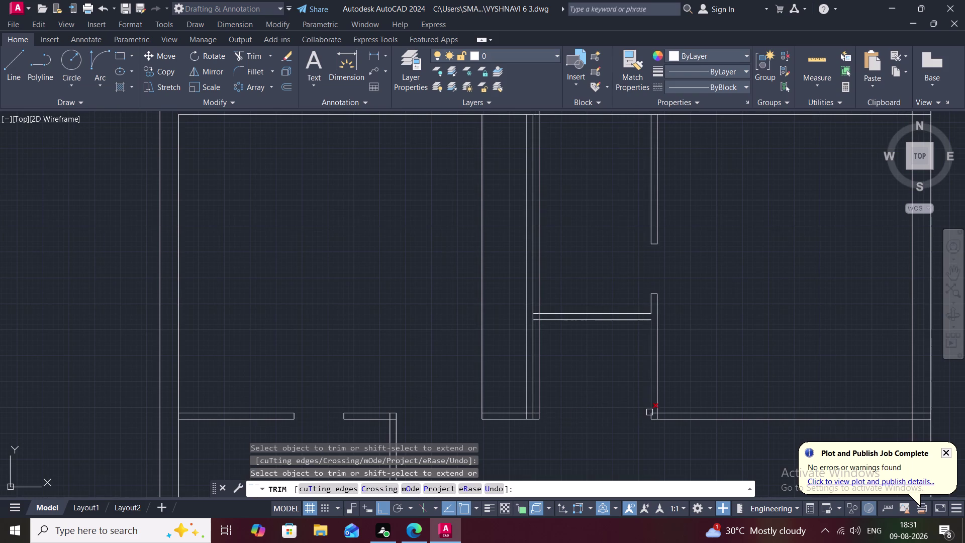
scroll(up, 3)
drag(672, 389, 679, 419)
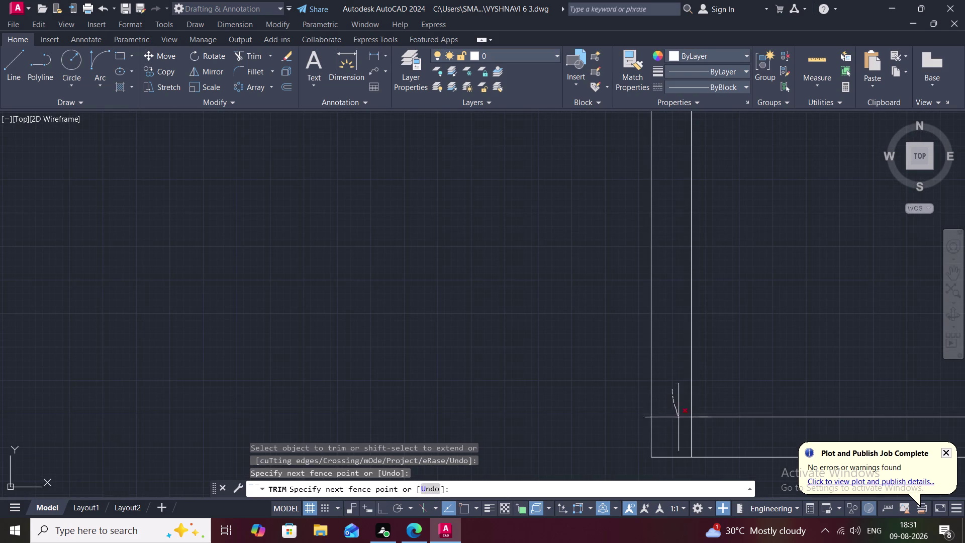
drag(679, 419, 690, 449)
click(692, 446)
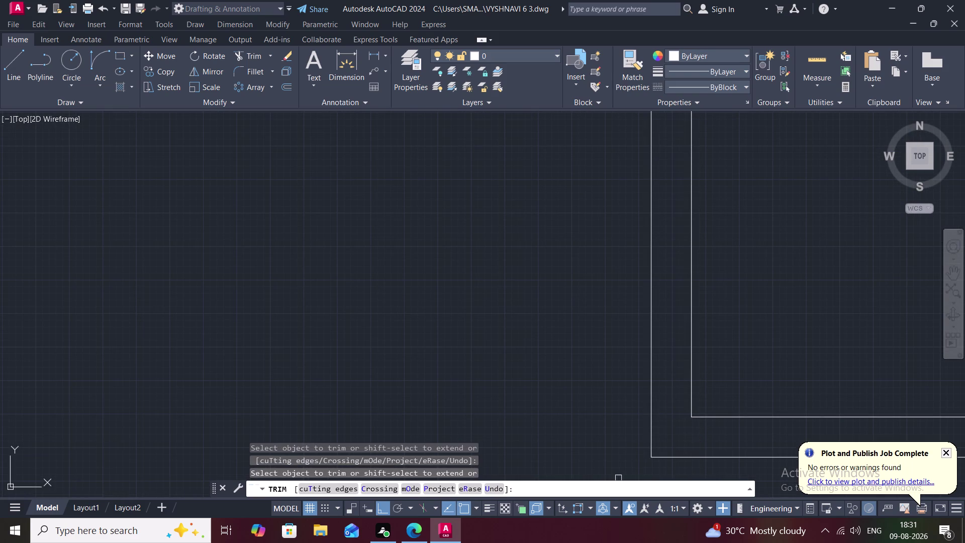
scroll(down, 3)
scroll(down, 3)
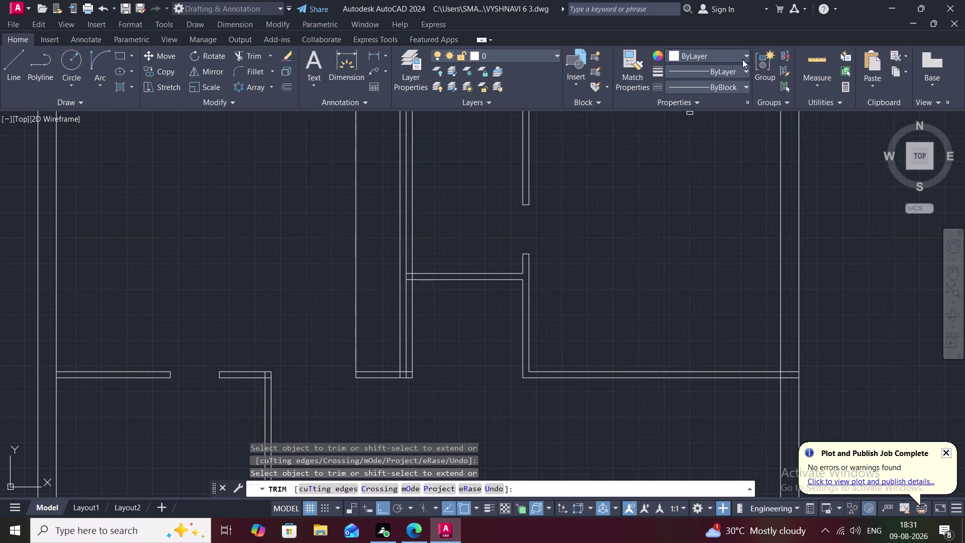
click(813, 65)
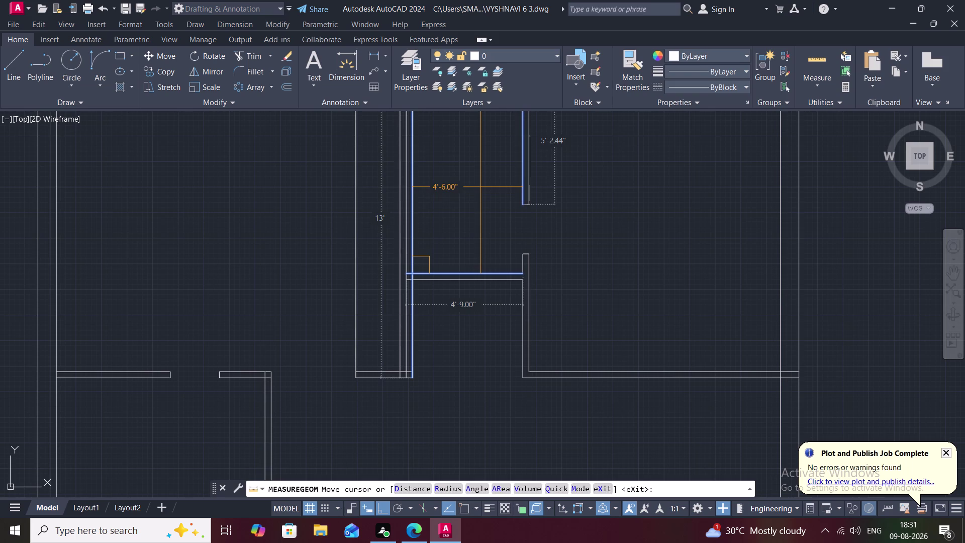
Exit the measurement and delete the redundant vertical wall line.
key(Escape)
click(413, 198)
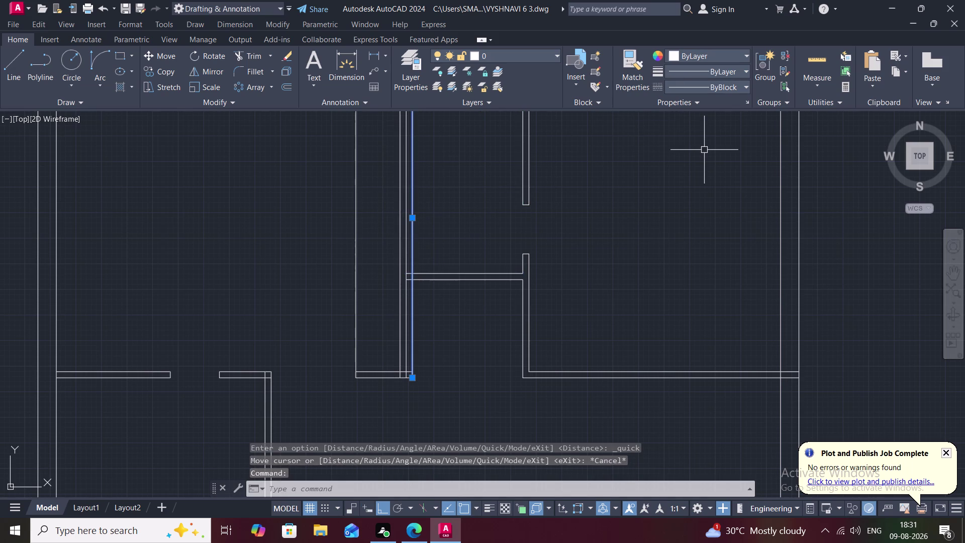
key(Delete)
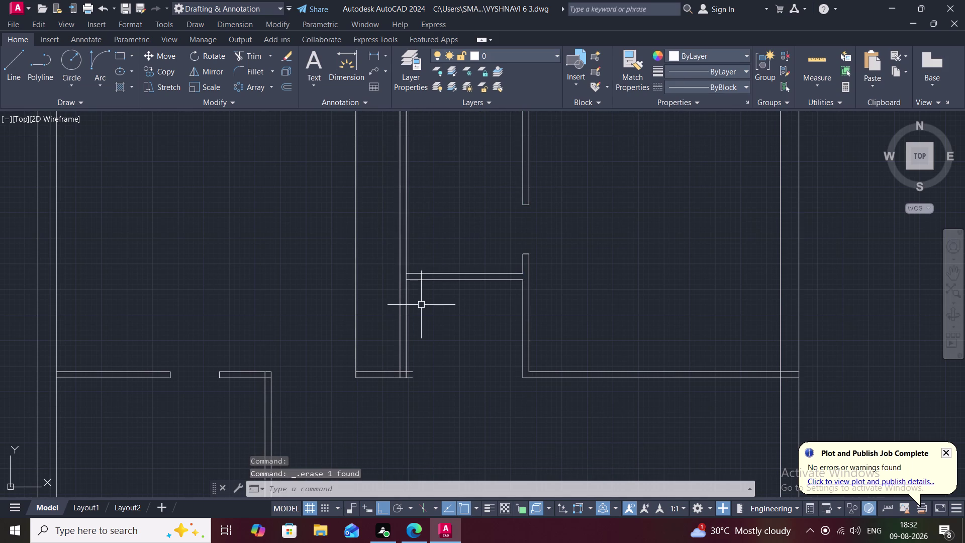
Trim the overhanging wall ends at the bottom joint and right corner.
text(TR)
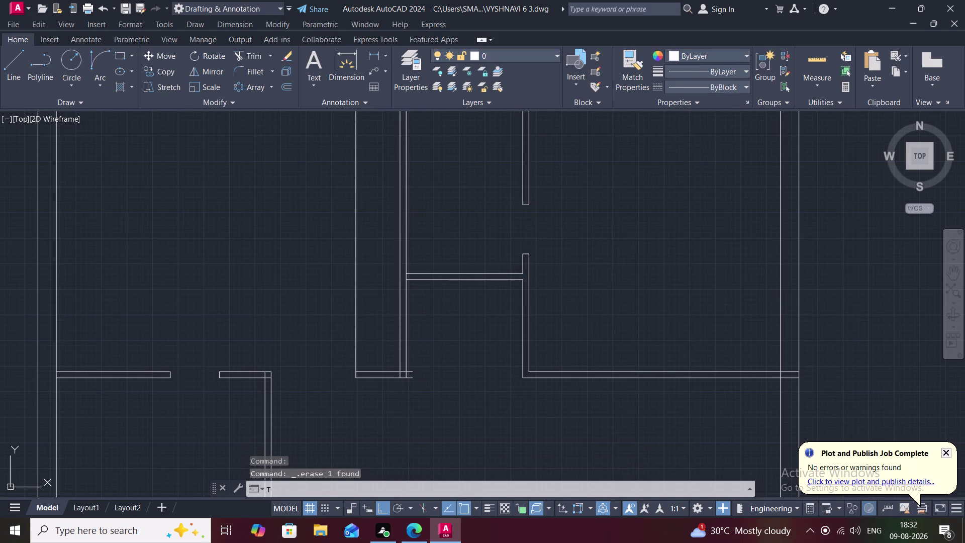
key(space)
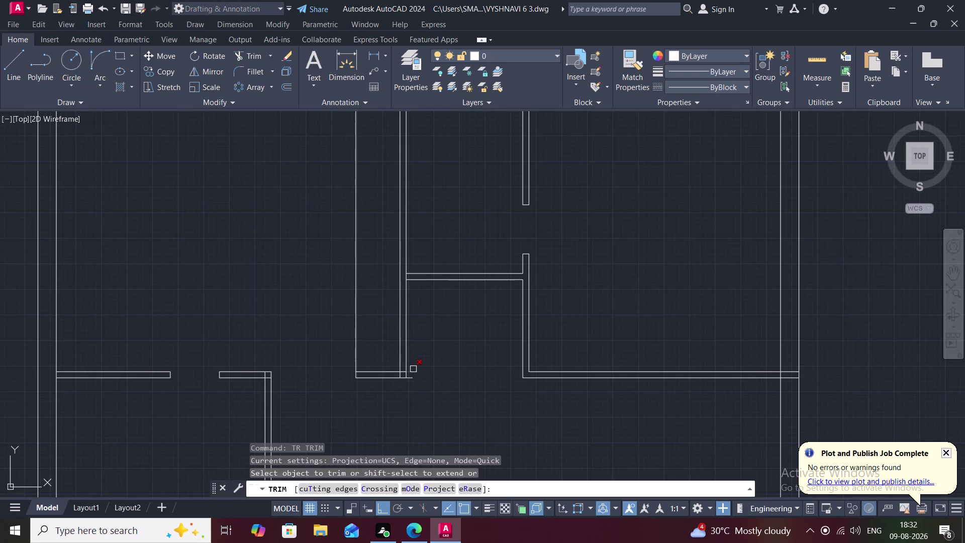
click(413, 369)
click(413, 378)
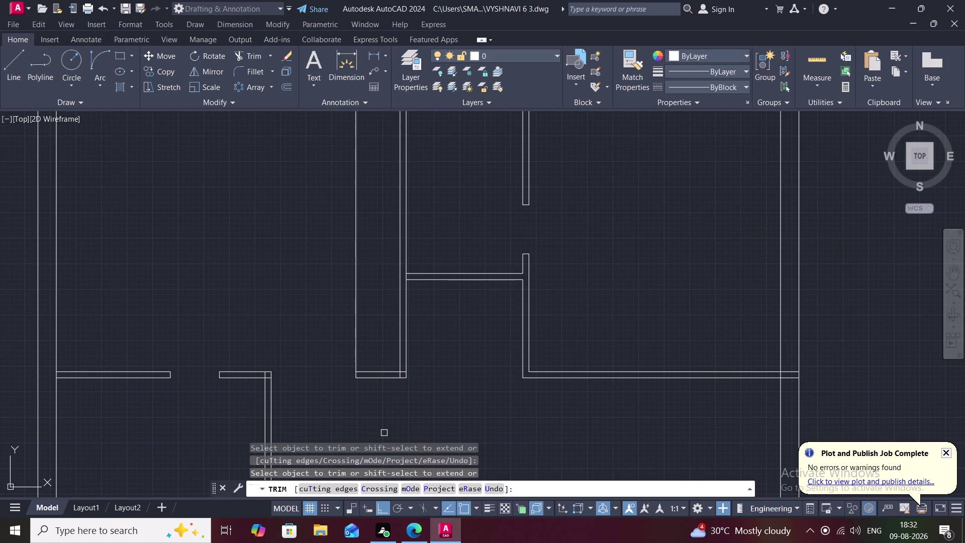
scroll(down, 3)
middle_drag(382, 432, 371, 381)
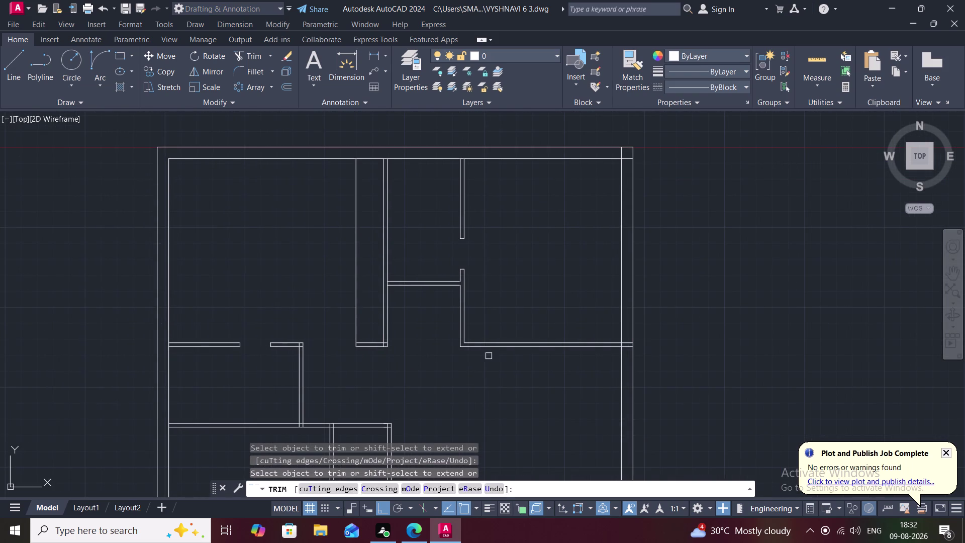
scroll(up, 3)
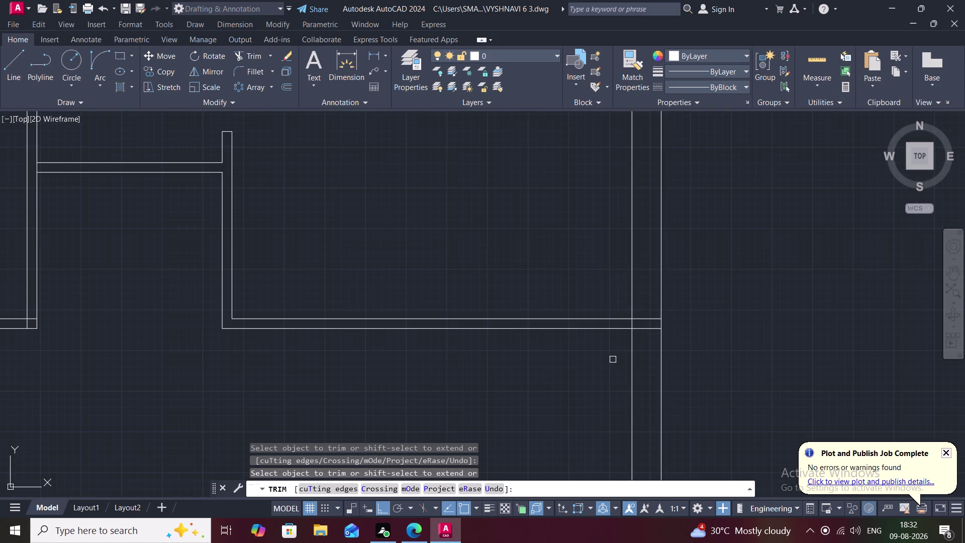
click(644, 329)
click(641, 316)
key(Escape)
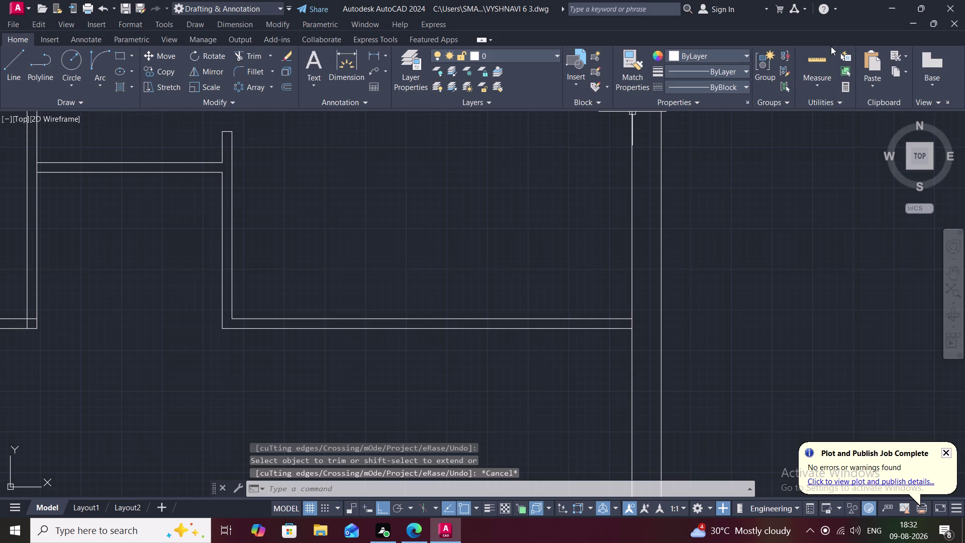
Draw a short line across the horizontal wall's thickness.
text(L)
key(space)
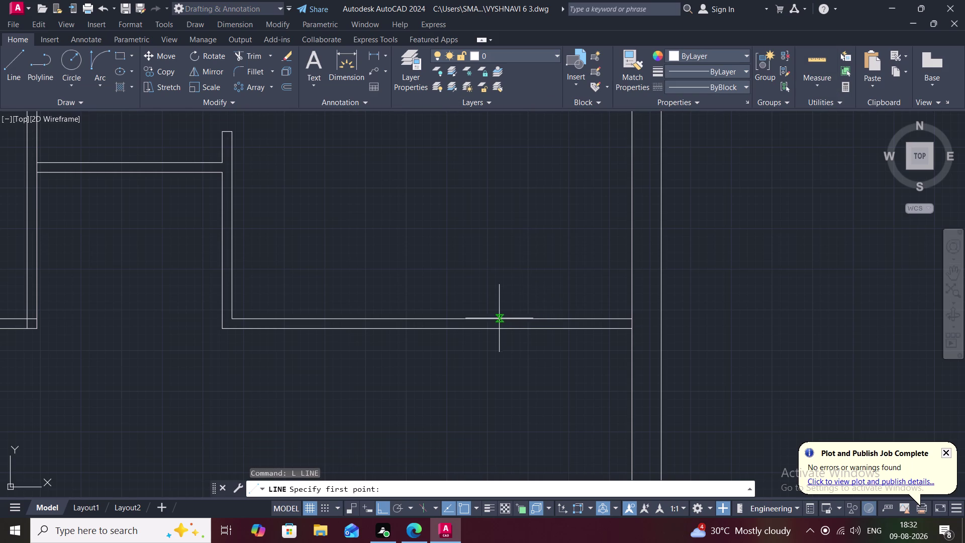
click(485, 318)
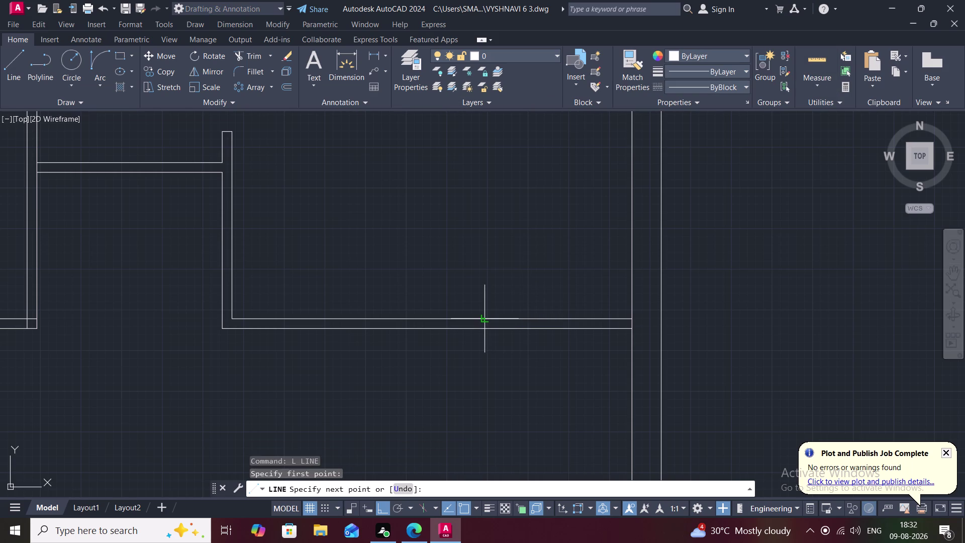
click(486, 328)
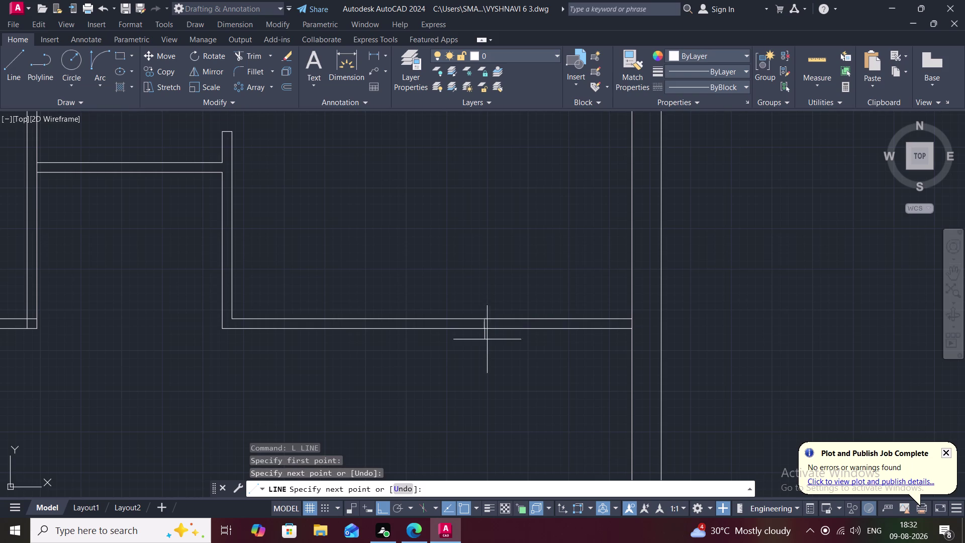
key(Escape)
Trim the horizontal wall lines to cut an opening in that wall.
text(TR)
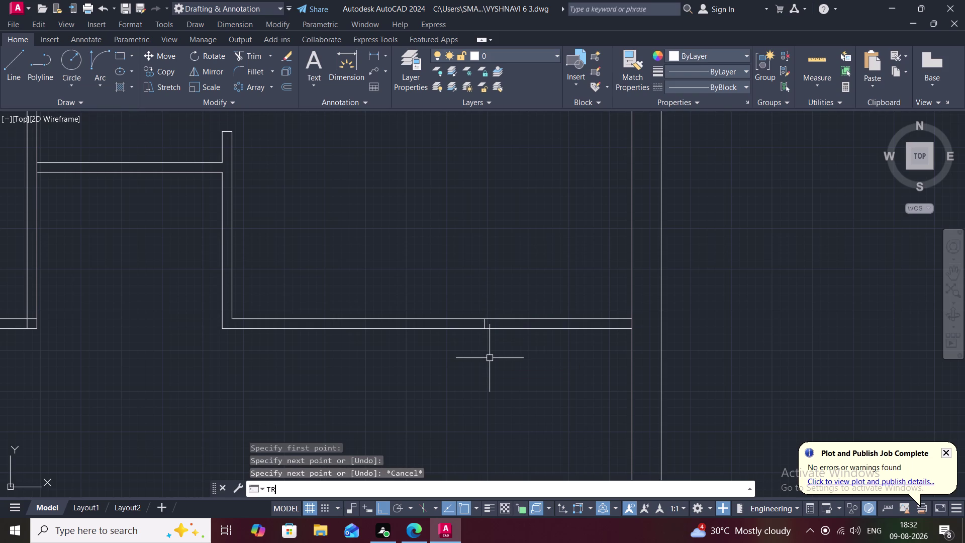
key(space)
click(562, 325)
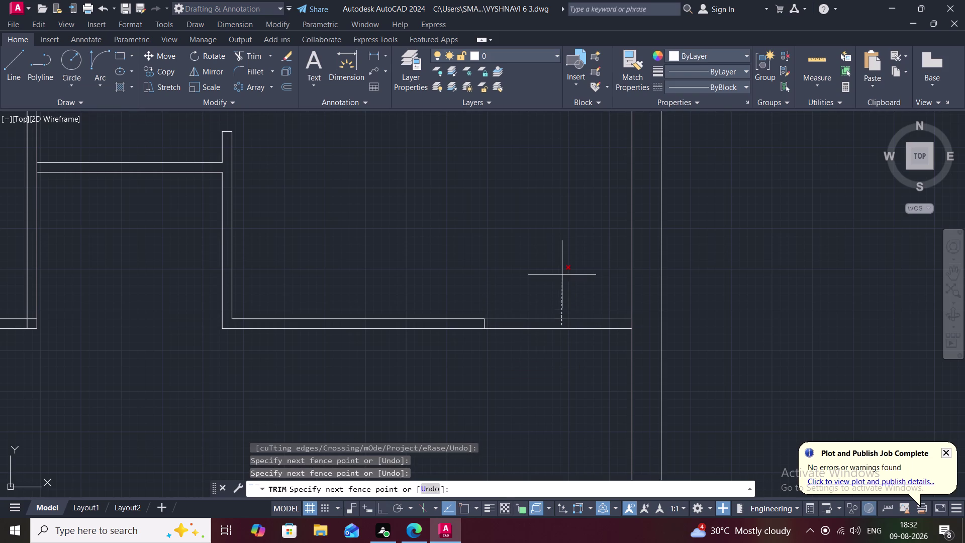
drag(572, 310, 586, 357)
drag(562, 297, 581, 392)
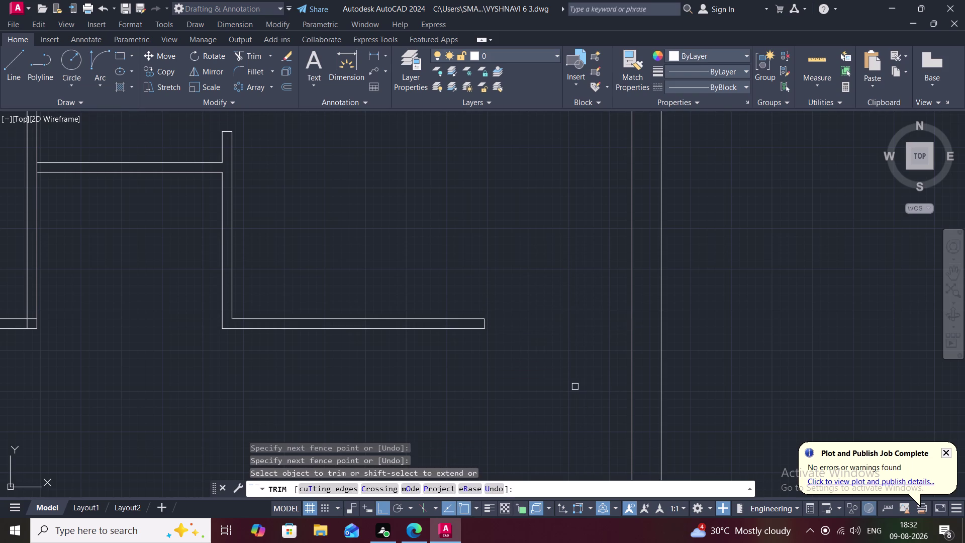
Trim the crossing and overlapping wall lines at the lower interior joint.
scroll(down, 3)
middle_drag(503, 409, 500, 361)
scroll(down, 3)
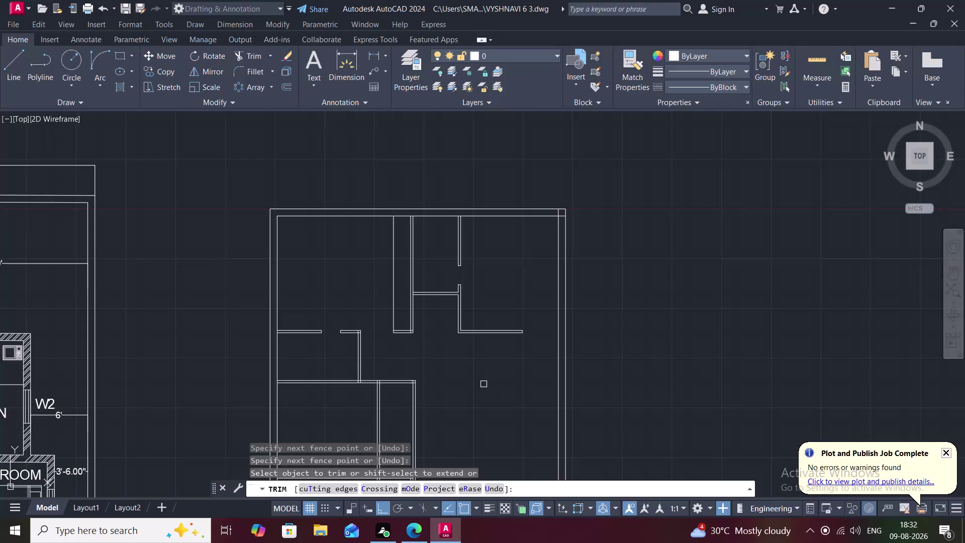
middle_drag(483, 384, 494, 351)
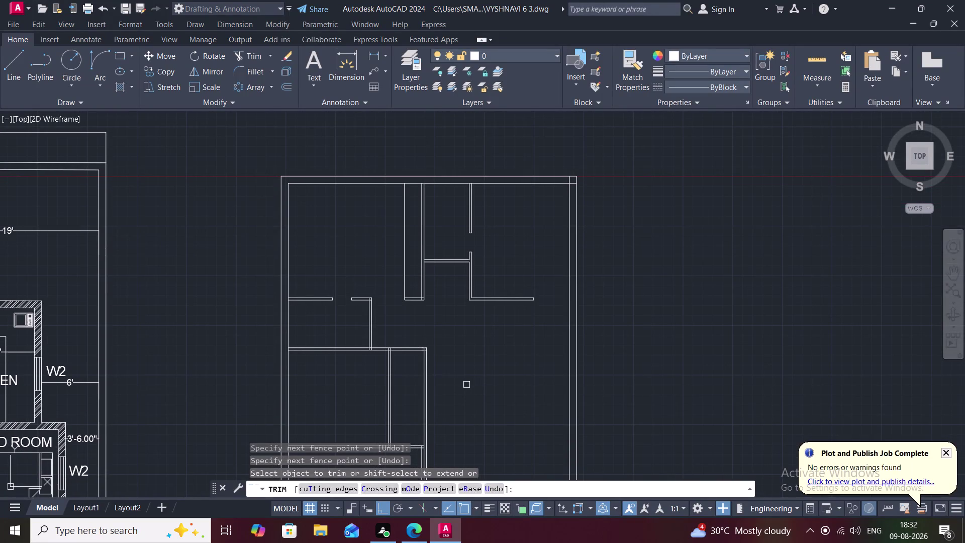
click(388, 402)
click(386, 390)
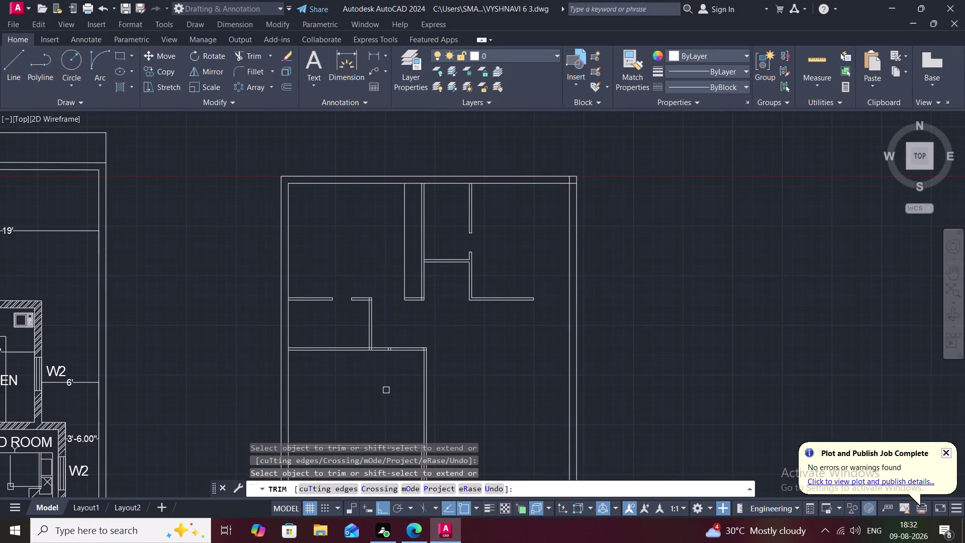
Fence-trim the overlapping lines at the lower right wall corner.
scroll(up, 3)
middle_drag(415, 346, 421, 497)
scroll(up, 3)
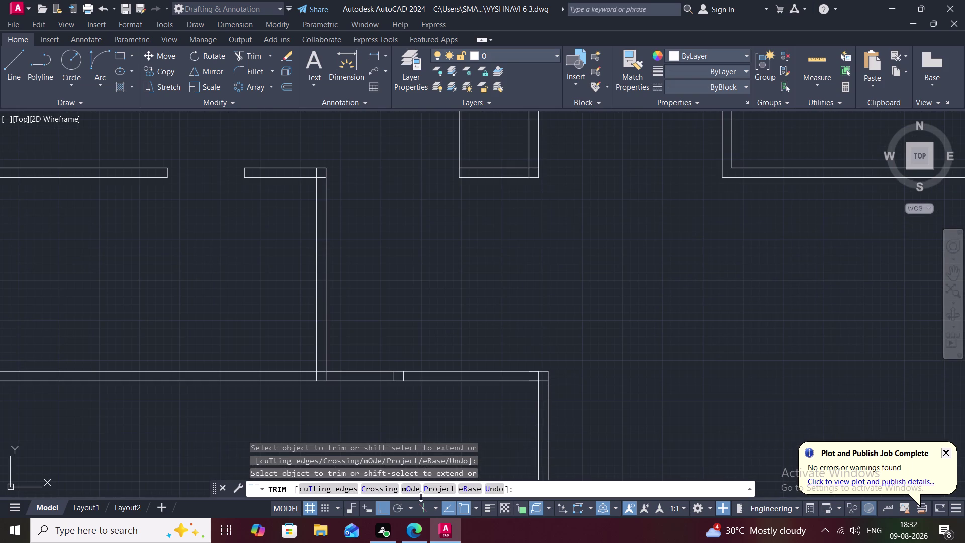
scroll(up, 3)
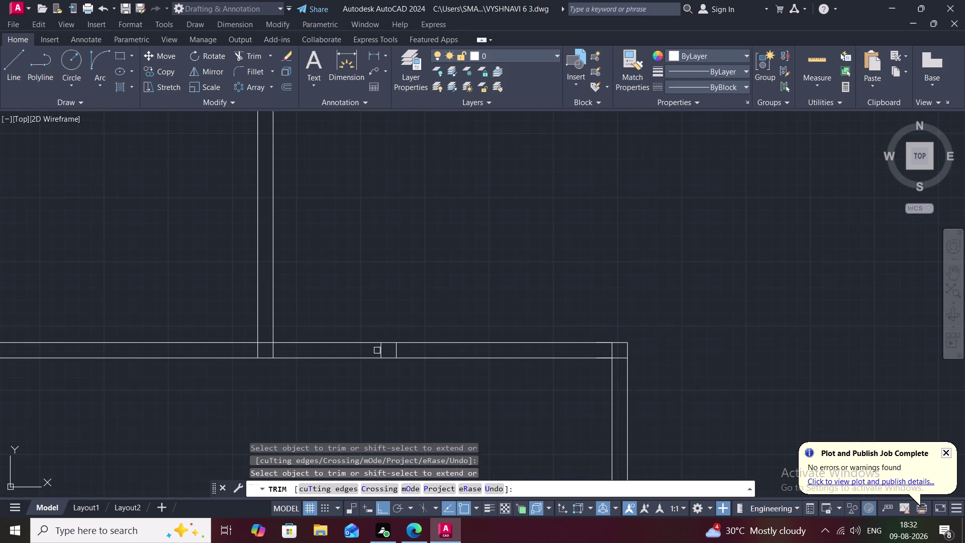
click(376, 350)
click(398, 350)
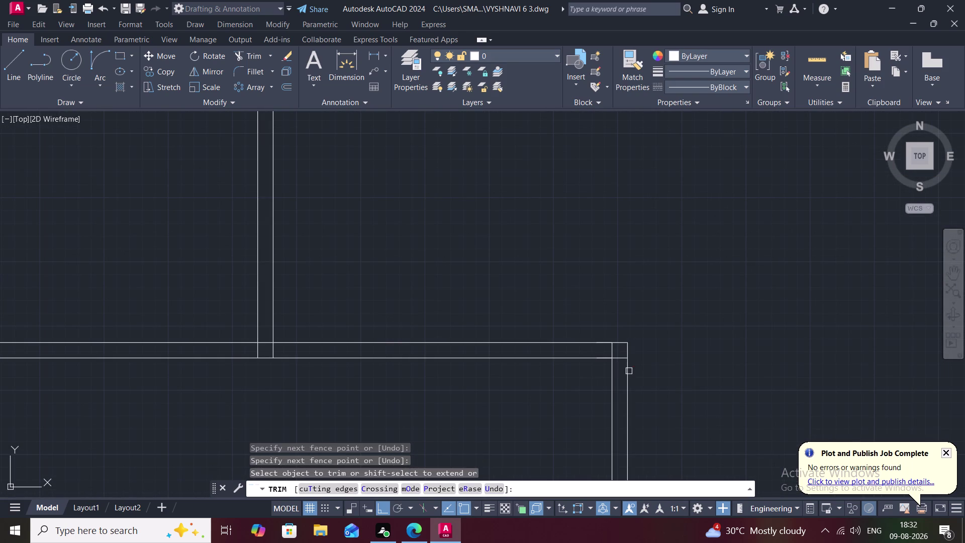
drag(603, 352, 626, 355)
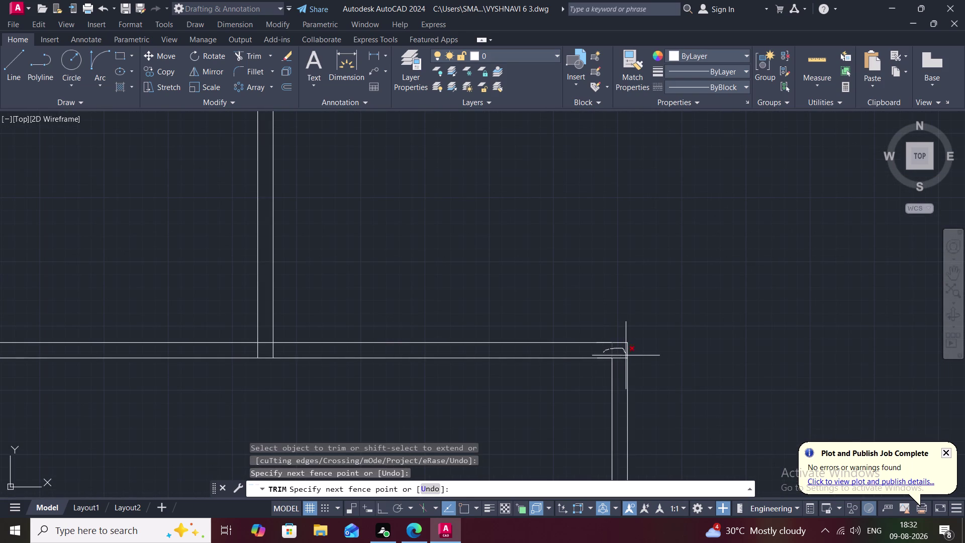
drag(625, 354, 625, 361)
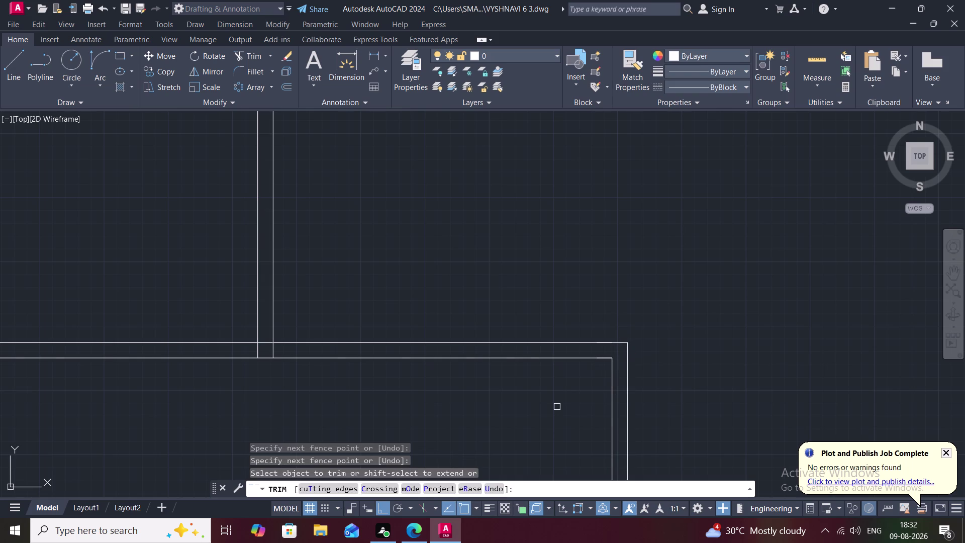
middle_drag(542, 414, 520, 339)
scroll(down, 3)
scroll(down, 3)
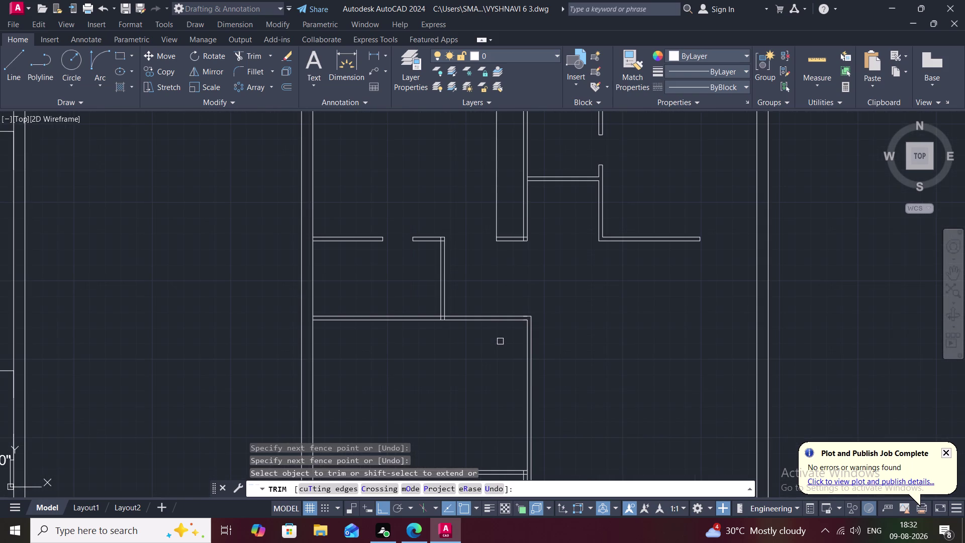
scroll(up, 3)
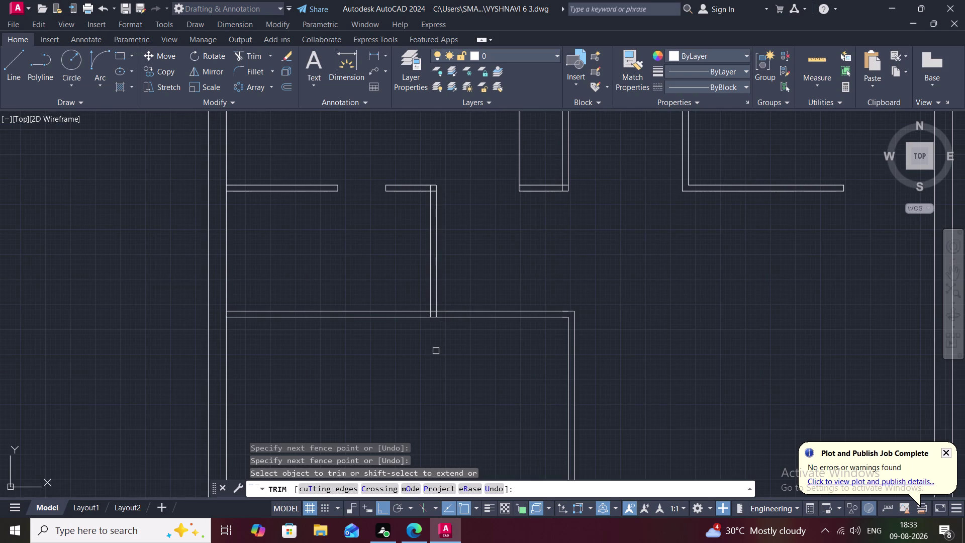
key(Escape)
scroll(down, 3)
middle_drag(434, 353, 433, 241)
scroll(down, 3)
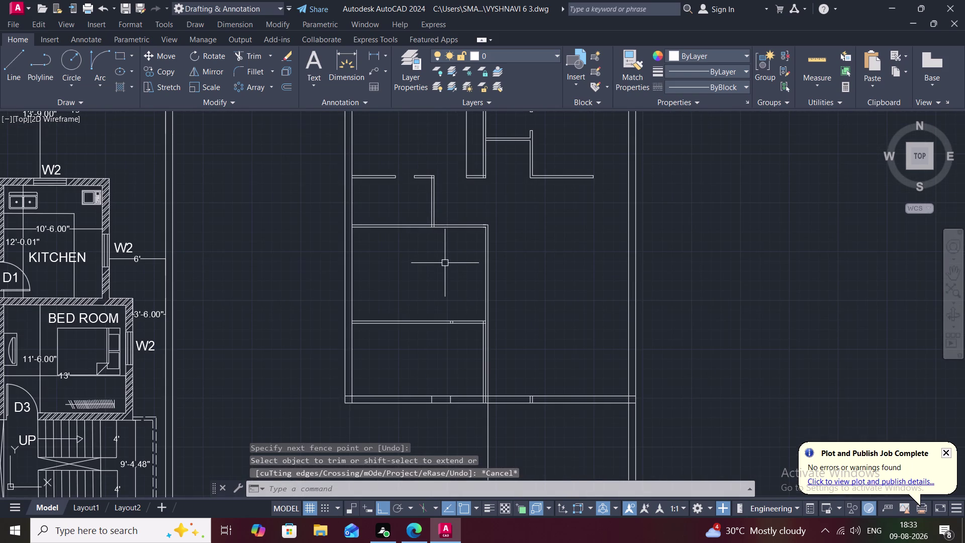
key(w)
key(Escape)
text(E)
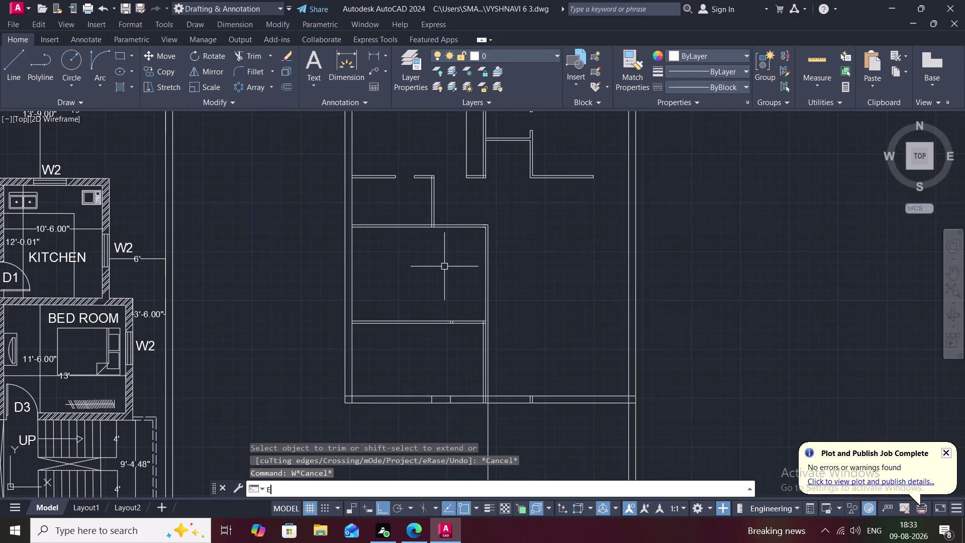
text(X)
key(space)
click(436, 212)
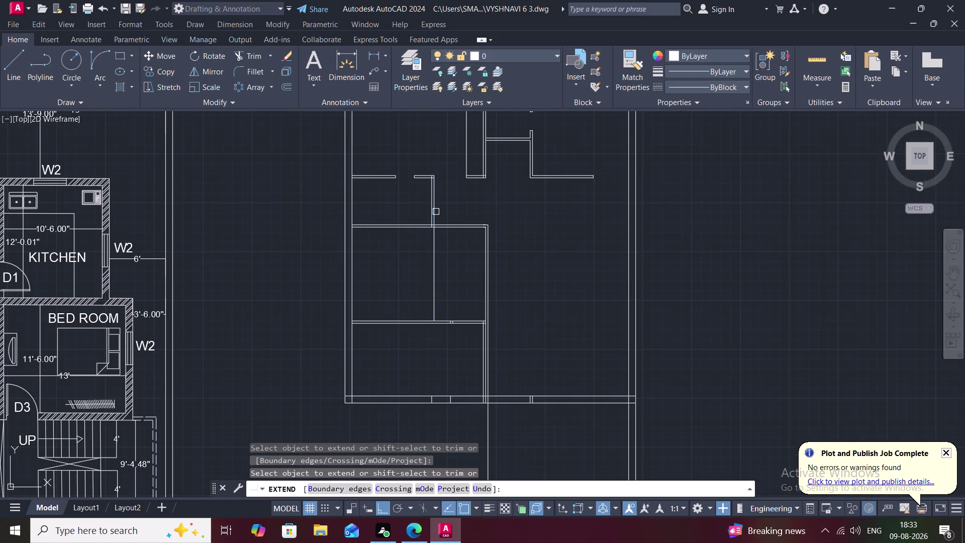
click(430, 212)
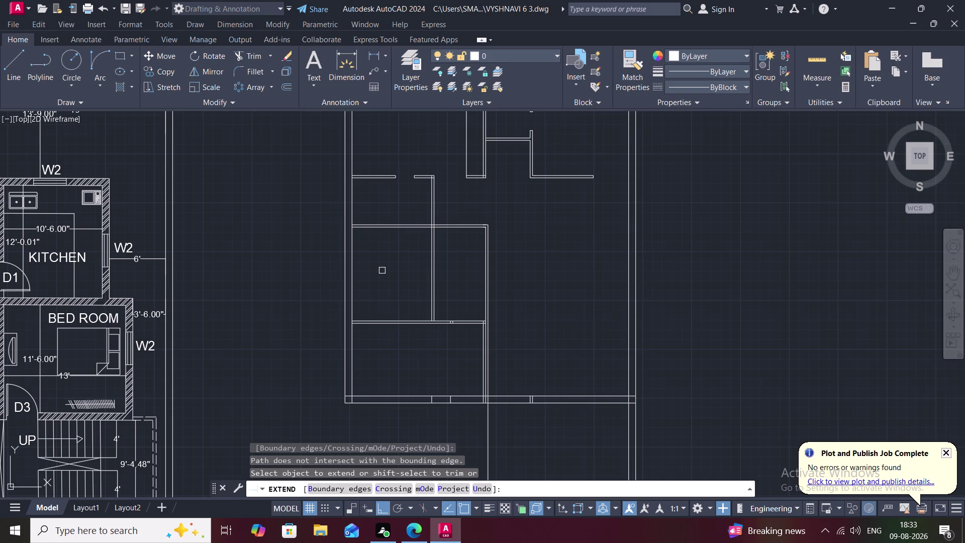
key(Escape)
text(O)
key(space)
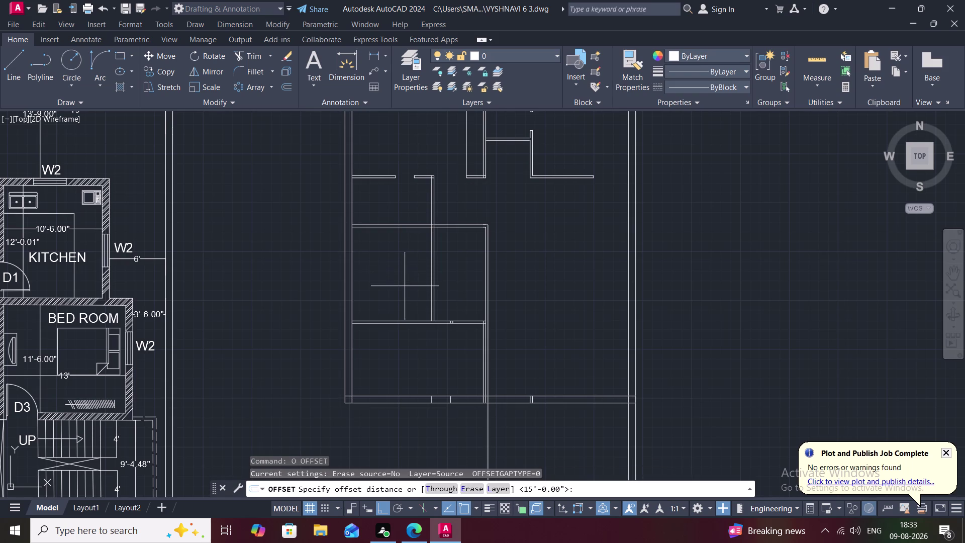
Offset a room wall 4' inward, then delete that misplaced copy.
text(4')
key(space)
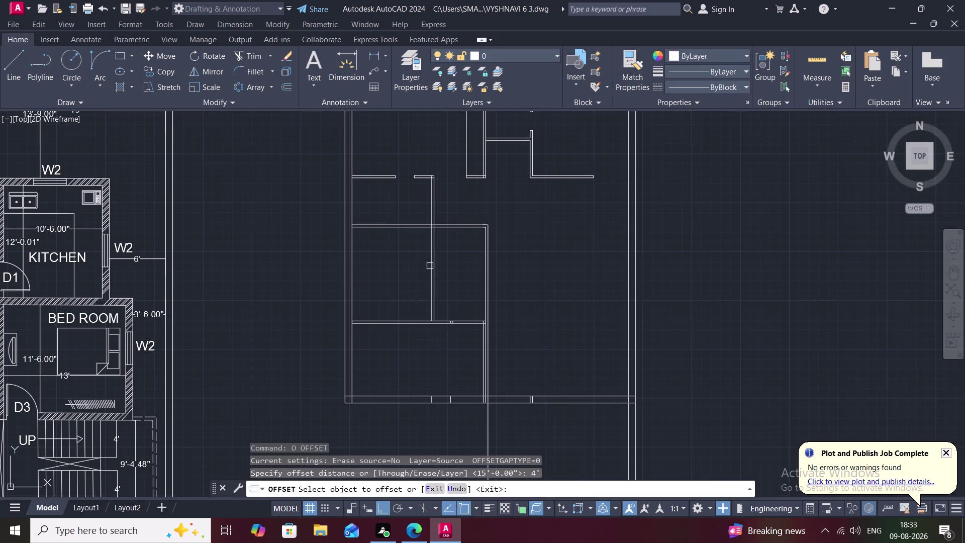
drag(429, 266, 420, 266)
click(401, 265)
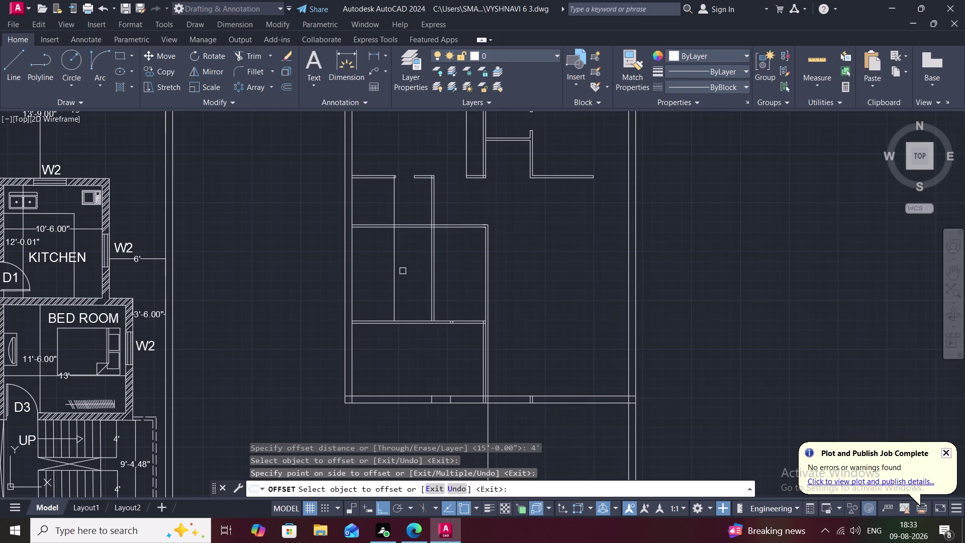
key(Escape)
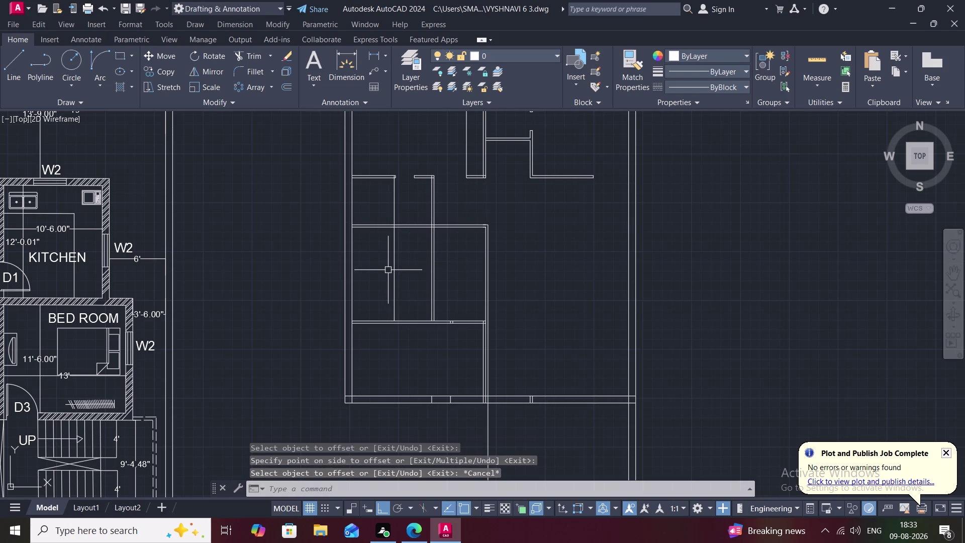
key(3)
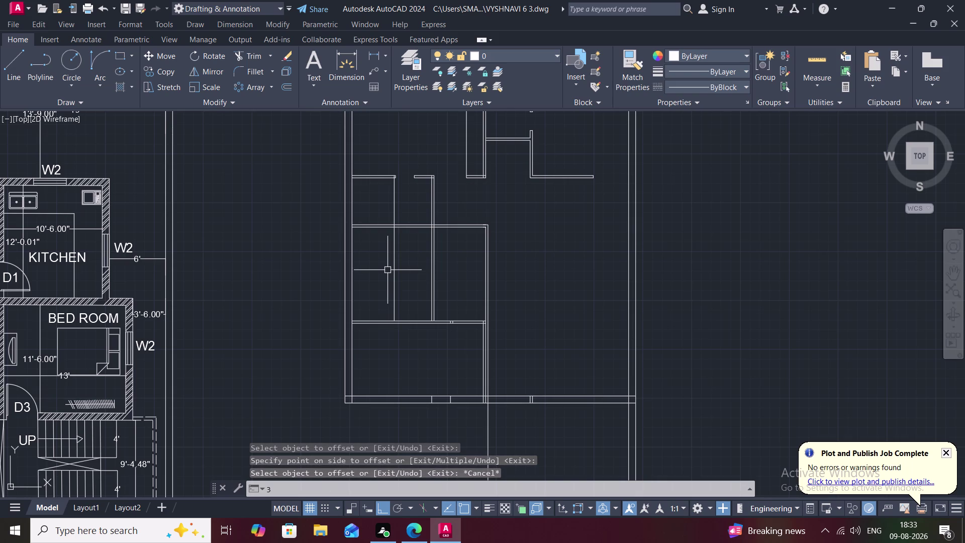
click(393, 275)
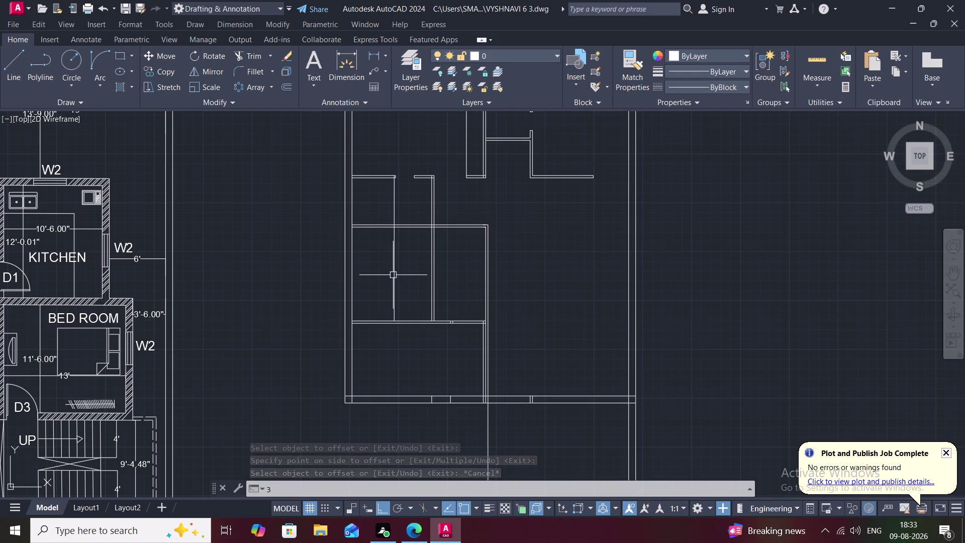
key(Escape)
click(392, 266)
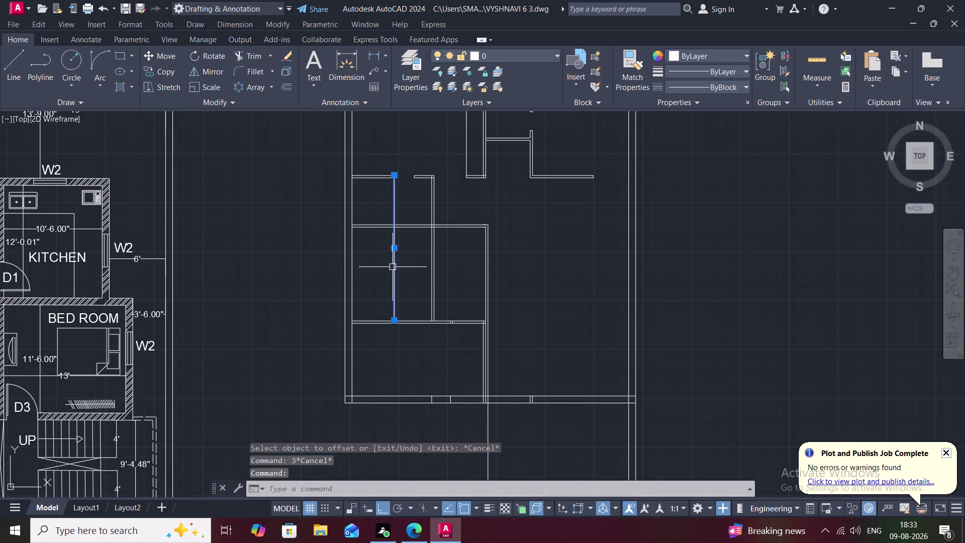
key(Delete)
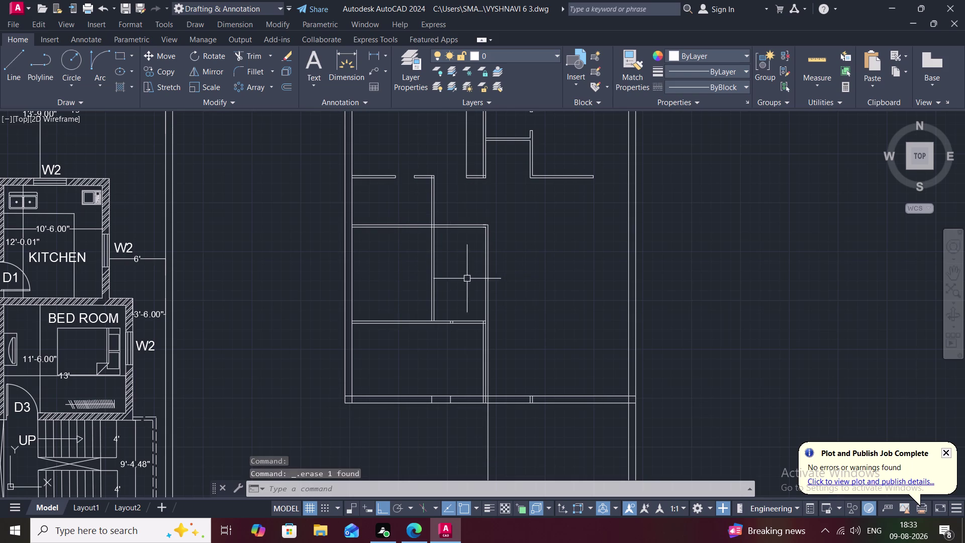
Offset the room's right wall 10'6" to the left.
text(O)
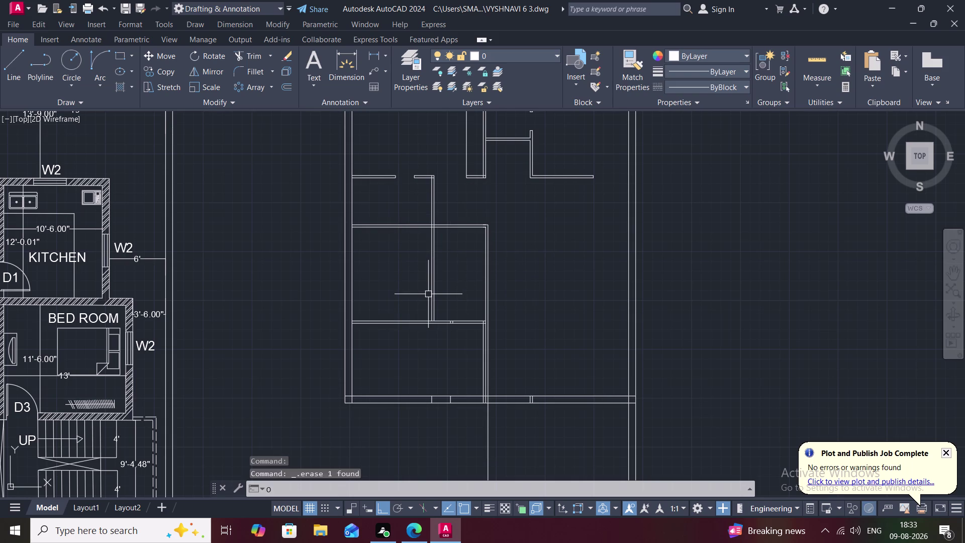
key(space)
text(10)
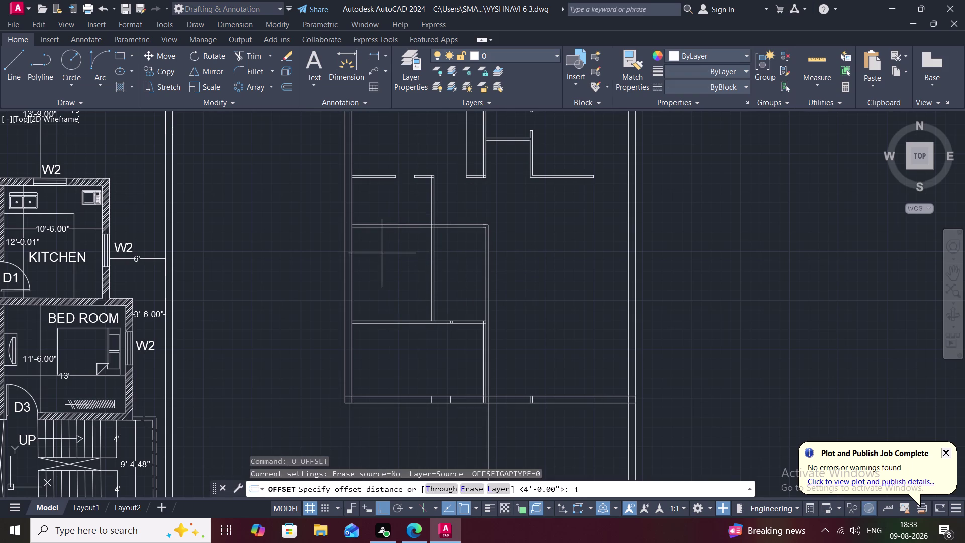
text('6")
key(space)
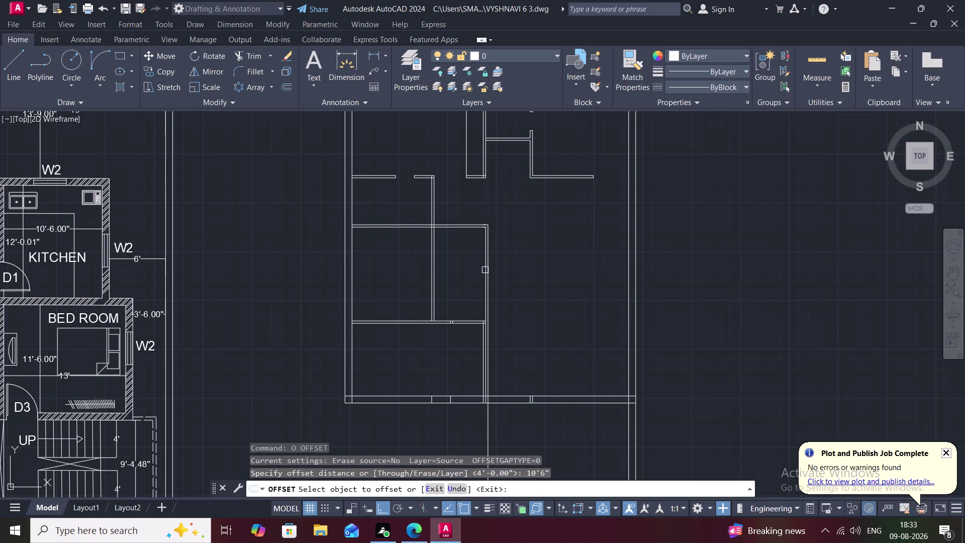
click(485, 270)
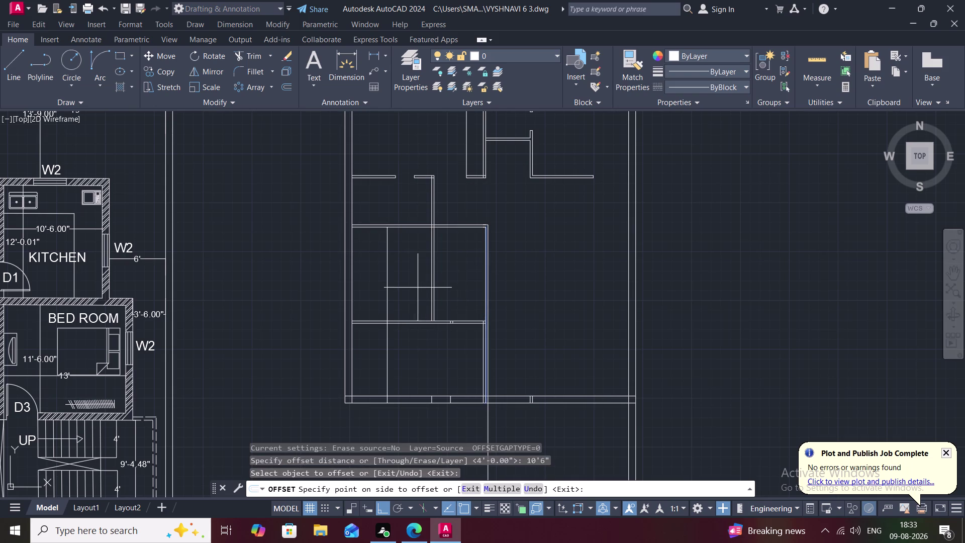
click(417, 288)
key(Escape)
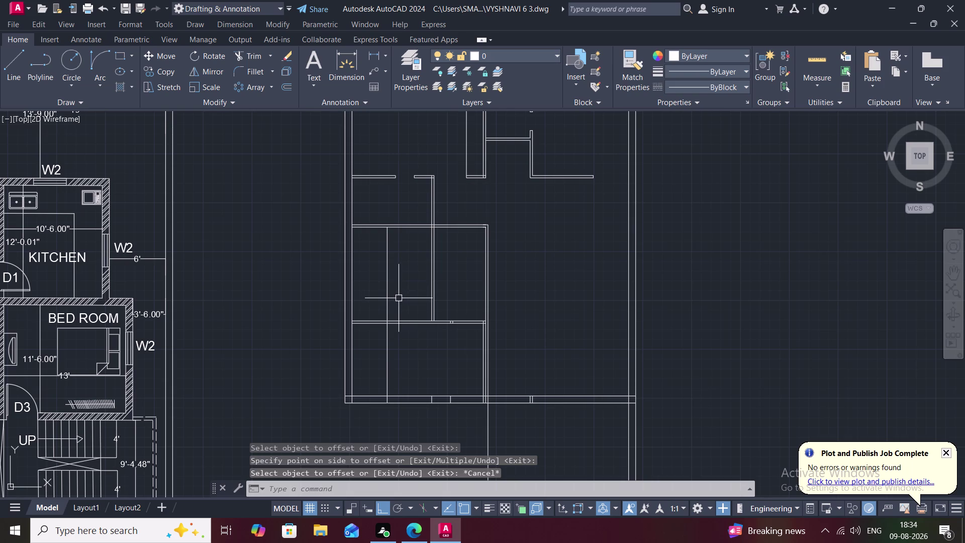
Offset the new line 3" to form the double-line partition.
text(O)
key(space)
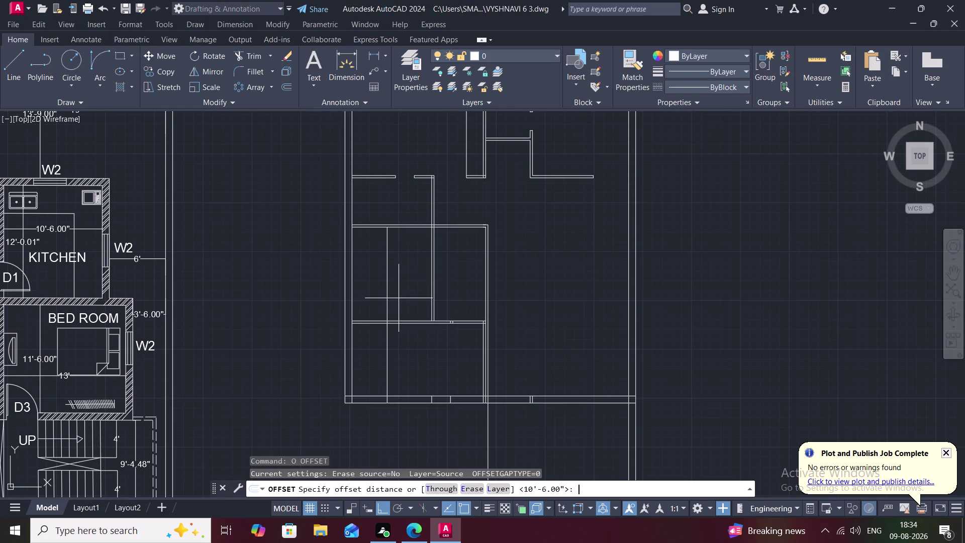
key(3)
text(")
key(space)
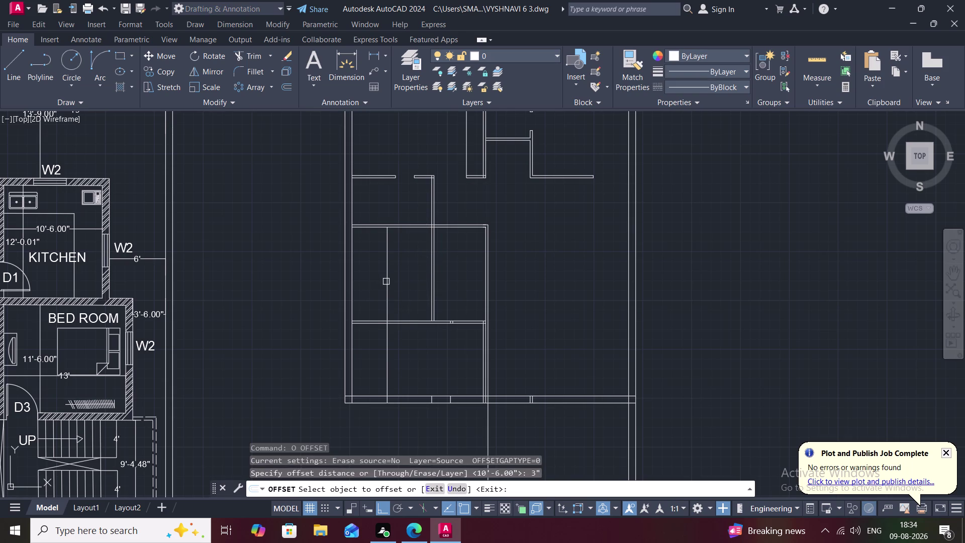
click(386, 282)
click(369, 281)
Draw a short line across the partition wall marking the doorway's first edge.
key(Escape)
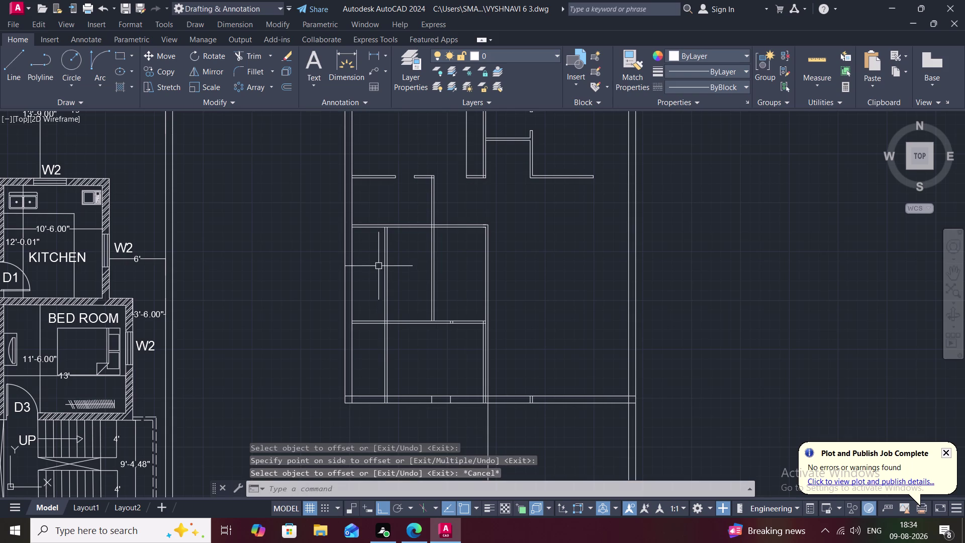
scroll(up, 3)
scroll(up, 3)
middle_drag(378, 266, 401, 336)
middle_drag(404, 336, 411, 327)
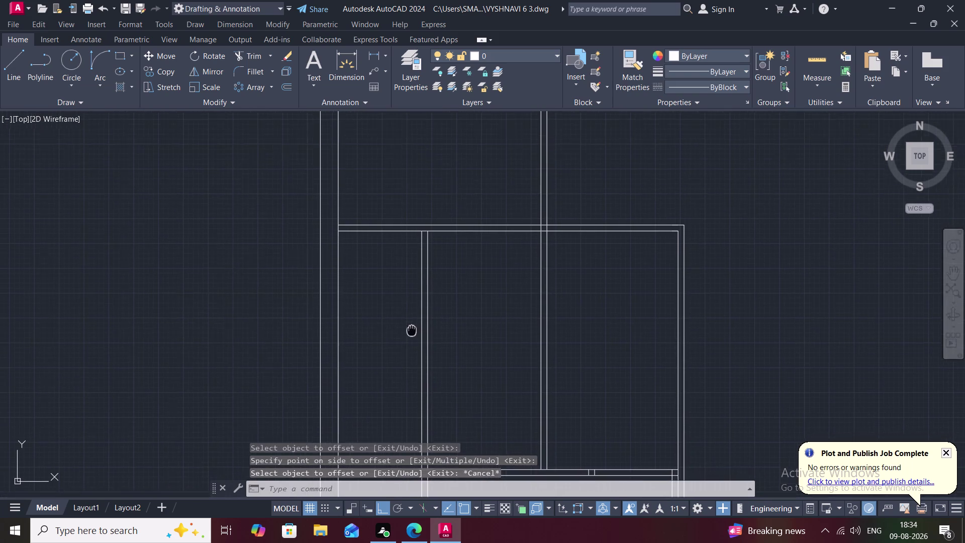
scroll(up, 3)
middle_drag(412, 327, 412, 322)
scroll(up, 3)
middle_drag(411, 303, 403, 235)
scroll(down, 3)
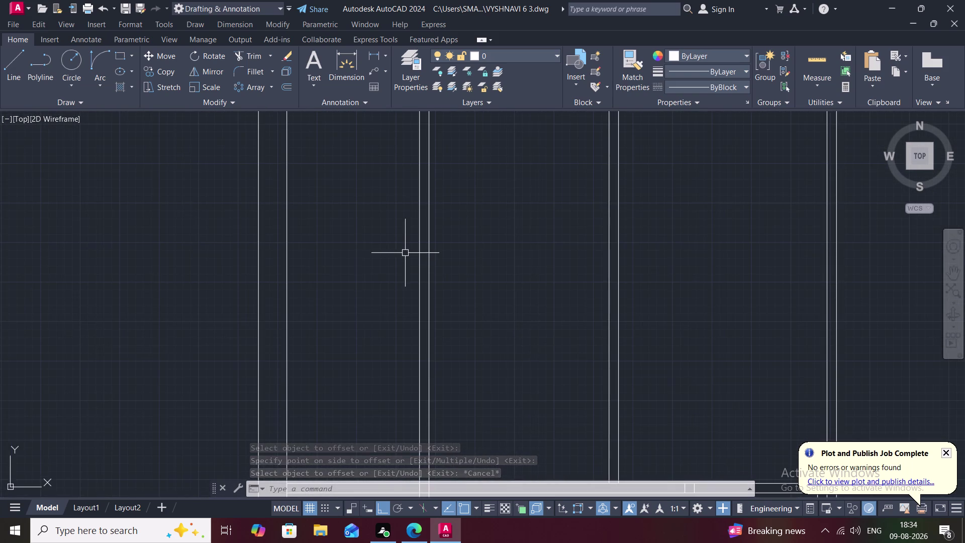
scroll(down, 3)
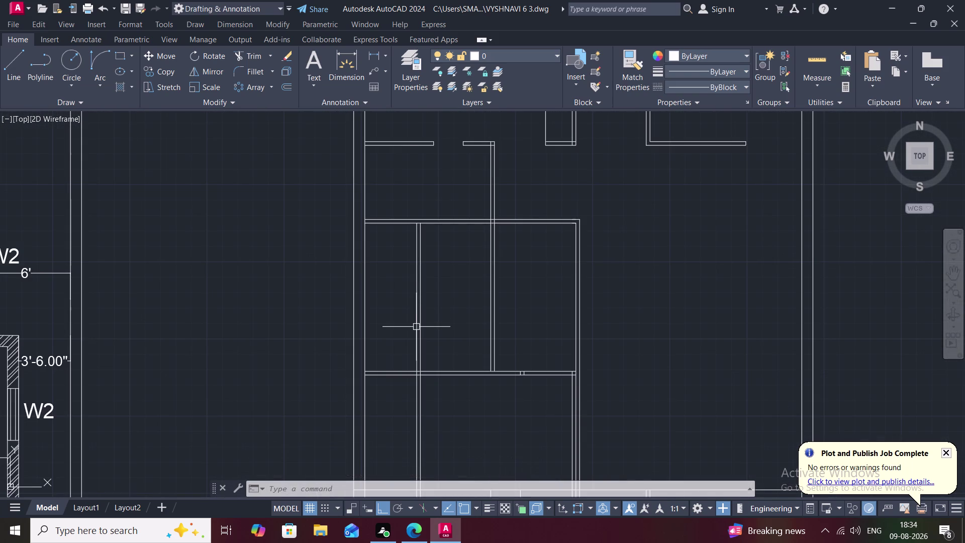
scroll(up, 3)
scroll(up, 3)
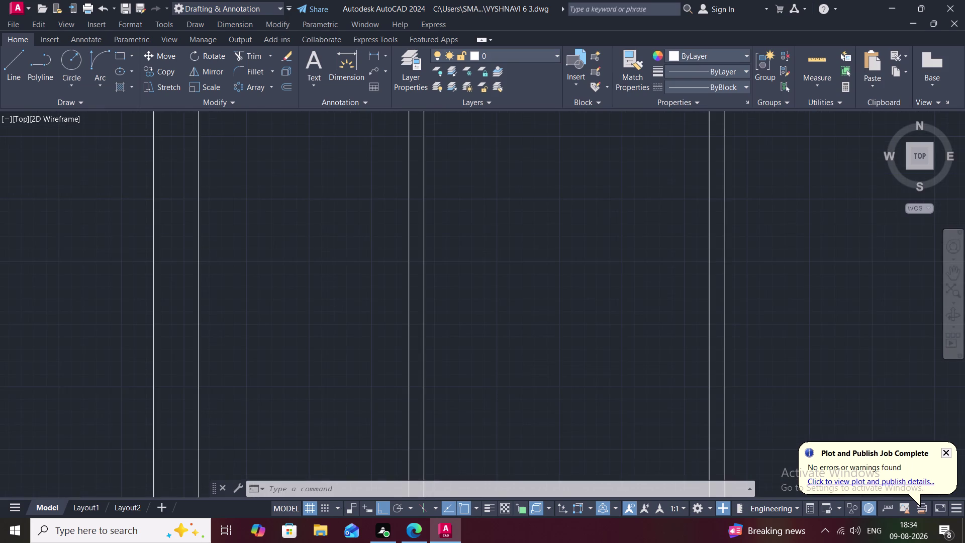
key(l)
key(space)
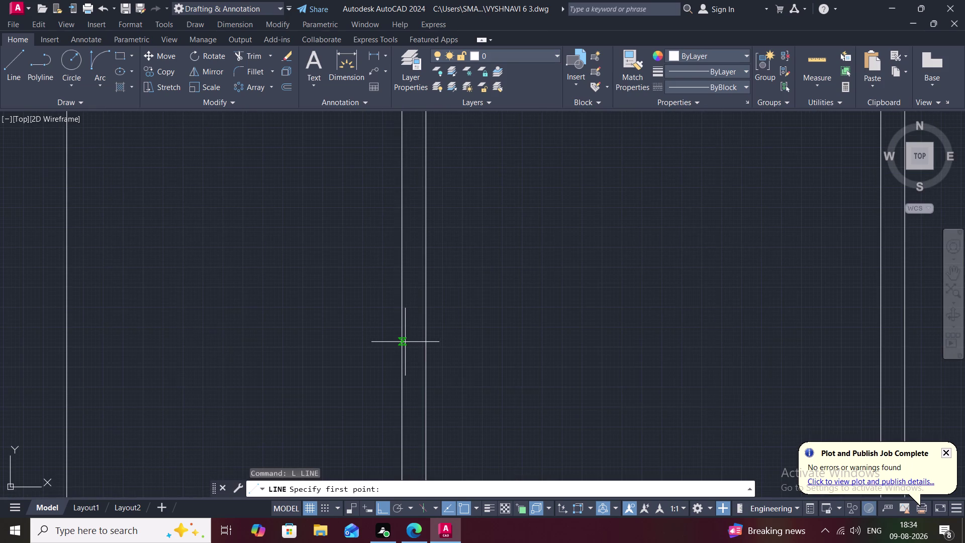
click(401, 350)
click(427, 350)
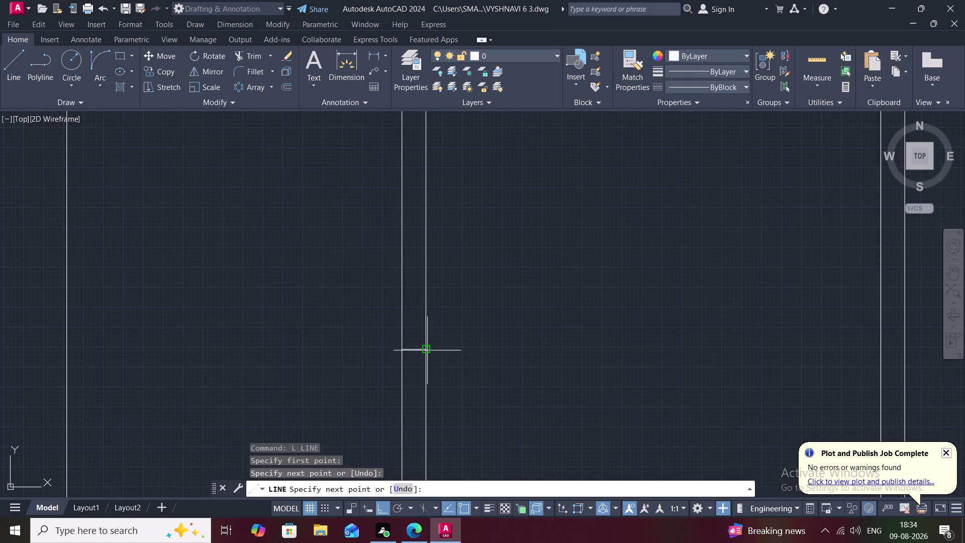
Draw a second short cross line marking the doorway's other edge, then call up TRIM.
scroll(down, 3)
key(Escape)
middle_drag(498, 280, 499, 361)
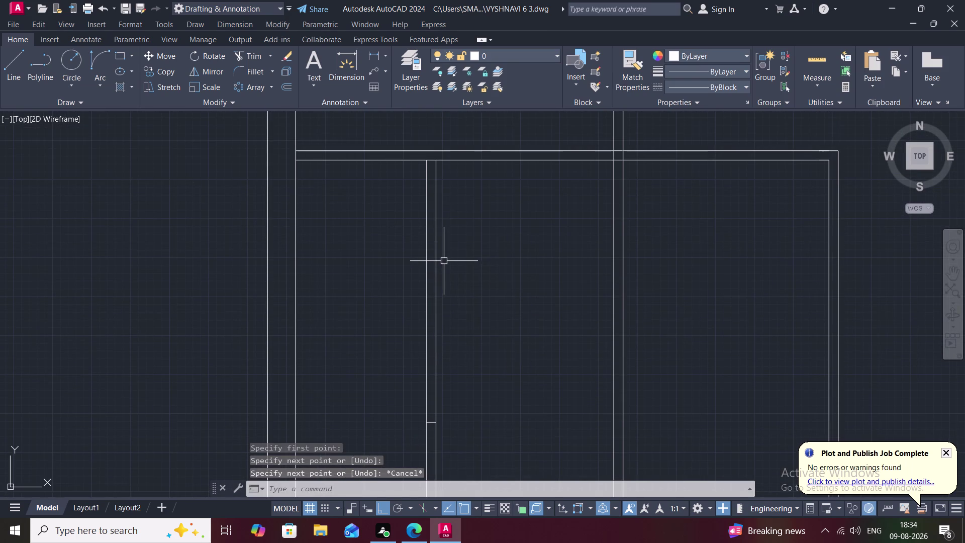
key(space)
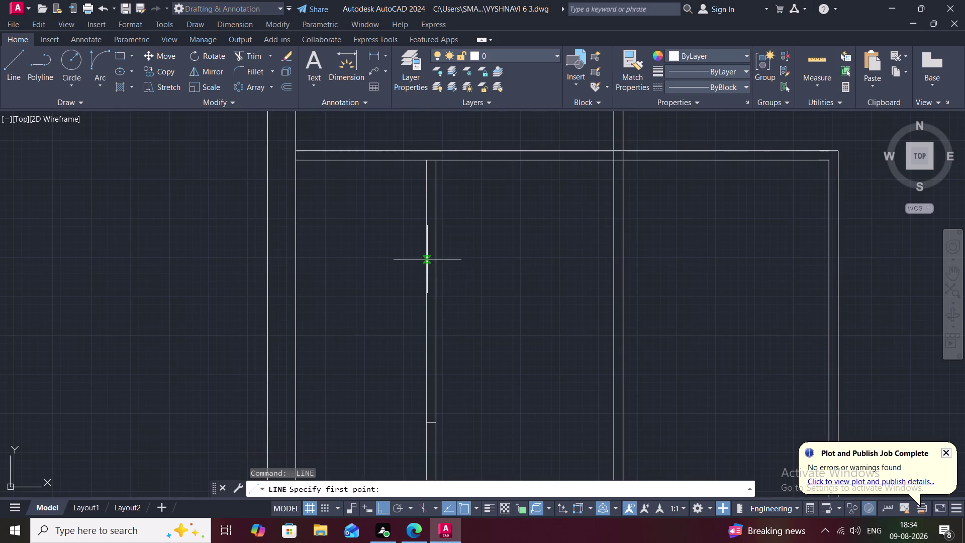
click(427, 259)
click(439, 257)
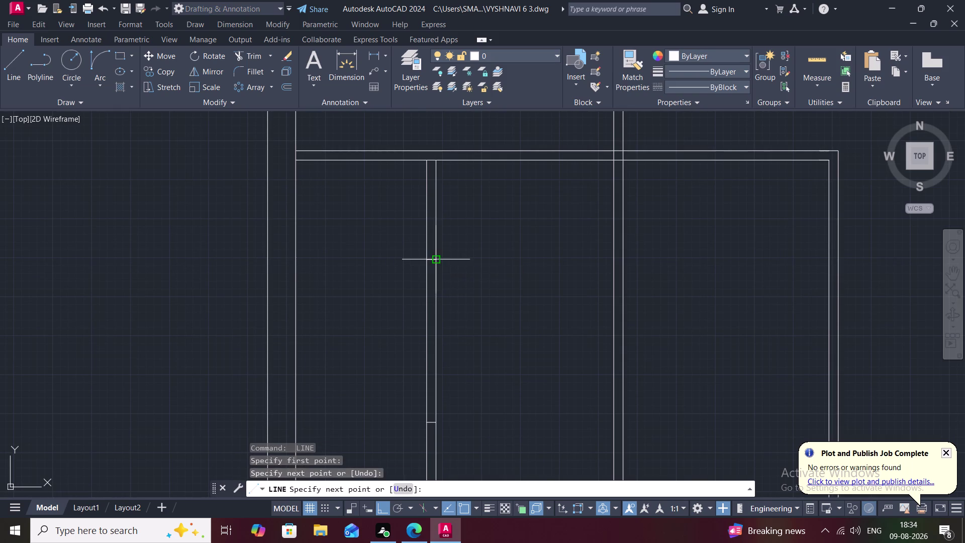
key(Escape)
key(t)
key(r)
key(space)
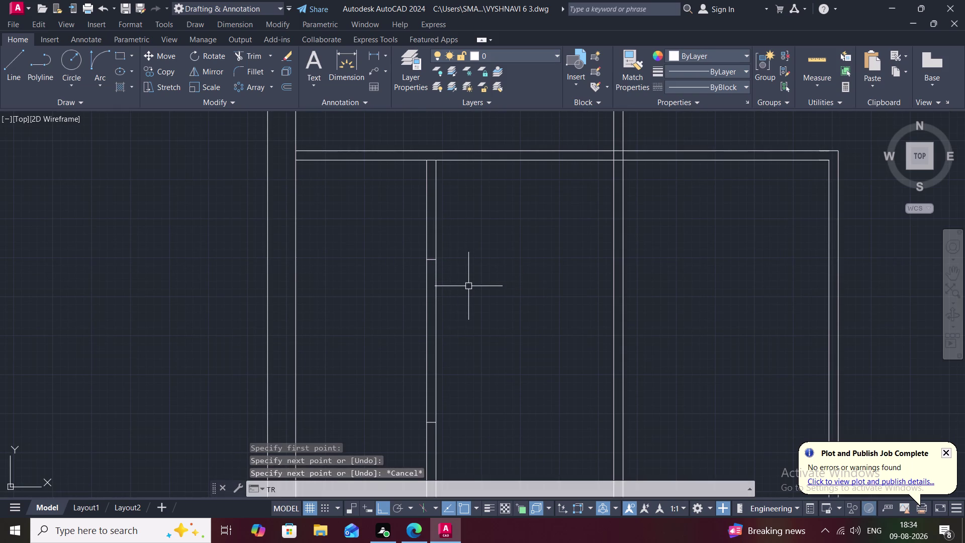
Trim both partition lines between the cross lines to open the doorway.
click(438, 303)
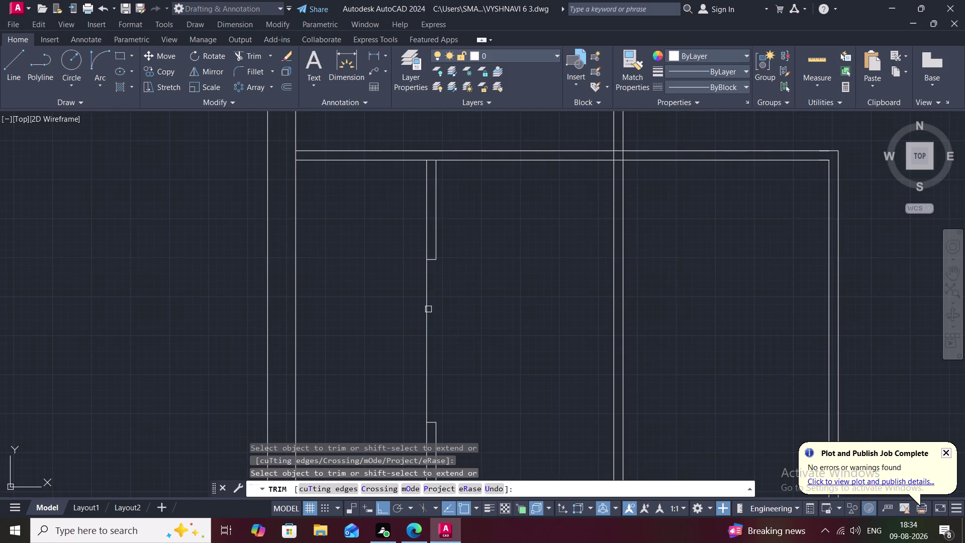
click(428, 309)
scroll(down, 3)
middle_drag(484, 324, 454, 302)
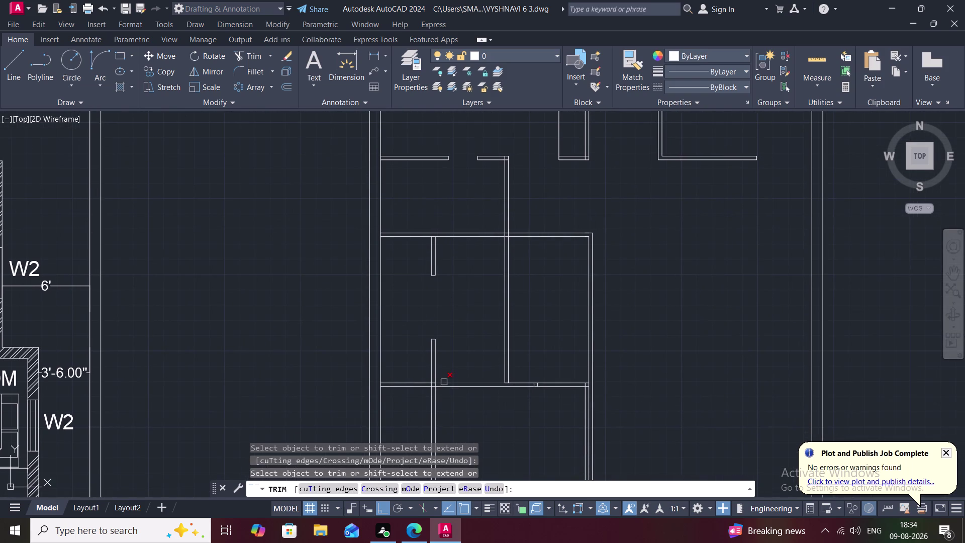
scroll(up, 3)
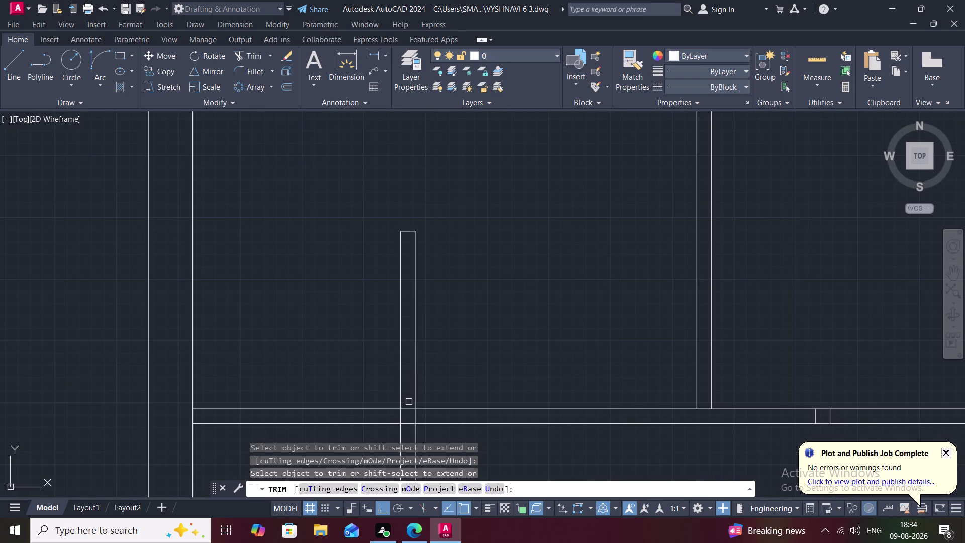
Trim the overlapping line pieces where the partition meets the lower wall.
click(408, 407)
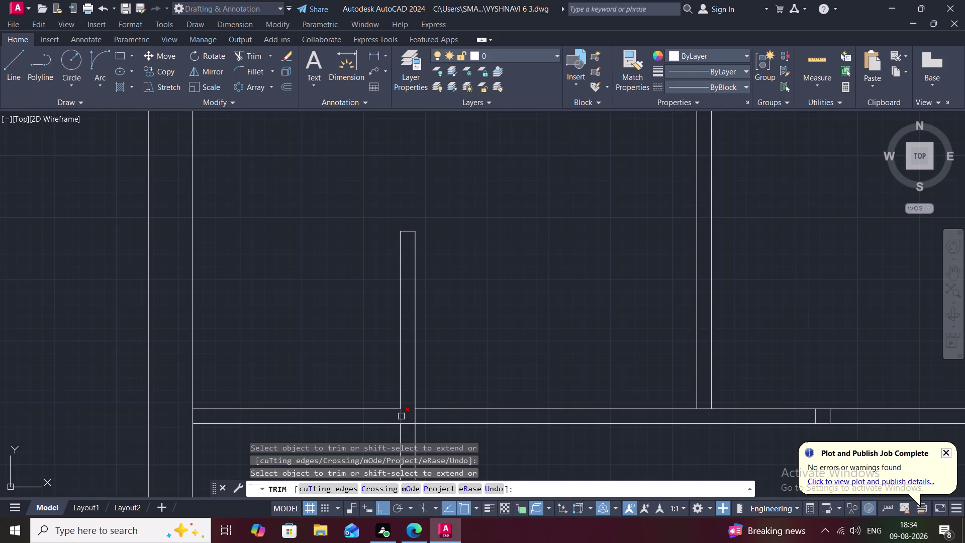
click(401, 416)
click(415, 416)
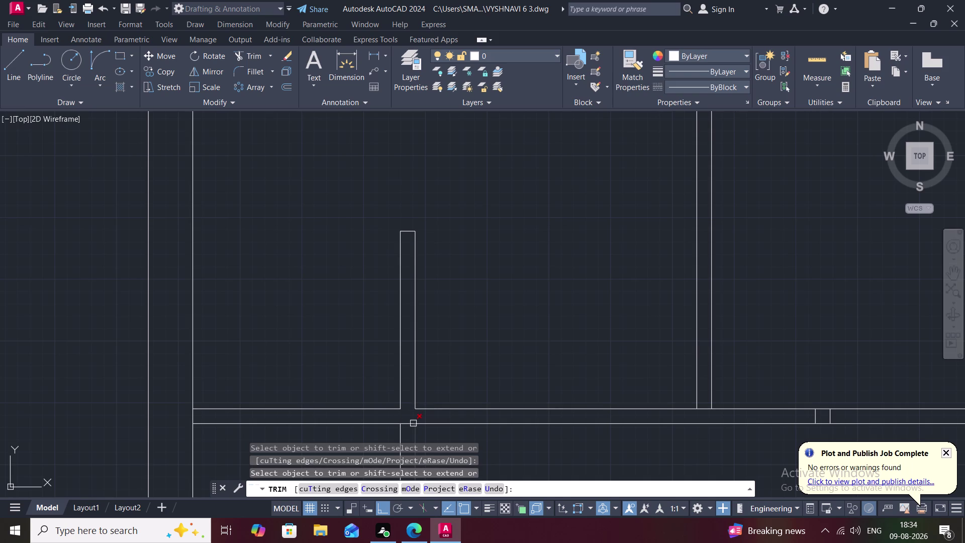
click(409, 425)
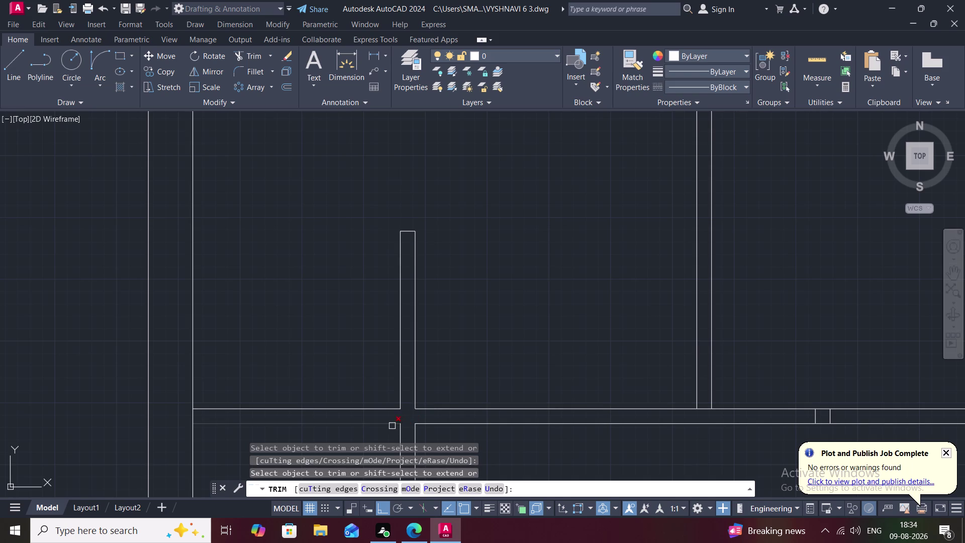
click(391, 426)
click(400, 429)
scroll(down, 3)
middle_drag(418, 432, 395, 370)
scroll(down, 3)
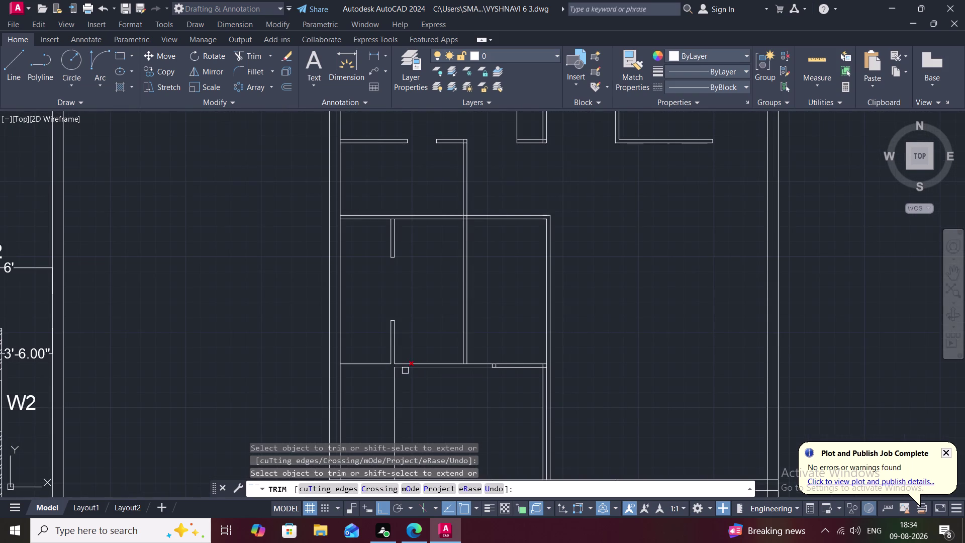
click(404, 369)
click(397, 378)
click(817, 58)
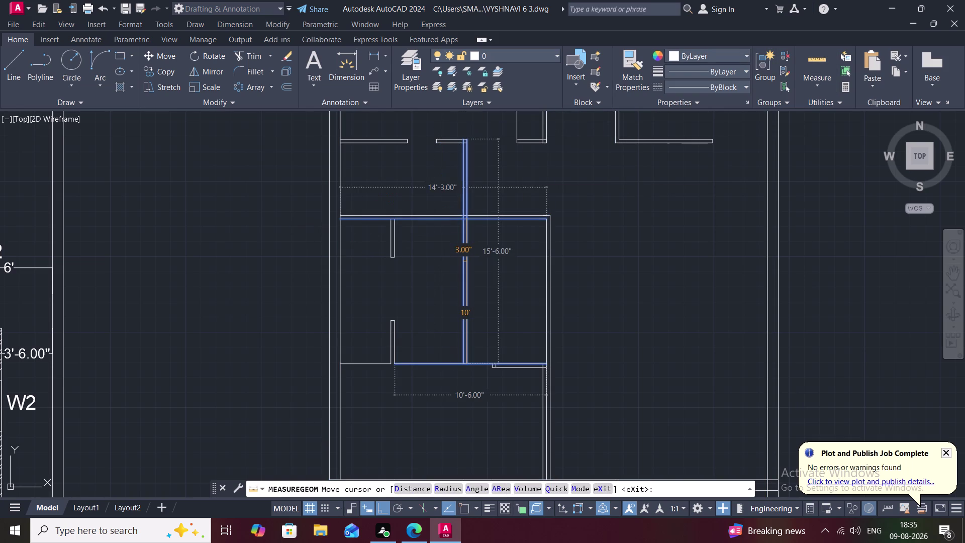
Trim the wall lines at the top room corner.
key(Escape)
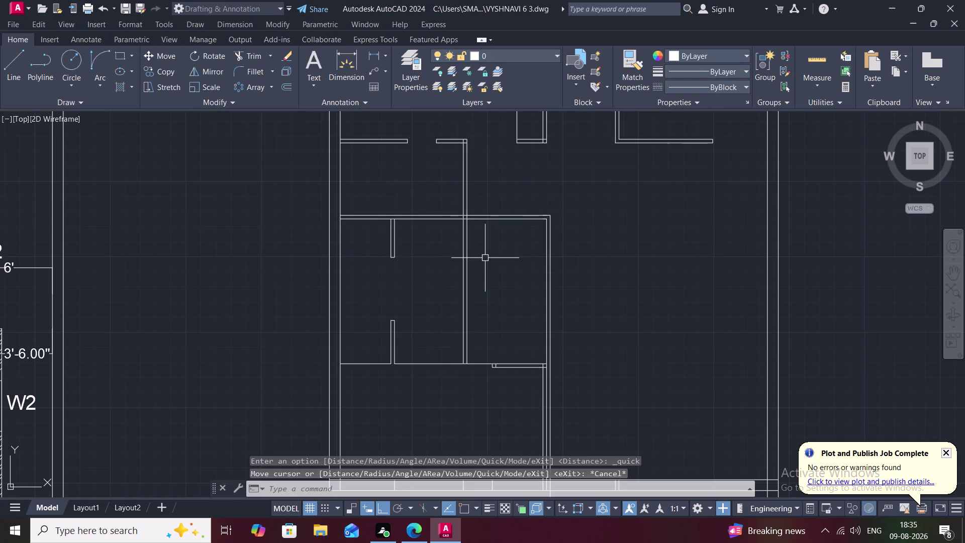
text(TR)
key(space)
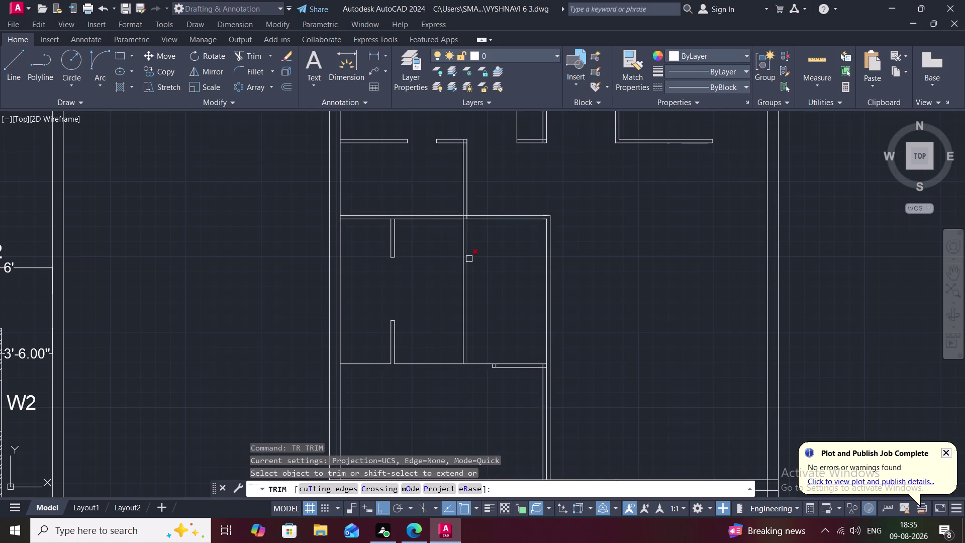
click(468, 259)
click(464, 262)
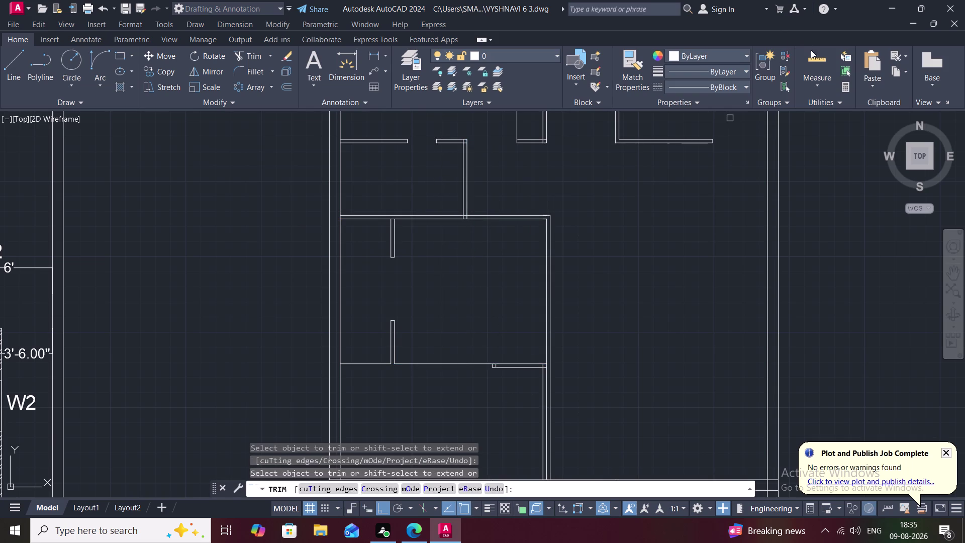
click(814, 58)
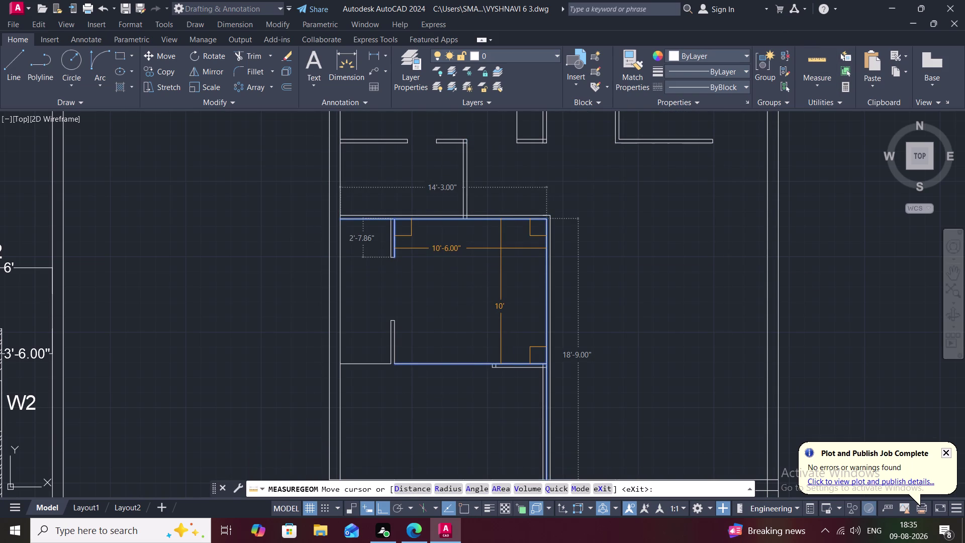
key(Escape)
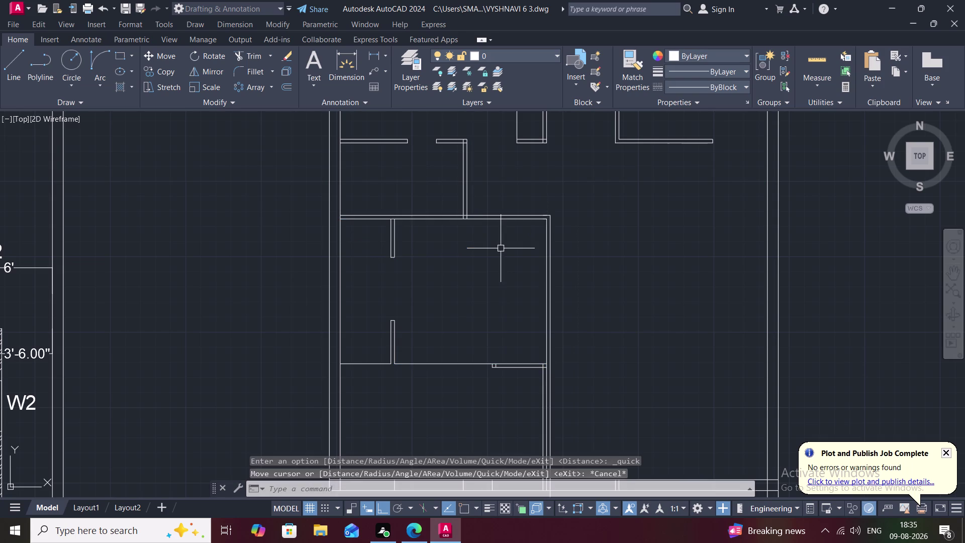
Trim the wall stubs and overlapping pieces at the room's bottom junction.
middle_drag(530, 346, 512, 311)
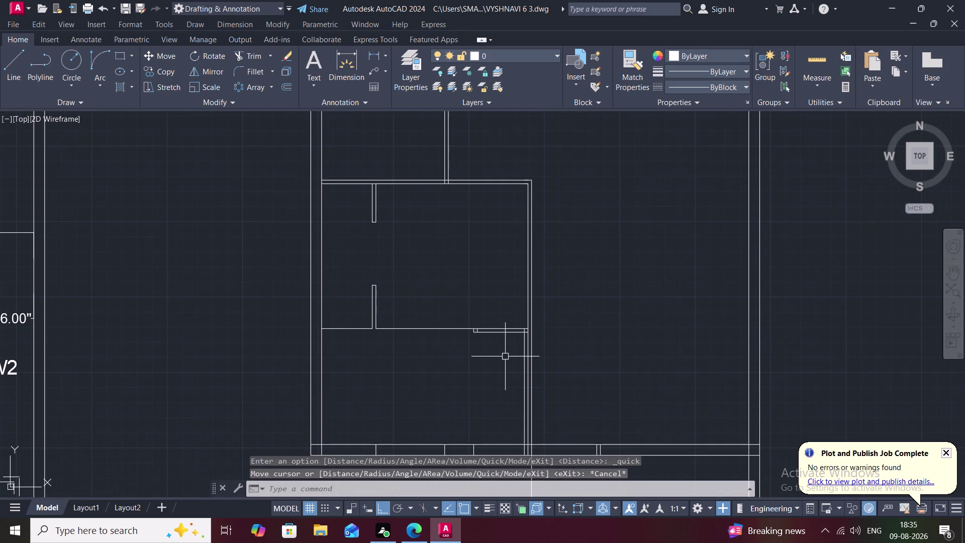
text(TR)
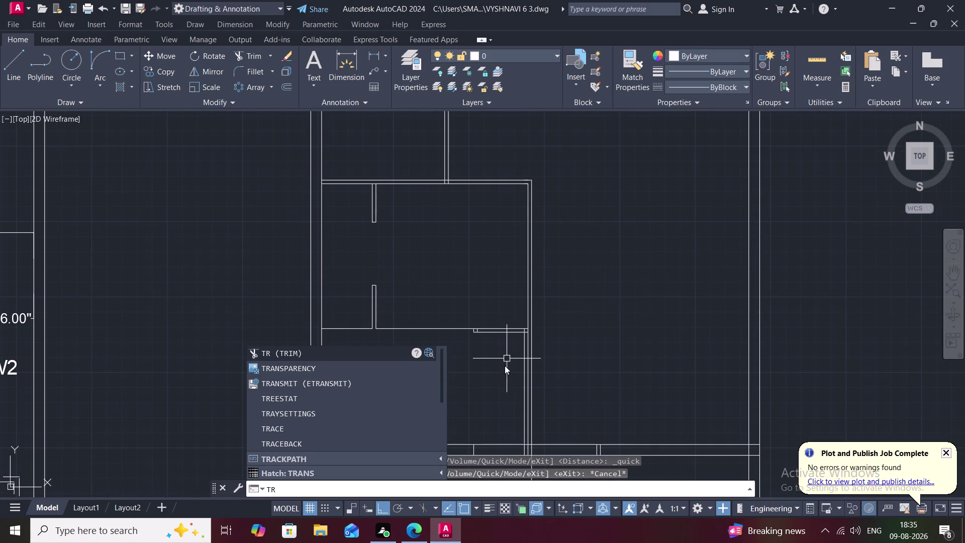
key(space)
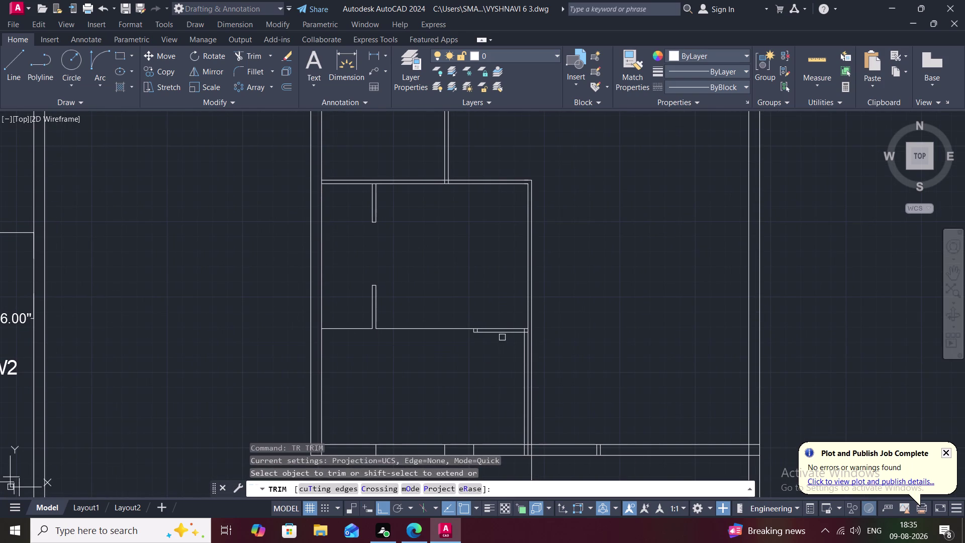
scroll(up, 3)
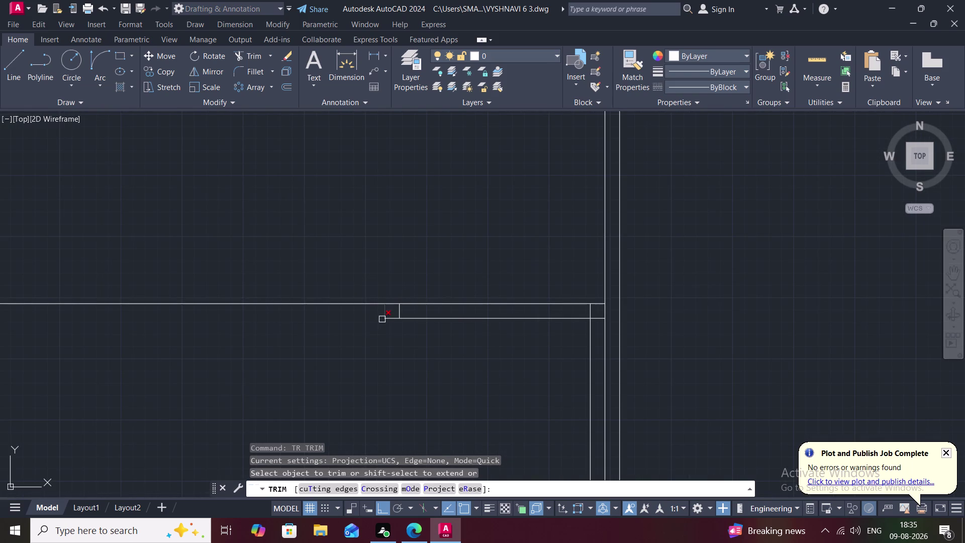
click(384, 318)
click(399, 314)
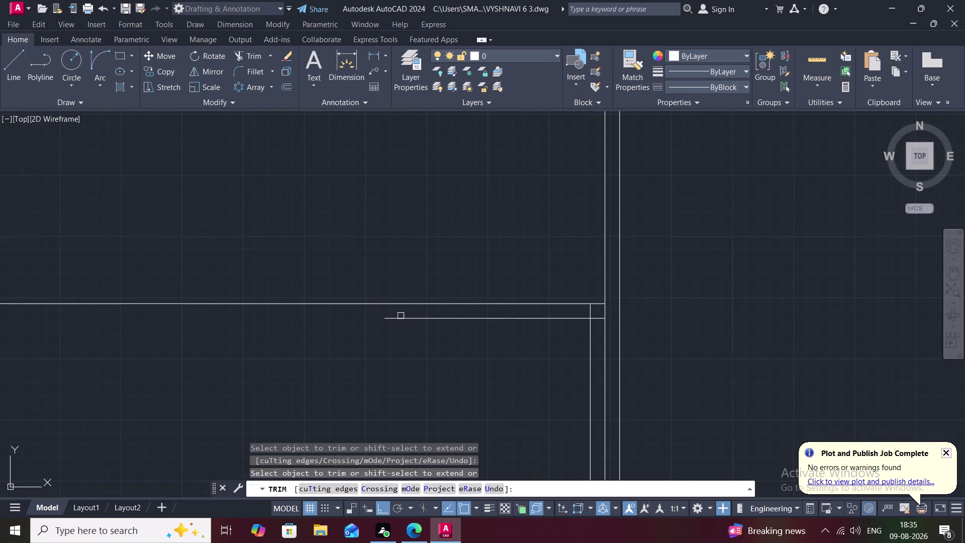
click(407, 318)
click(600, 319)
drag(591, 323, 590, 332)
scroll(down, 3)
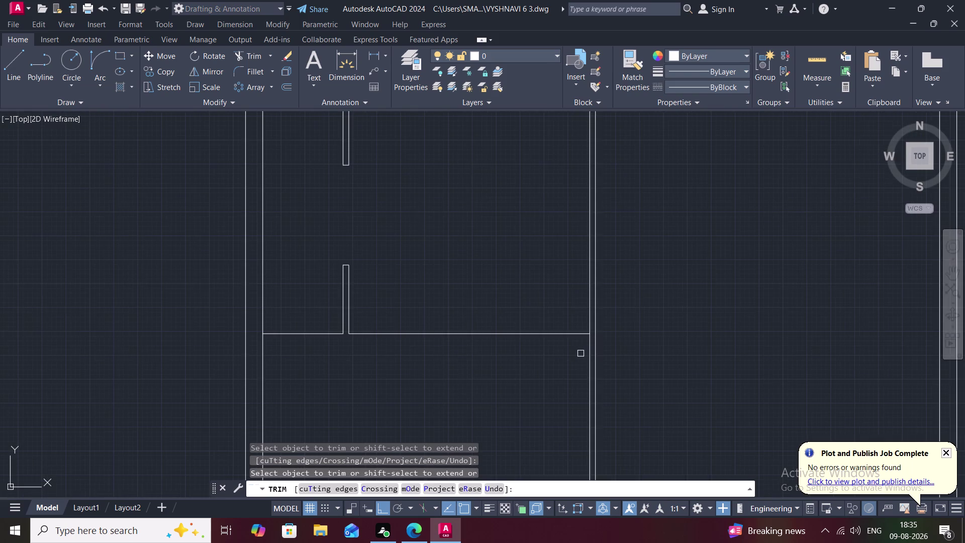
middle_drag(581, 354, 562, 265)
scroll(down, 3)
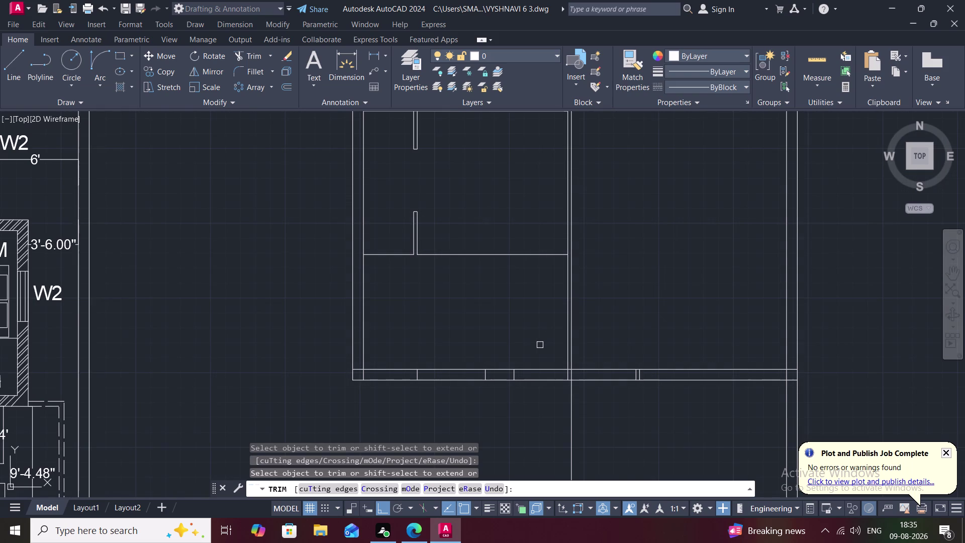
scroll(down, 3)
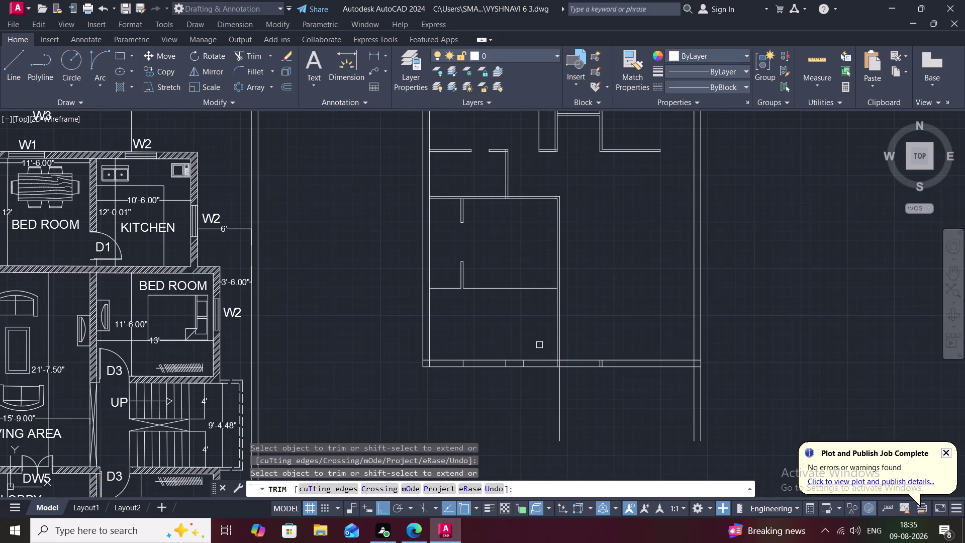
scroll(up, 3)
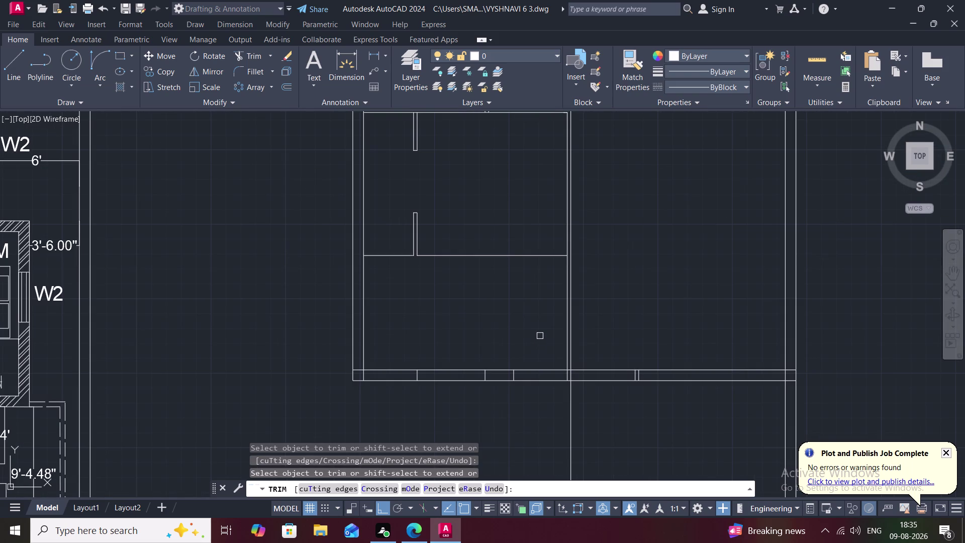
Abandon a mistyped 9" offset entry, cancel trimming, and restart OFFSET.
key(o)
key(space)
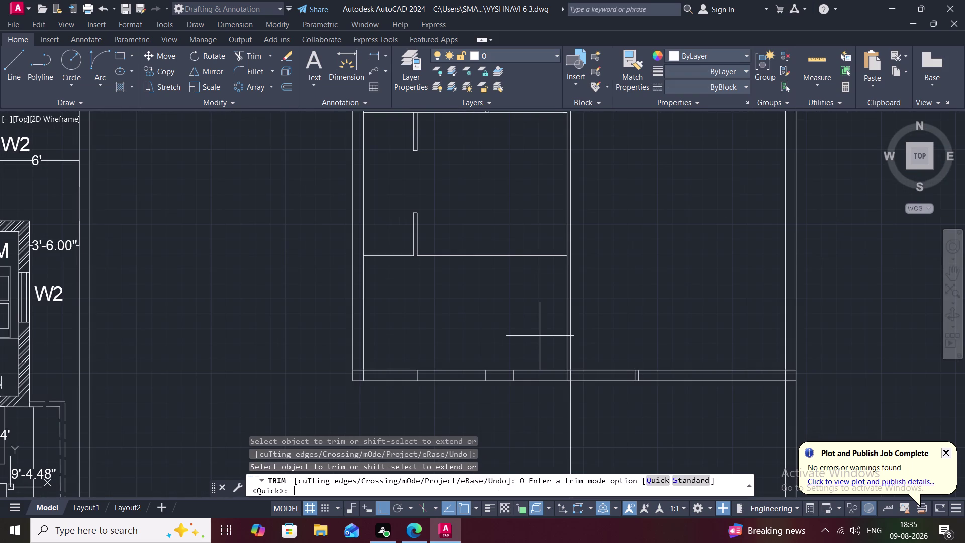
key(9)
key(shift+quotedbl)
key(Escape)
key(Escape)
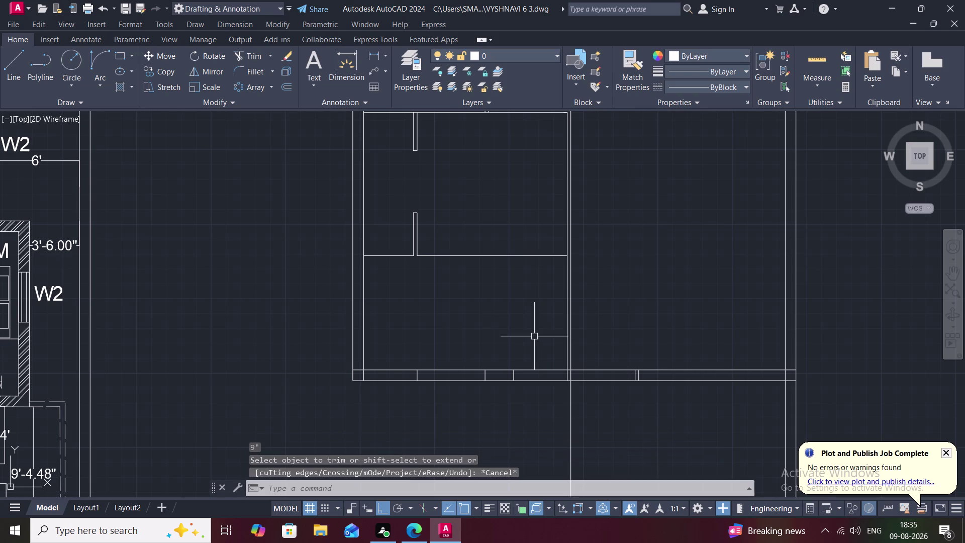
text(O)
key(space)
Offset two horizontal wall lines 9" below to double the partition wall.
key(9)
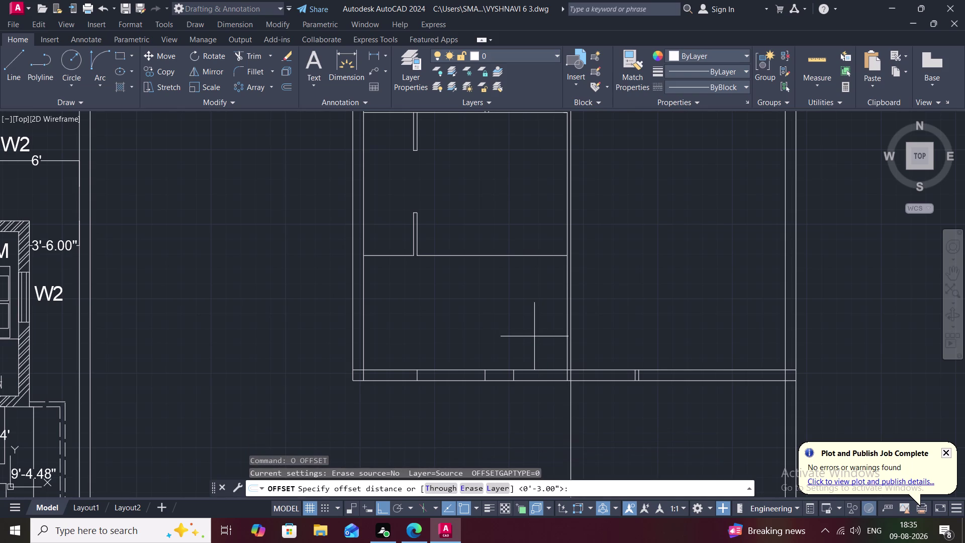
key(shift+quotedbl)
key(space)
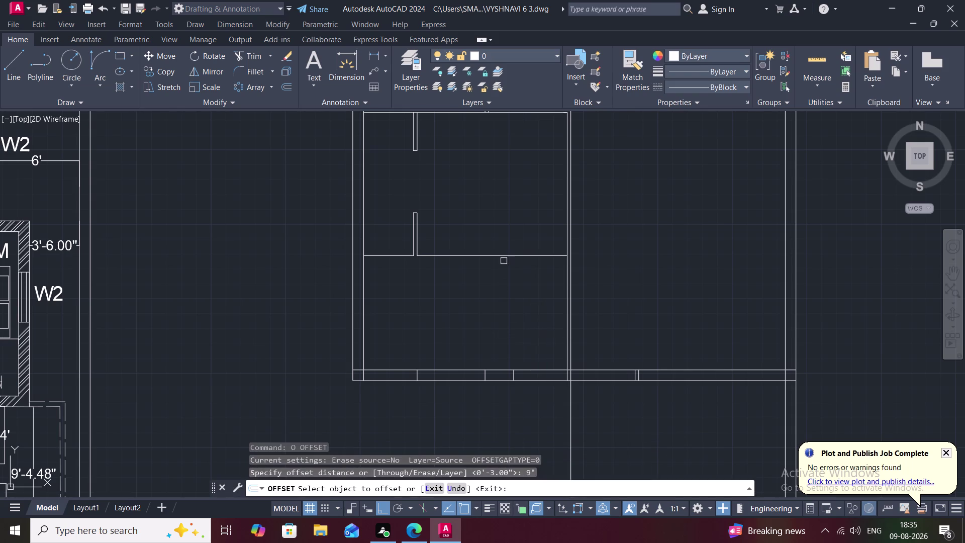
click(504, 257)
click(499, 282)
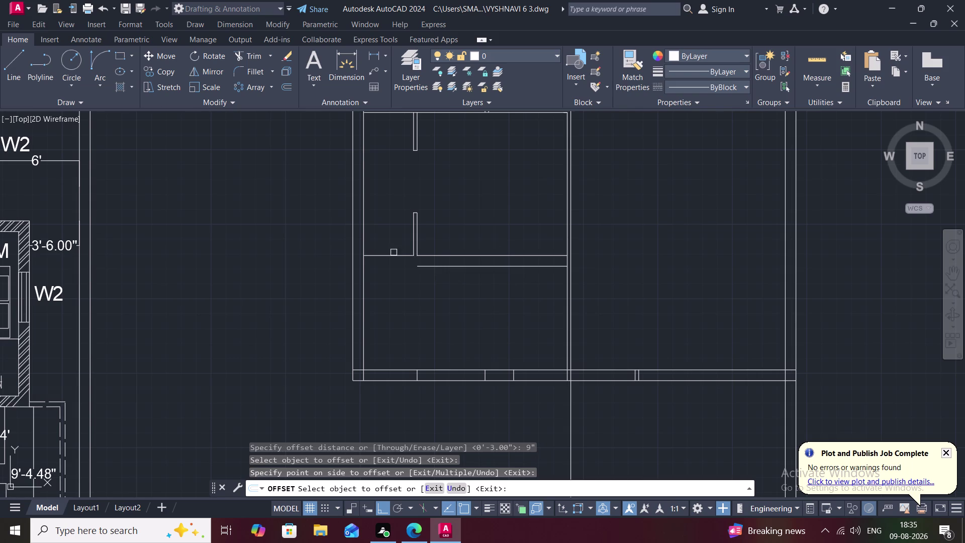
click(393, 256)
click(392, 267)
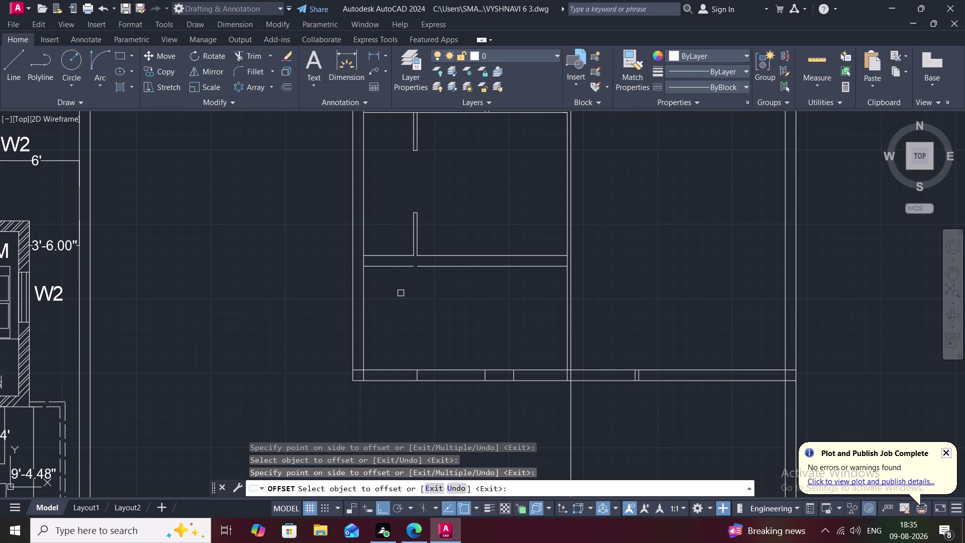
key(Escape)
Trim the wall segment between the parallel lines at the left joint.
text(EX)
key(space)
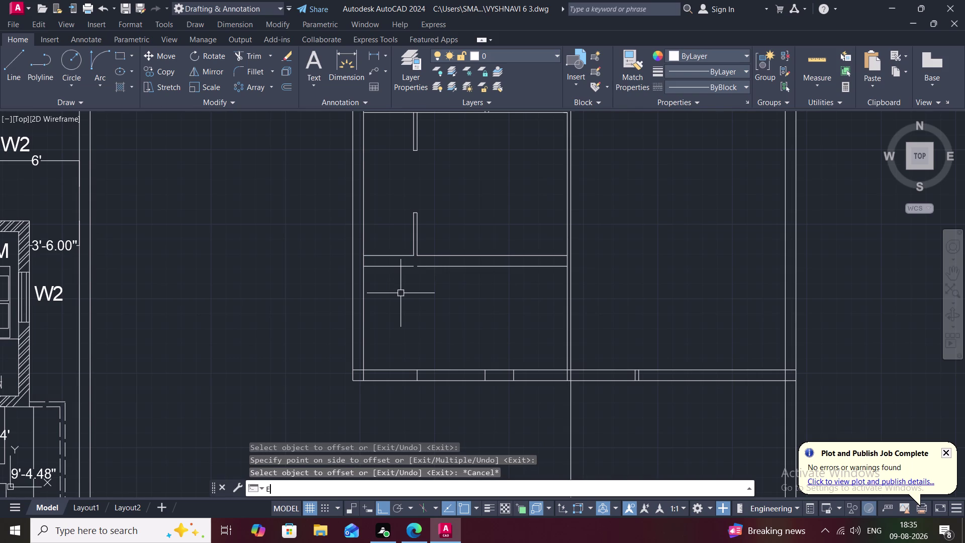
click(402, 267)
key(Escape)
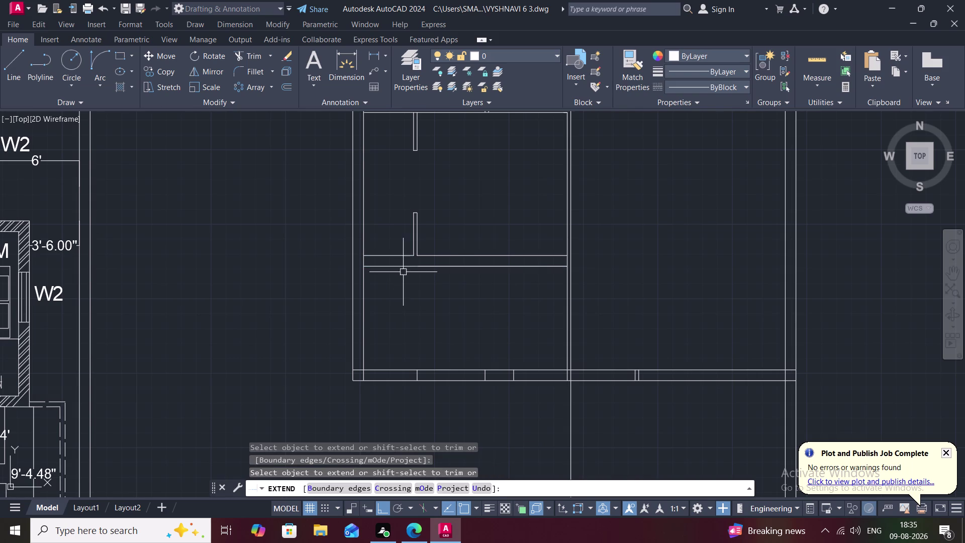
text(TR)
key(space)
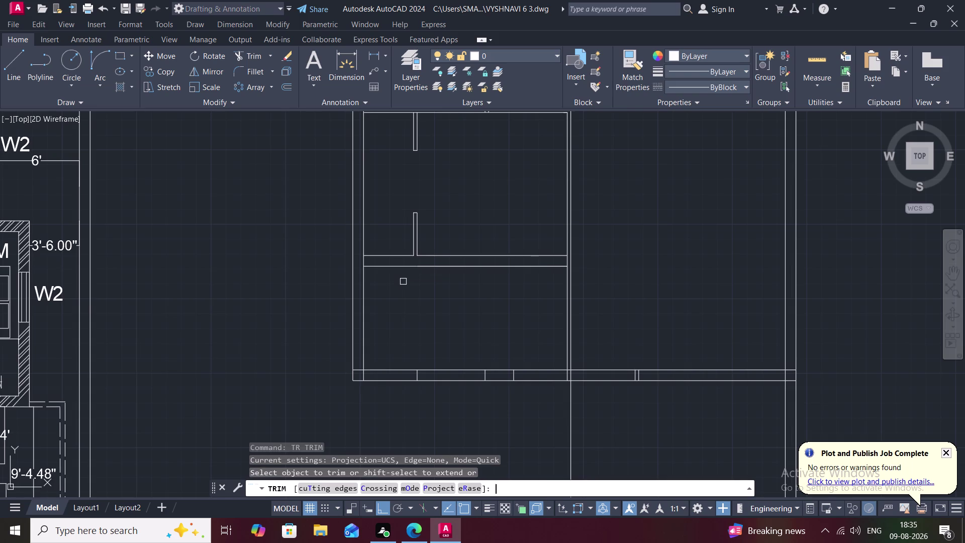
scroll(up, 3)
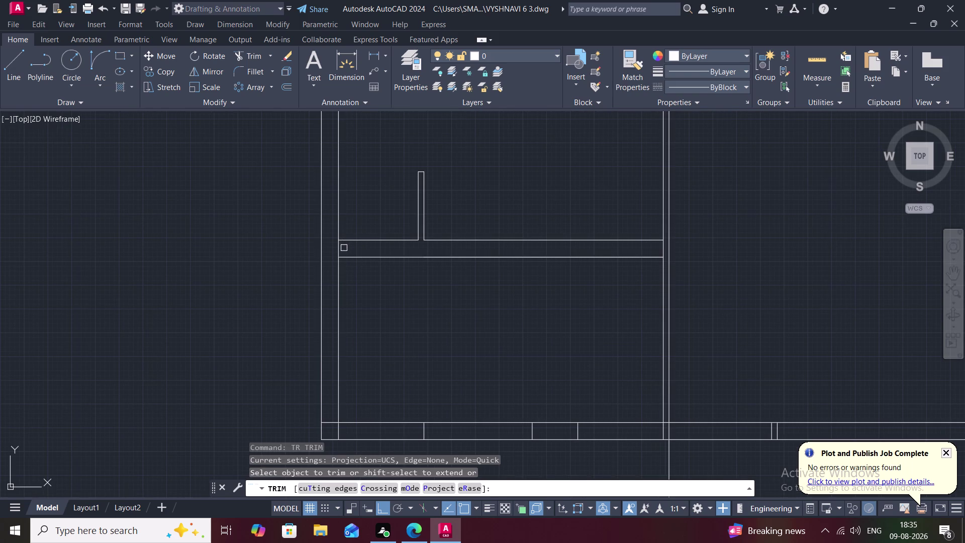
click(337, 252)
scroll(down, 3)
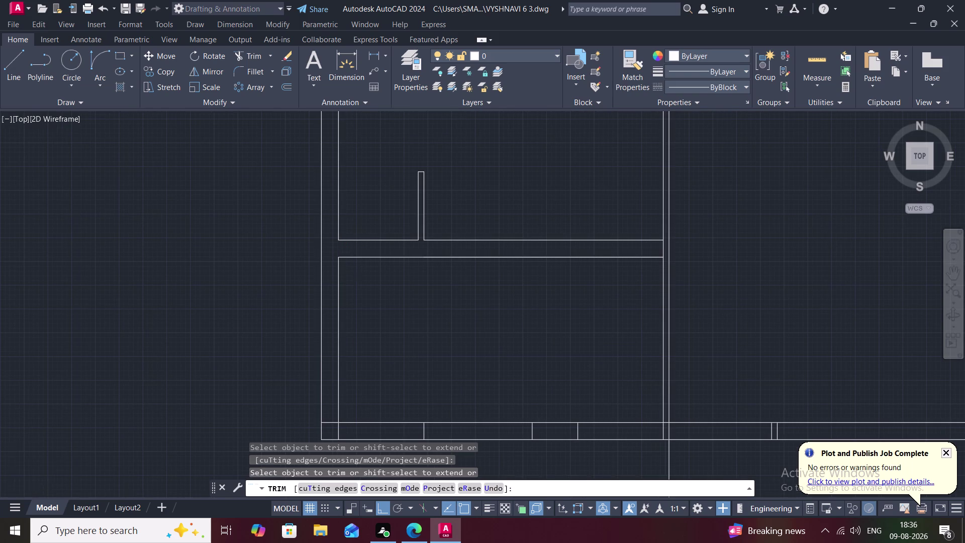
scroll(down, 3)
key(Escape)
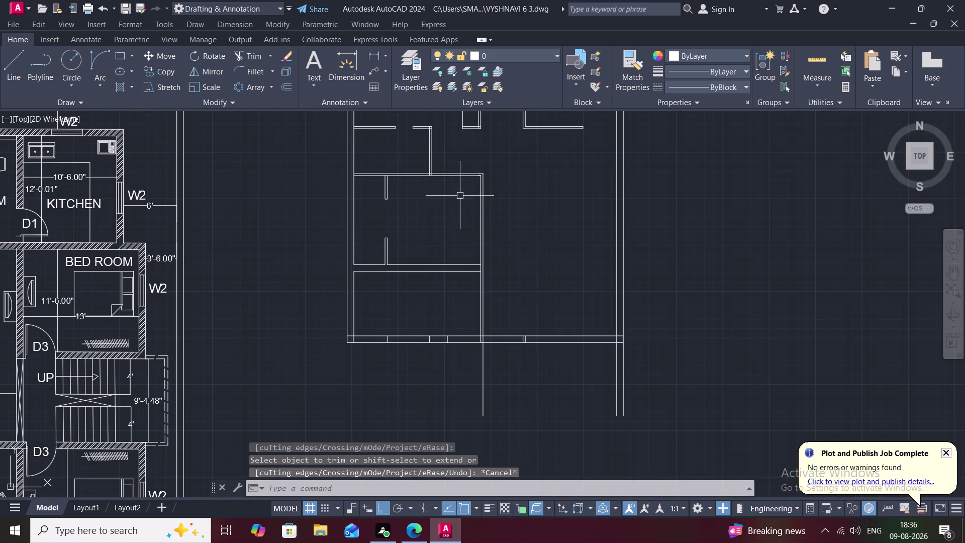
Extend the vertical interior wall line down to the lower wall.
scroll(up, 3)
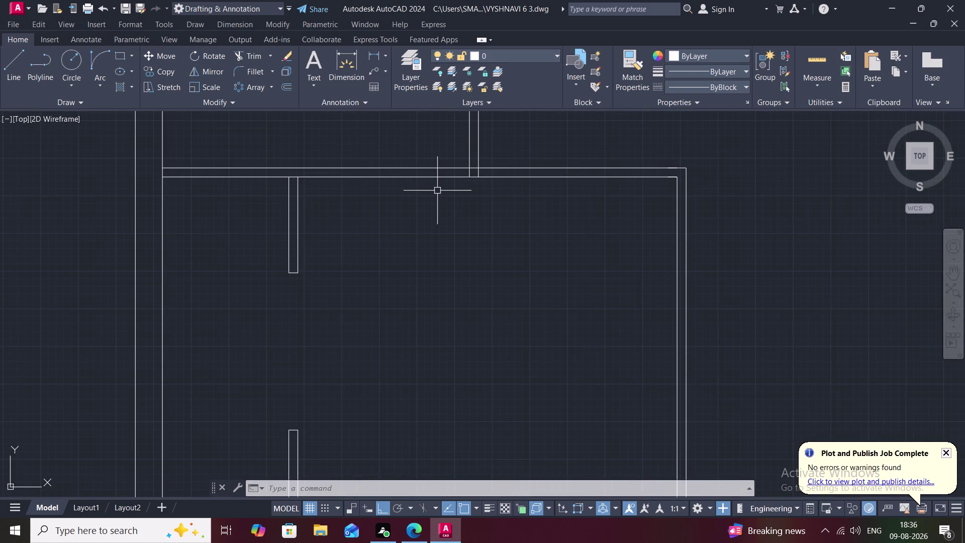
key(e)
key(x)
key(space)
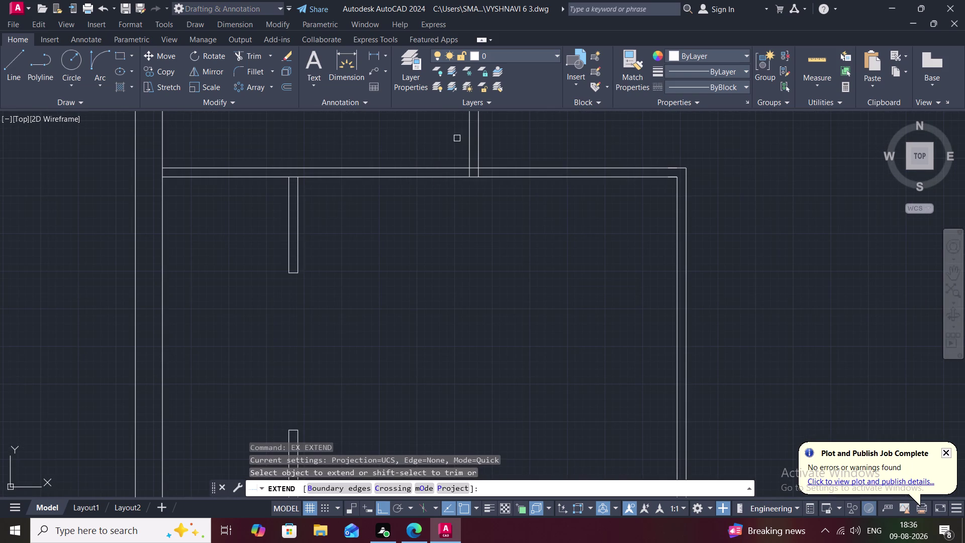
click(470, 149)
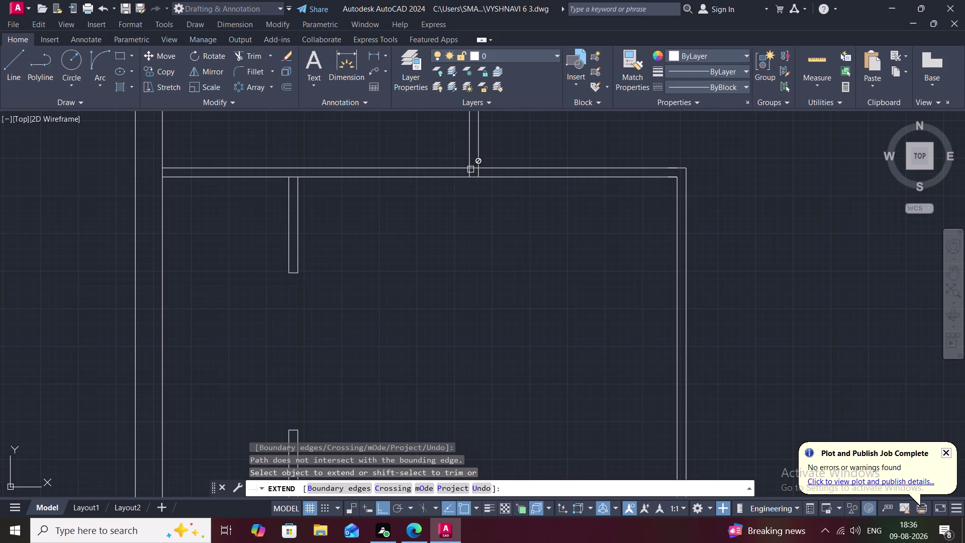
scroll(up, 3)
scroll(down, 3)
scroll(down, 3)
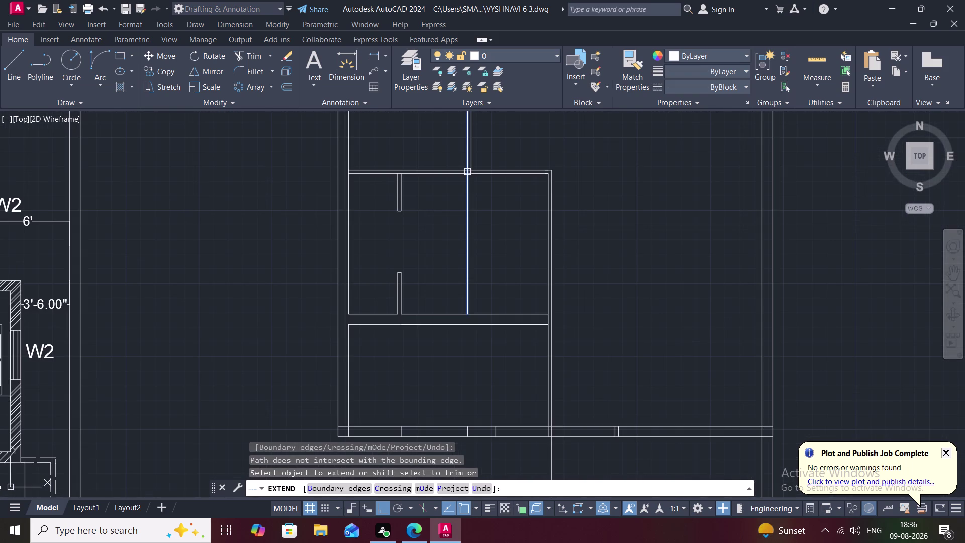
click(467, 172)
click(471, 160)
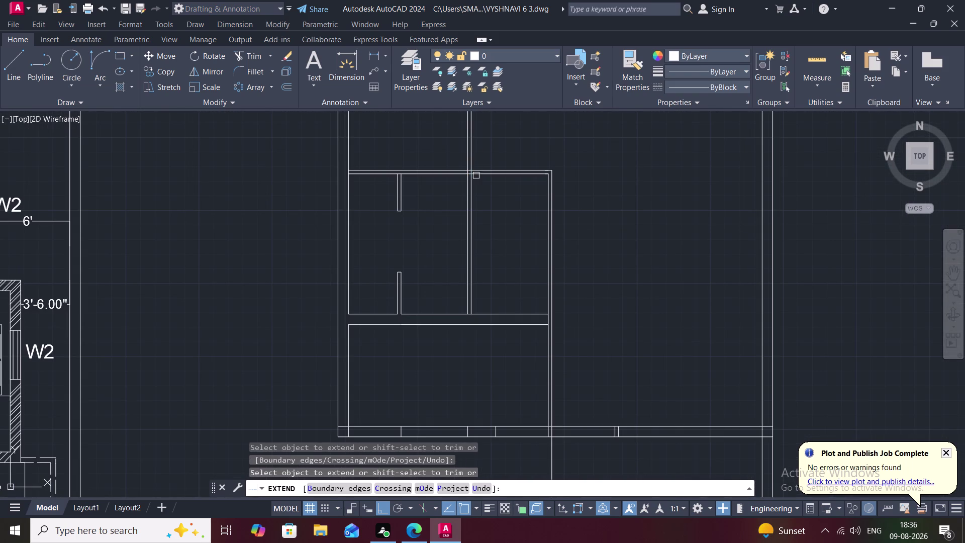
key(Escape)
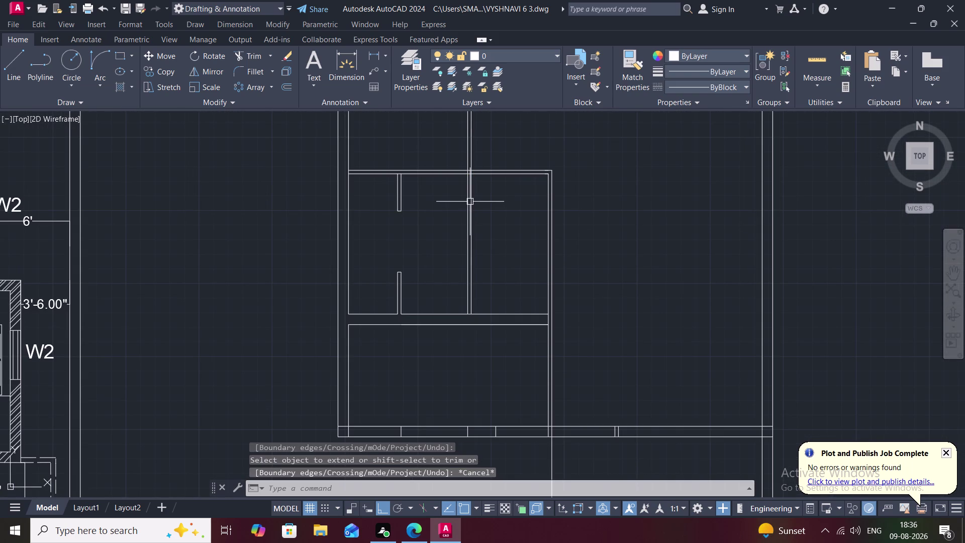
text(L)
key(space)
scroll(up, 3)
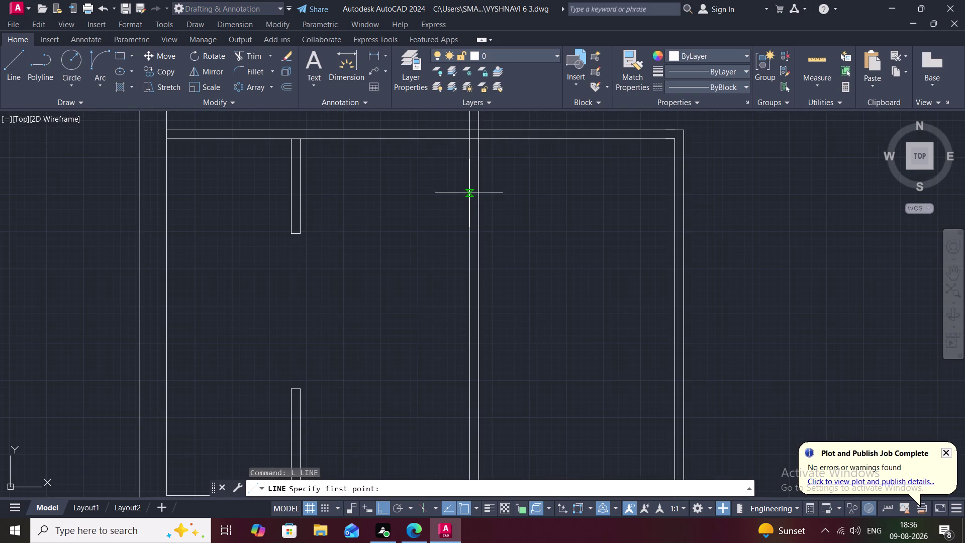
Cap the vertical wall lines with a short line and trim both lines below it.
click(469, 194)
click(476, 194)
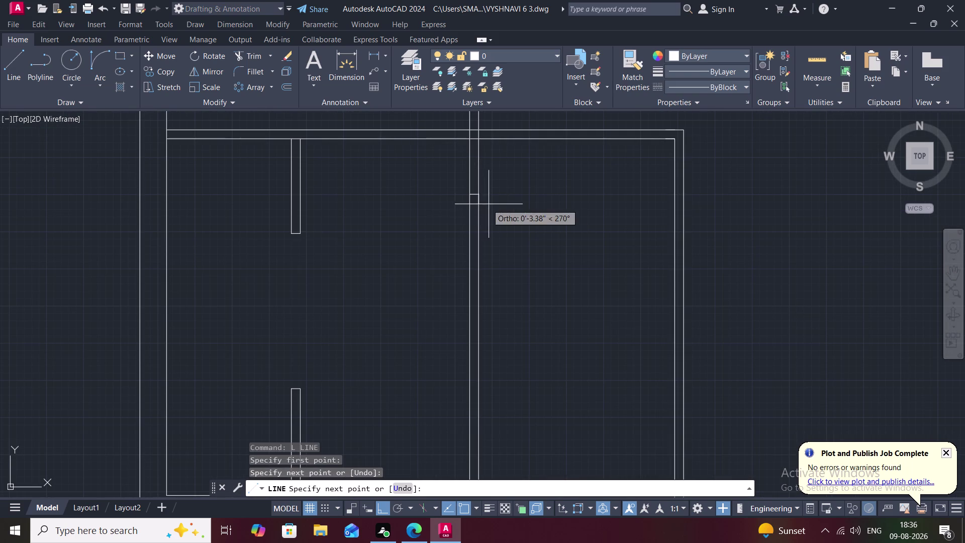
key(Escape)
text(TR)
key(space)
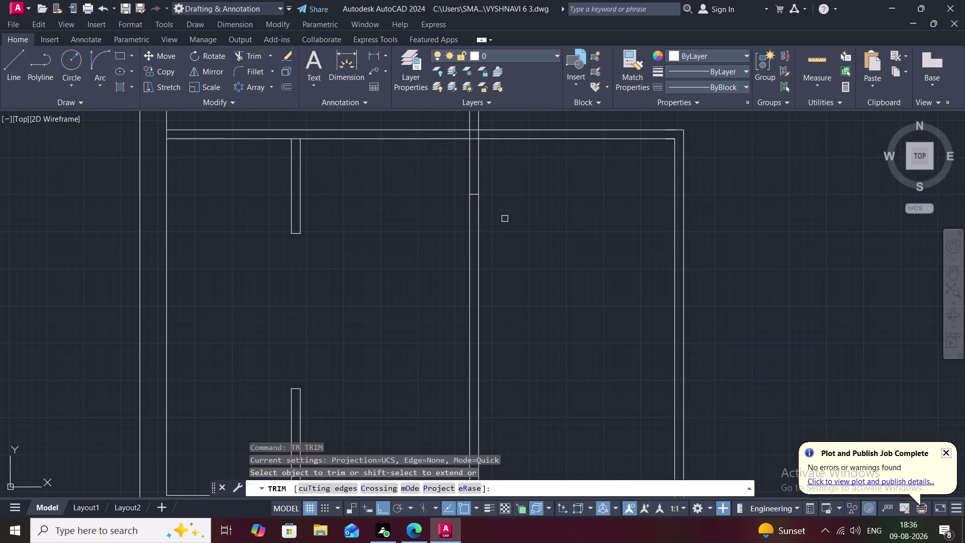
click(476, 231)
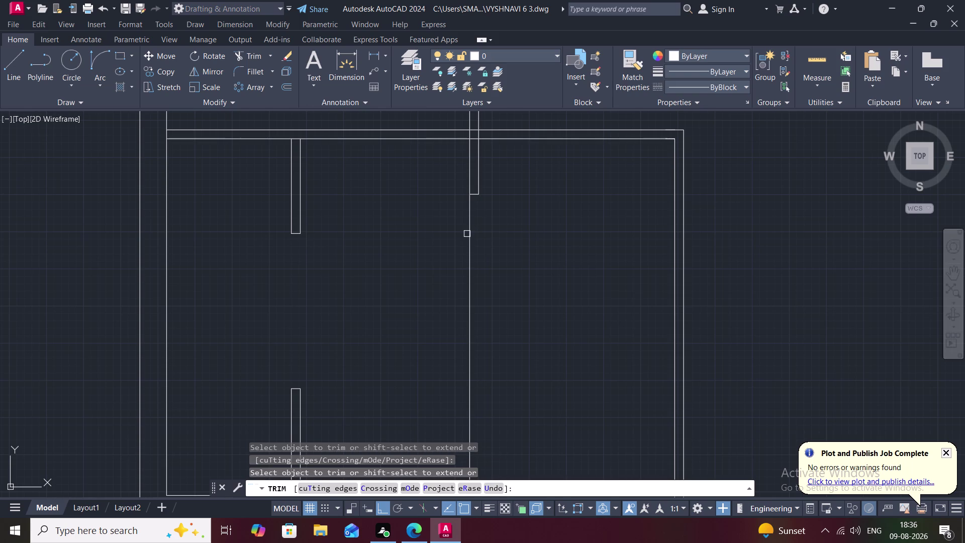
click(470, 234)
key(Escape)
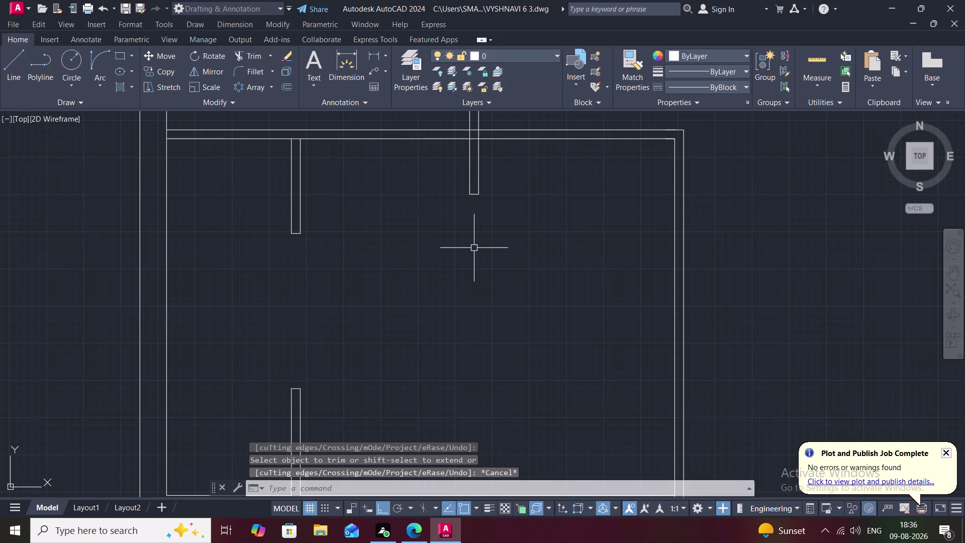
Draw a horizontal wall line from the stub left to the partition wall.
key(l)
key(space)
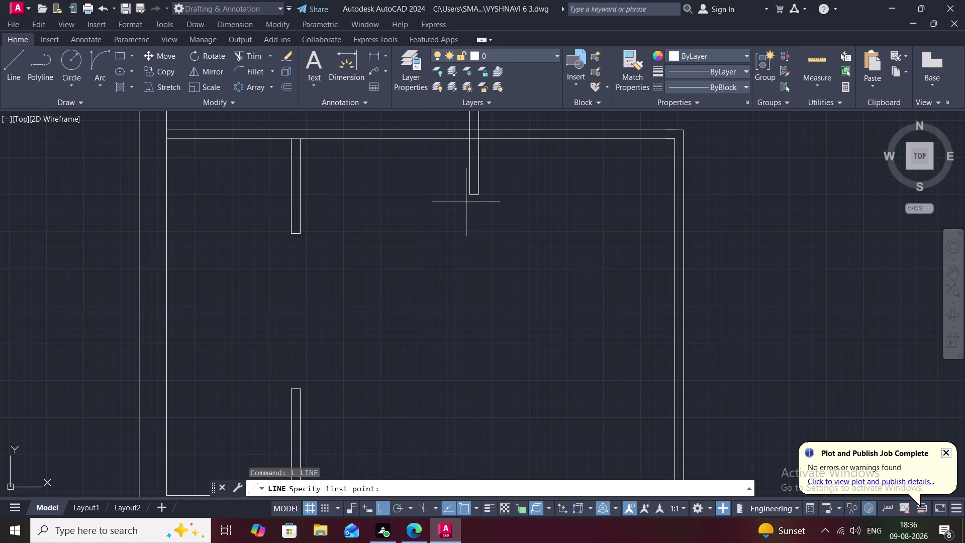
drag(468, 197, 461, 194)
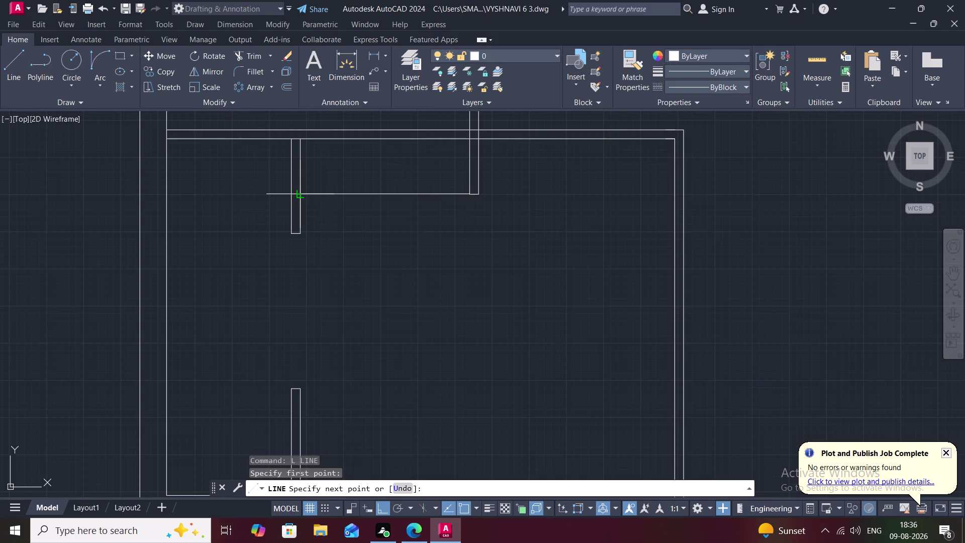
click(300, 193)
key(Escape)
Draw a roughly 7-foot horizontal wall line in the lower room, then delete it.
scroll(down, 3)
middle_drag(443, 240, 414, 195)
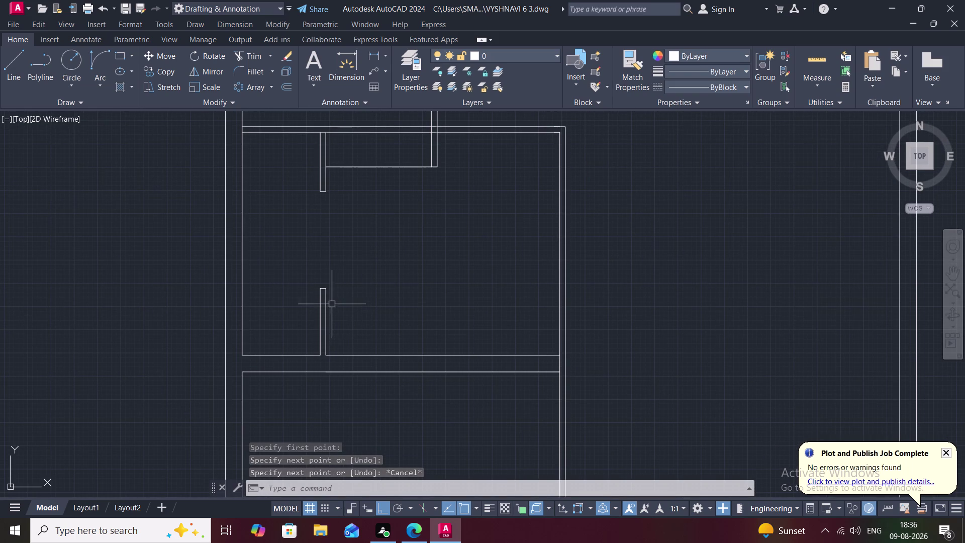
key(space)
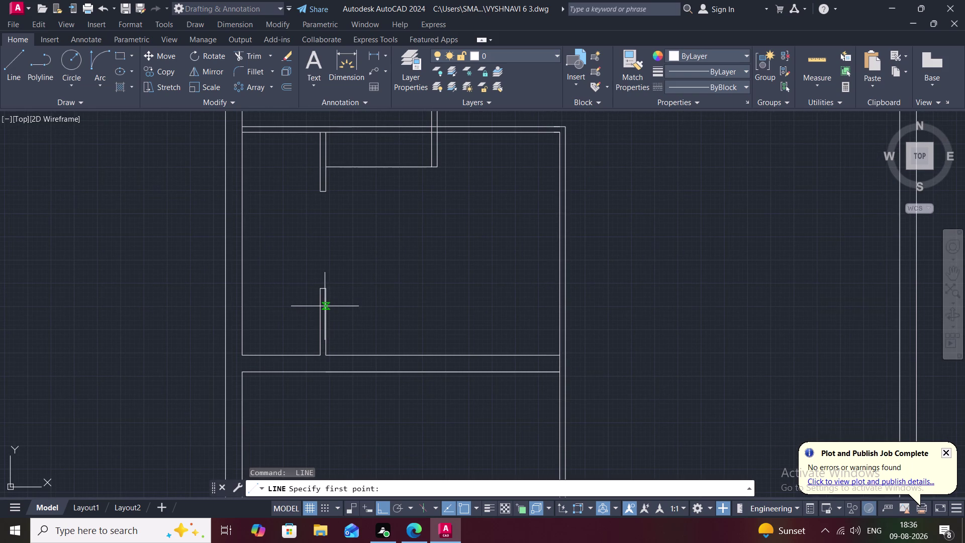
click(325, 306)
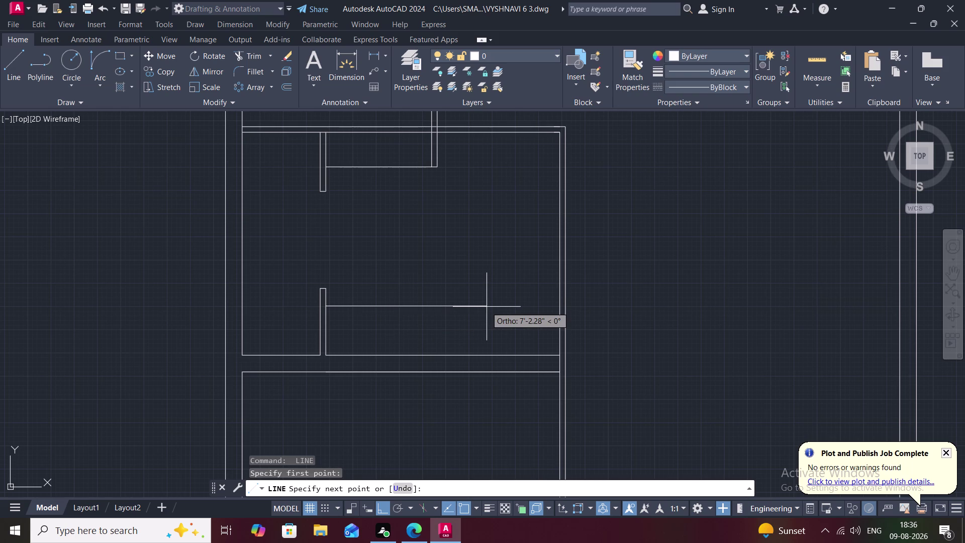
click(508, 308)
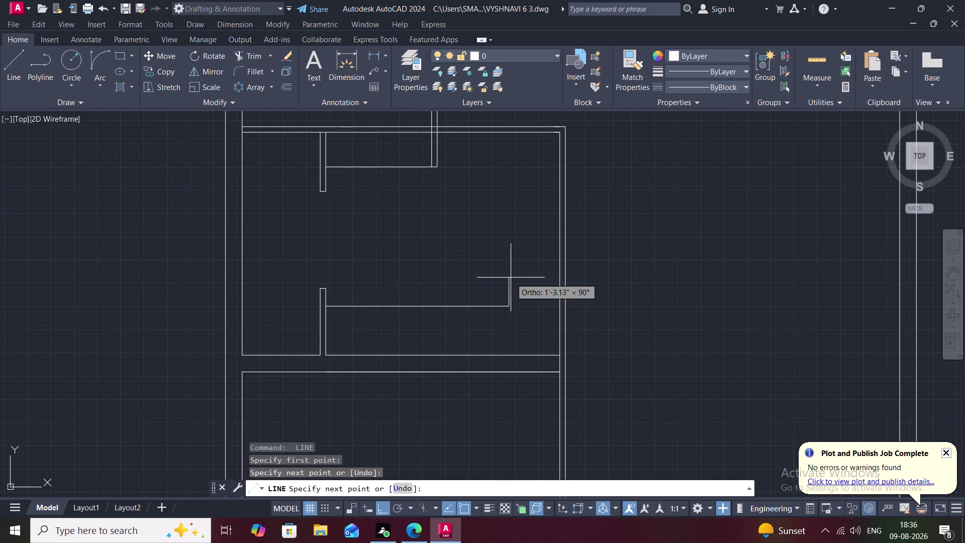
key(Escape)
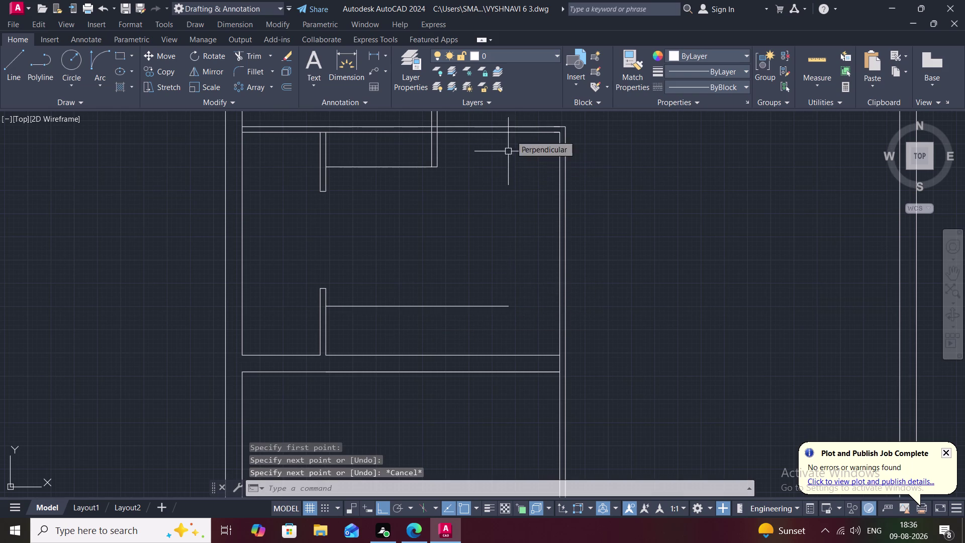
click(447, 305)
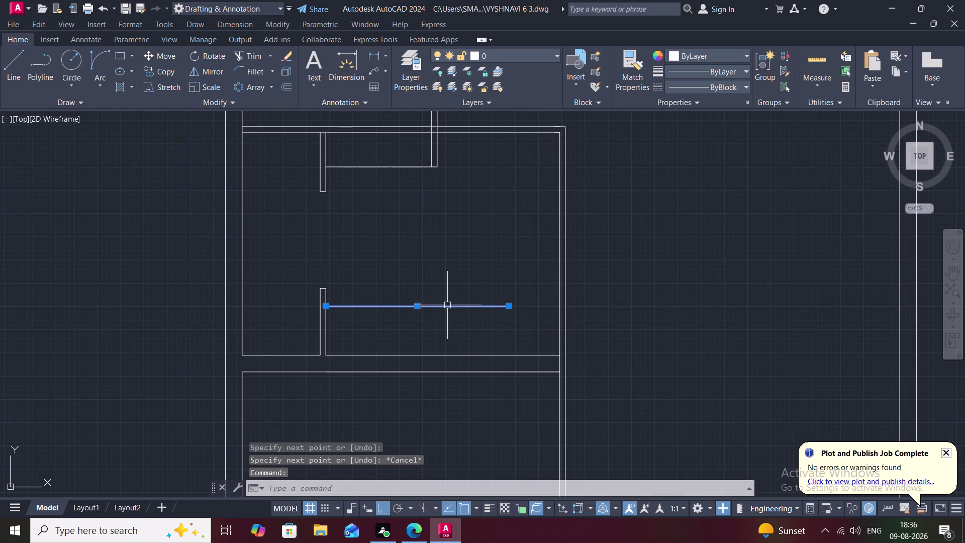
key(Delete)
key(o)
key(space)
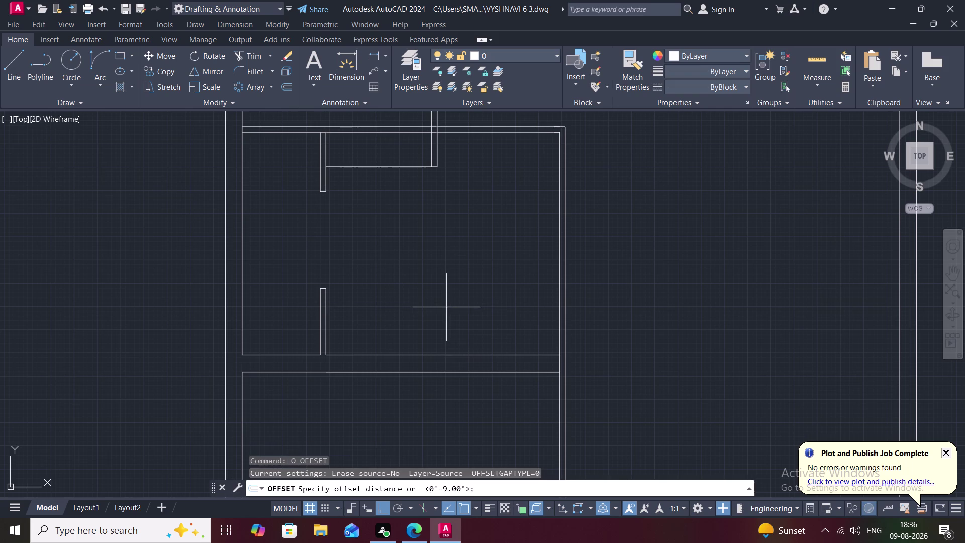
key(3)
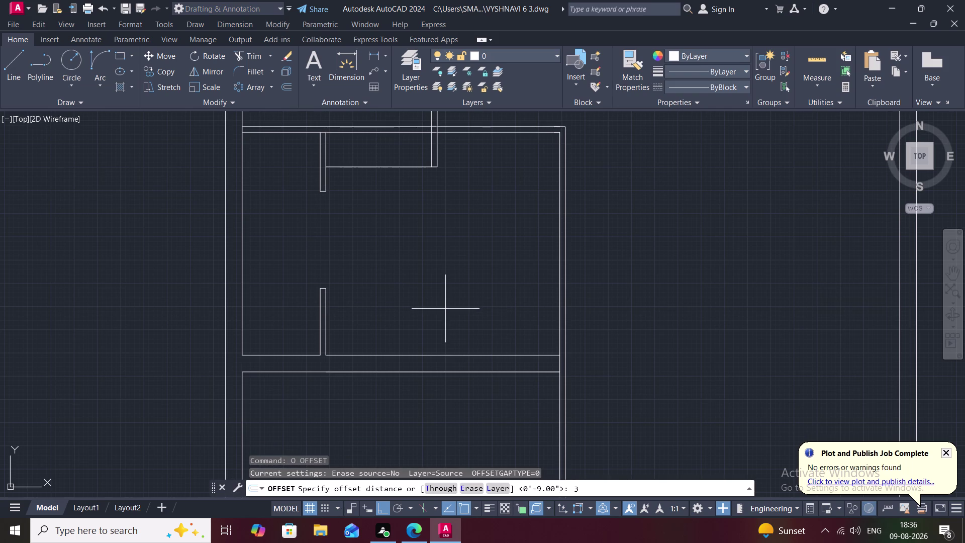
text(')
key(space)
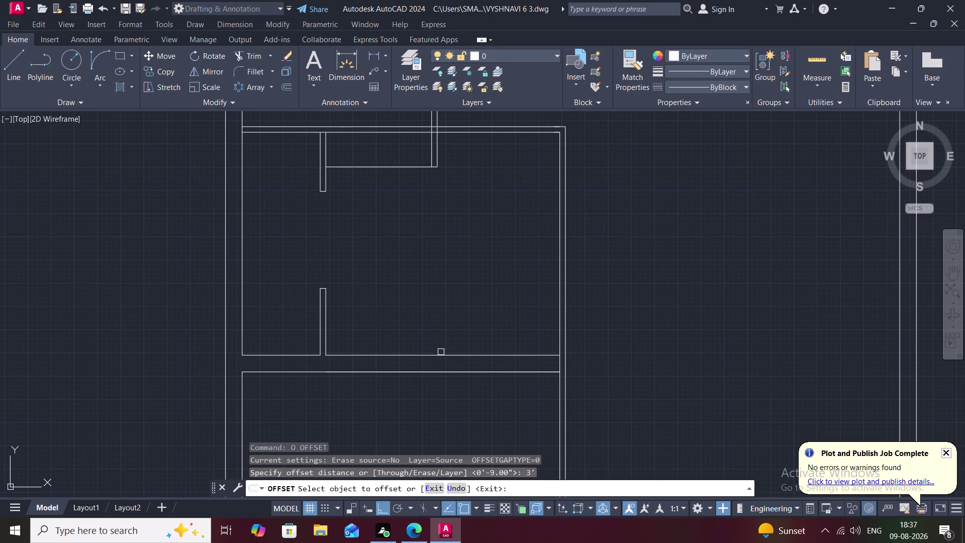
click(442, 356)
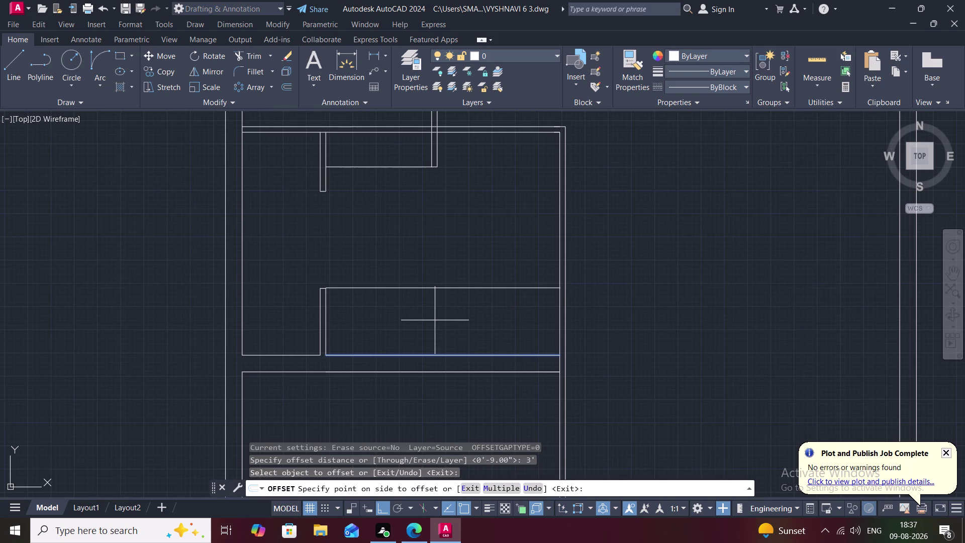
click(435, 320)
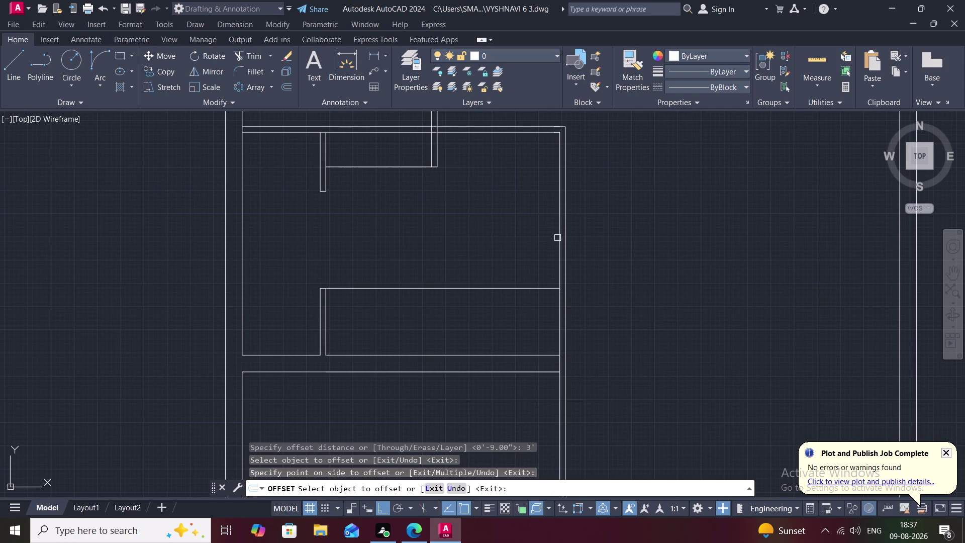
click(561, 245)
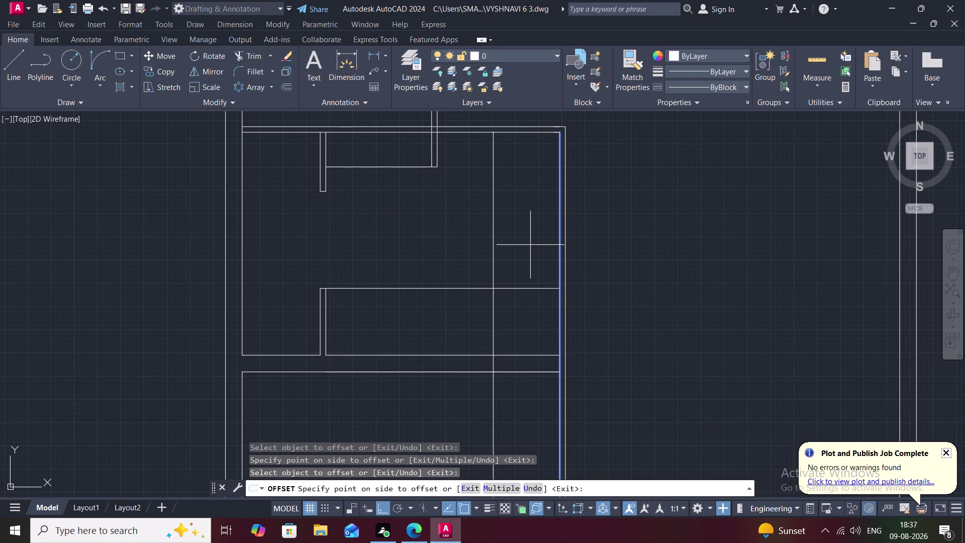
click(529, 245)
key(Escape)
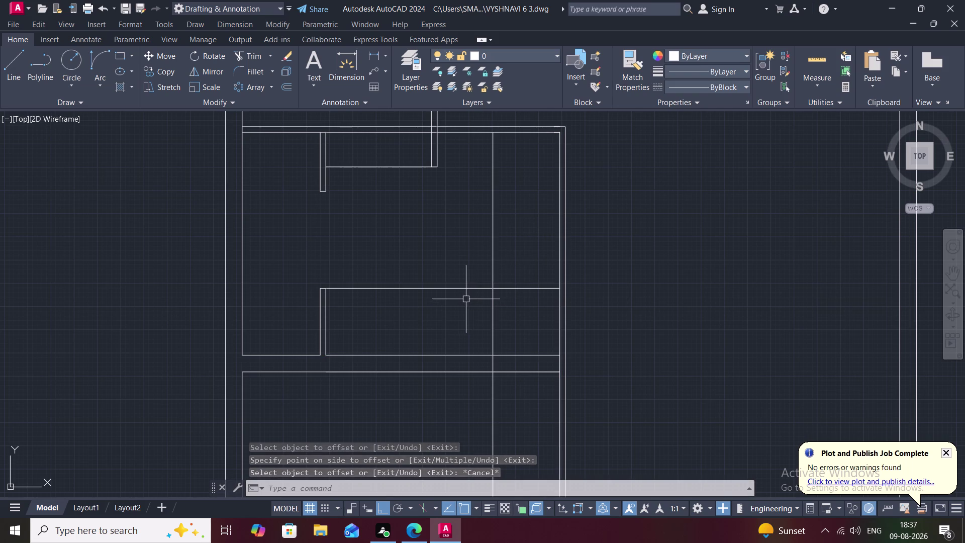
key(Escape)
click(458, 289)
click(493, 249)
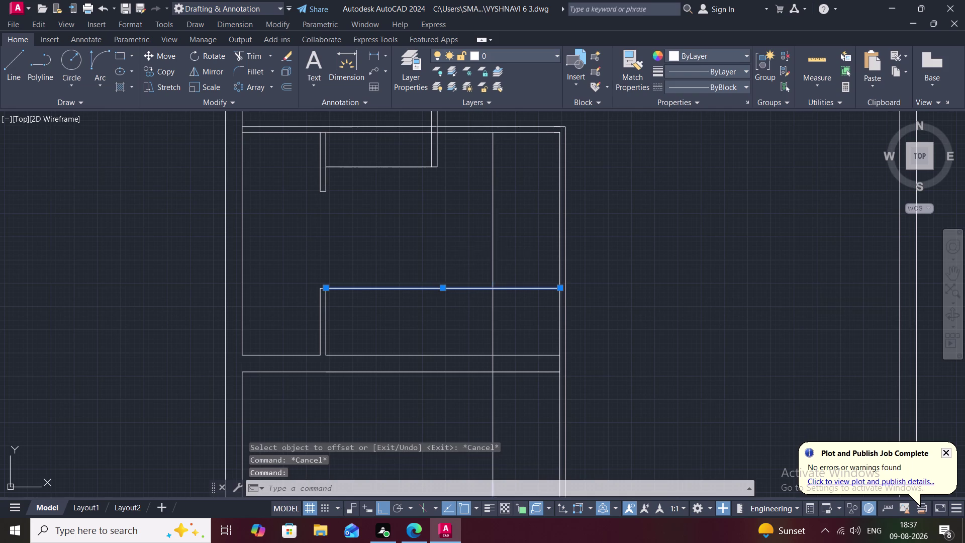
key(Delete)
key(o)
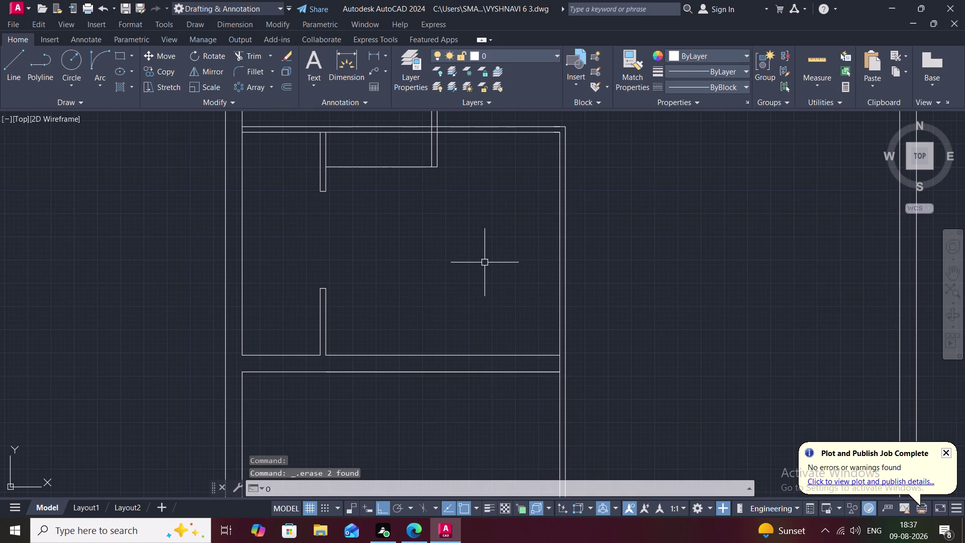
text(N)
key(space)
key(o)
key(space)
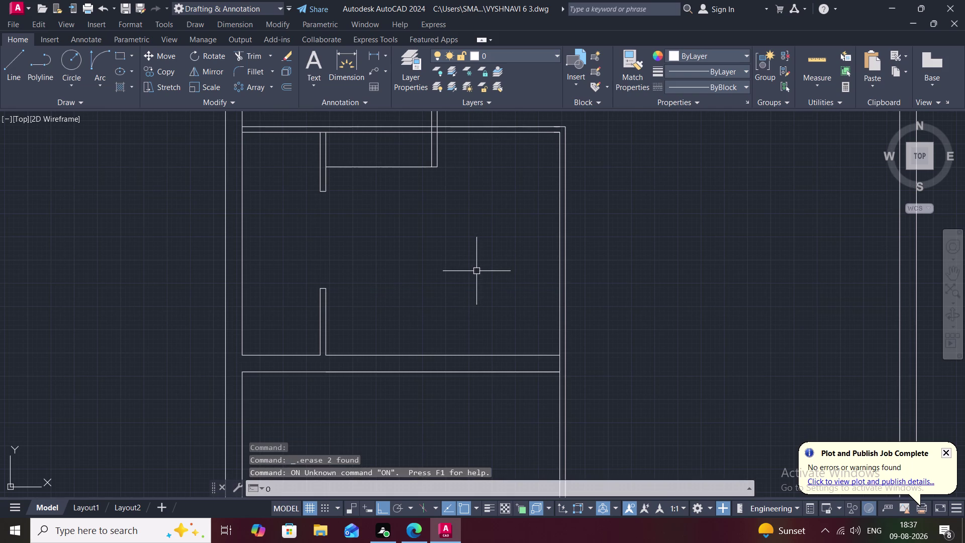
text(2')
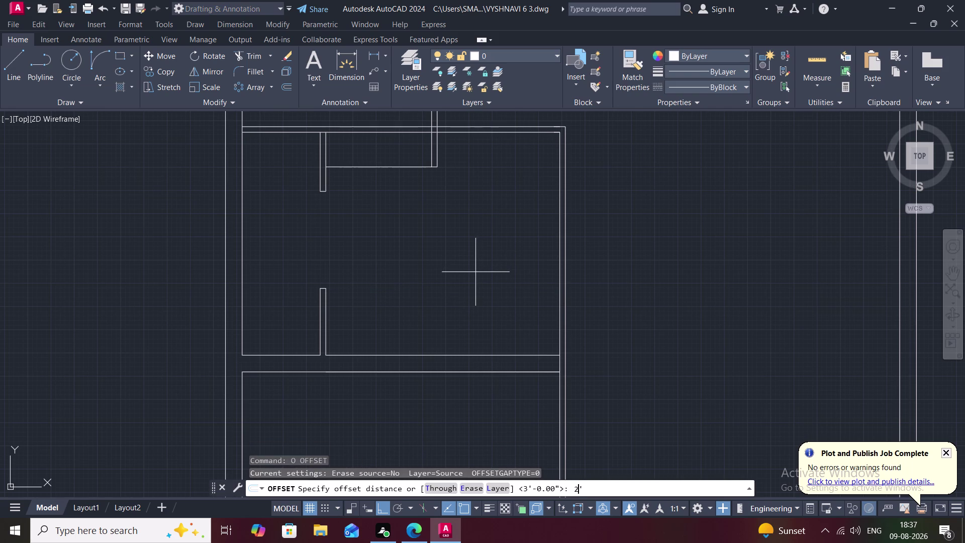
Offset the room's bottom and right wall lines 2' inward.
key(space)
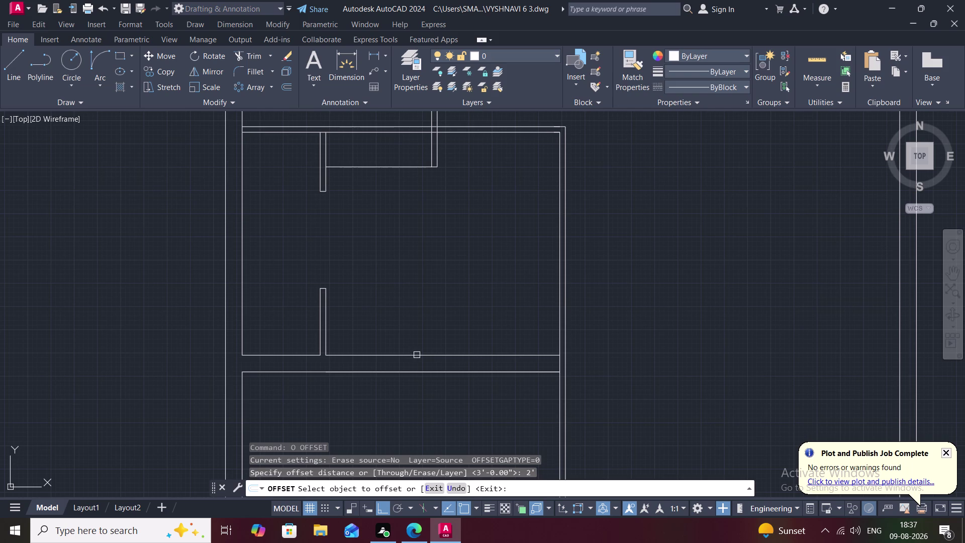
click(417, 355)
click(417, 313)
click(559, 239)
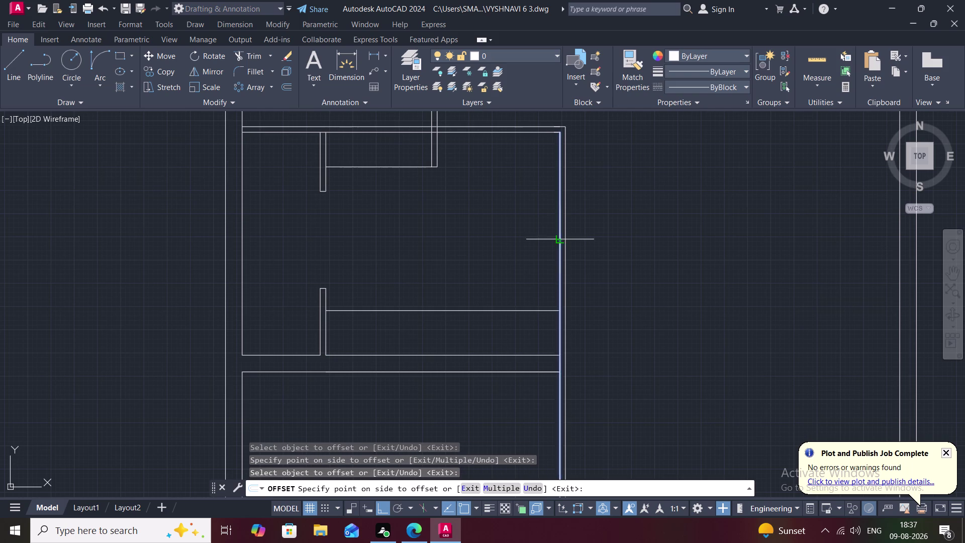
click(543, 239)
key(Escape)
Trim the overhanging line ends where the two offset lines meet.
key(t)
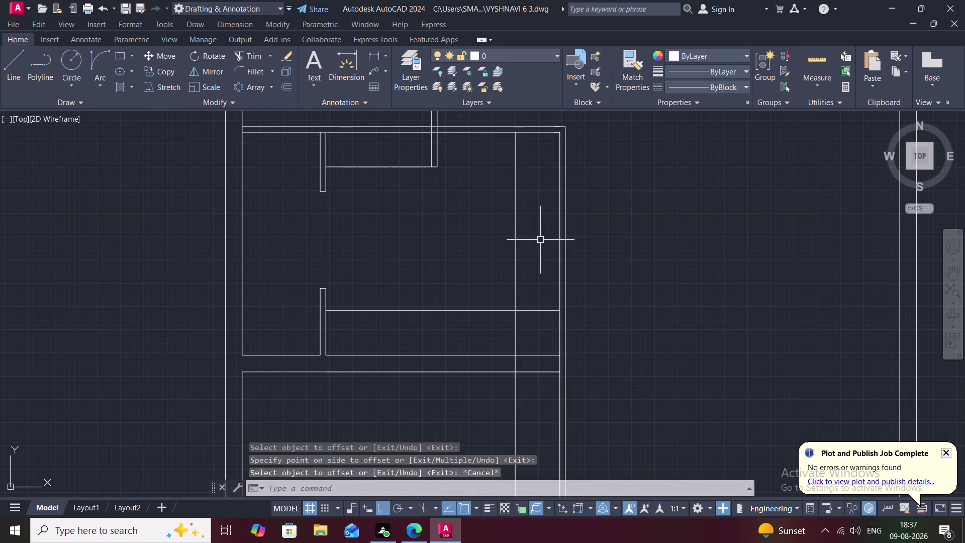
text(R)
key(space)
drag(537, 262, 537, 262)
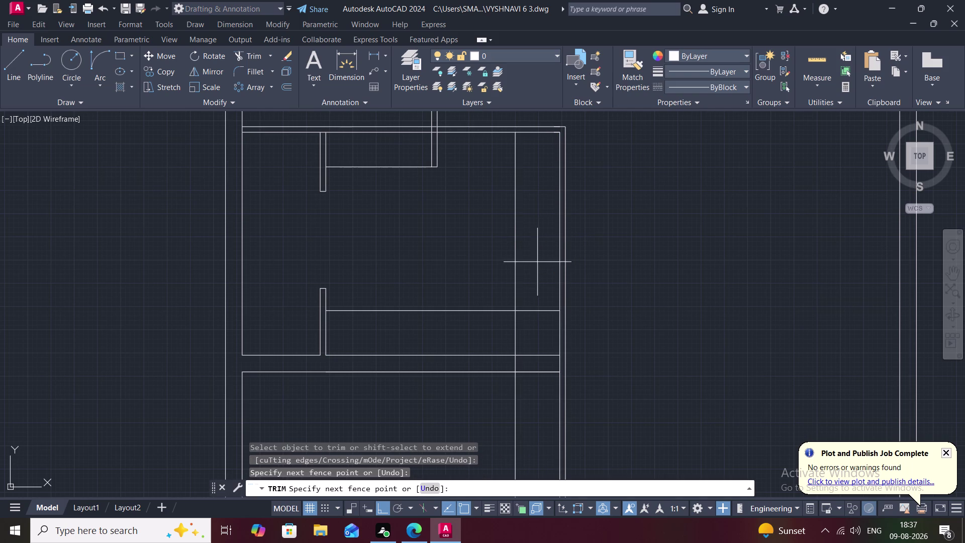
drag(537, 262, 509, 332)
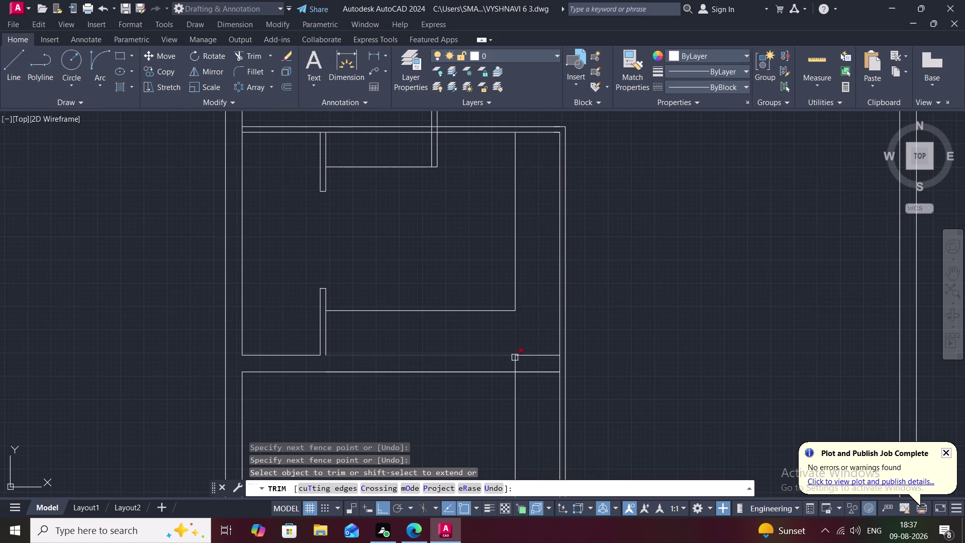
click(515, 364)
click(516, 390)
Trim wall segments to cut an opening in the lower room's top wall.
scroll(down, 3)
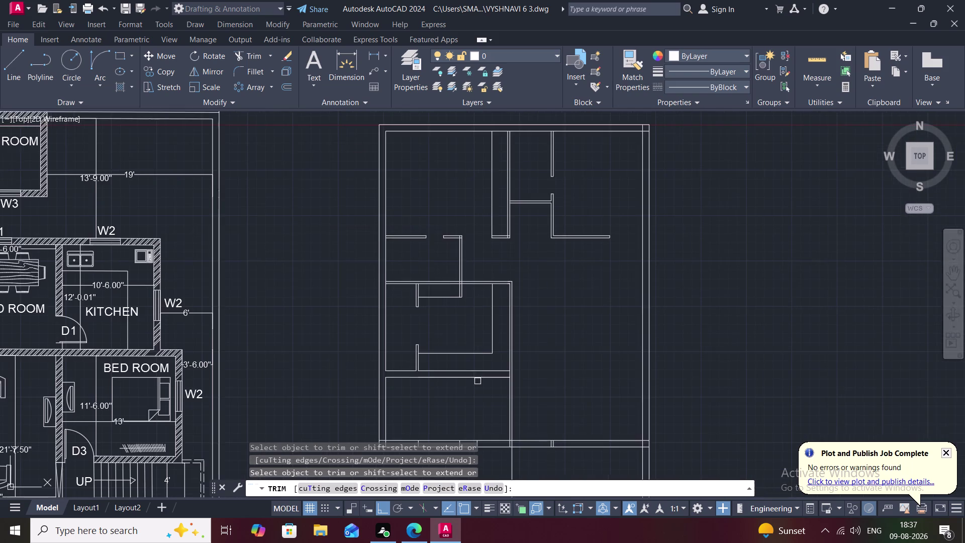
middle_drag(478, 381, 473, 355)
middle_drag(468, 363, 482, 397)
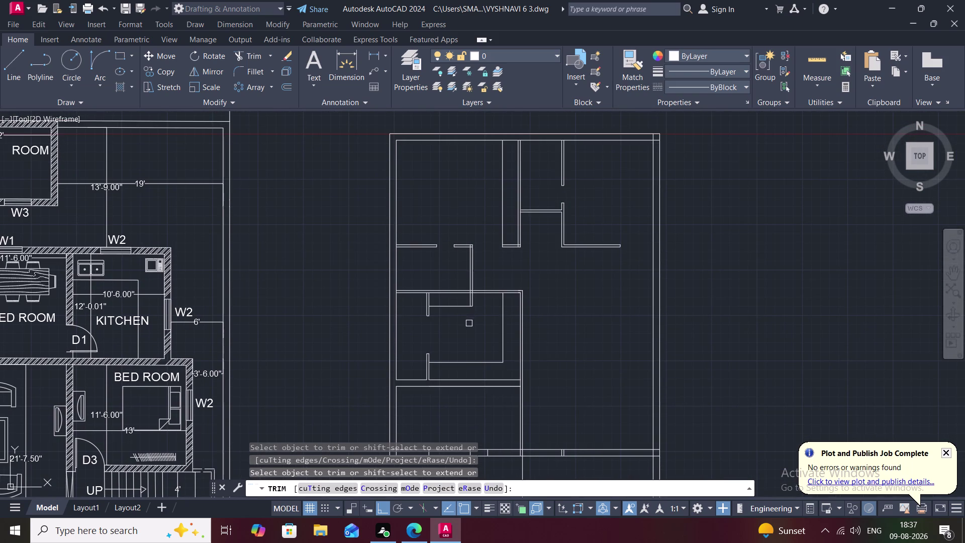
key(Escape)
text(EX)
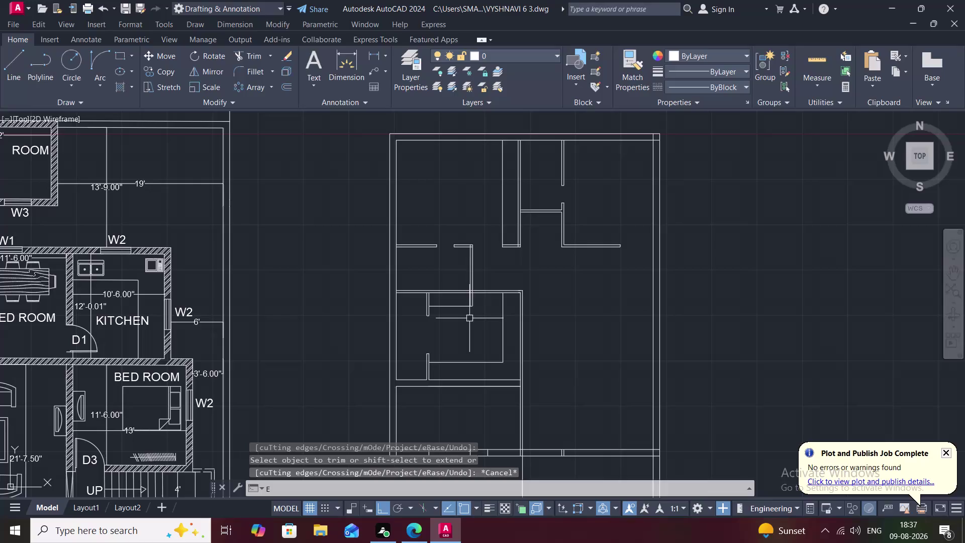
key(space)
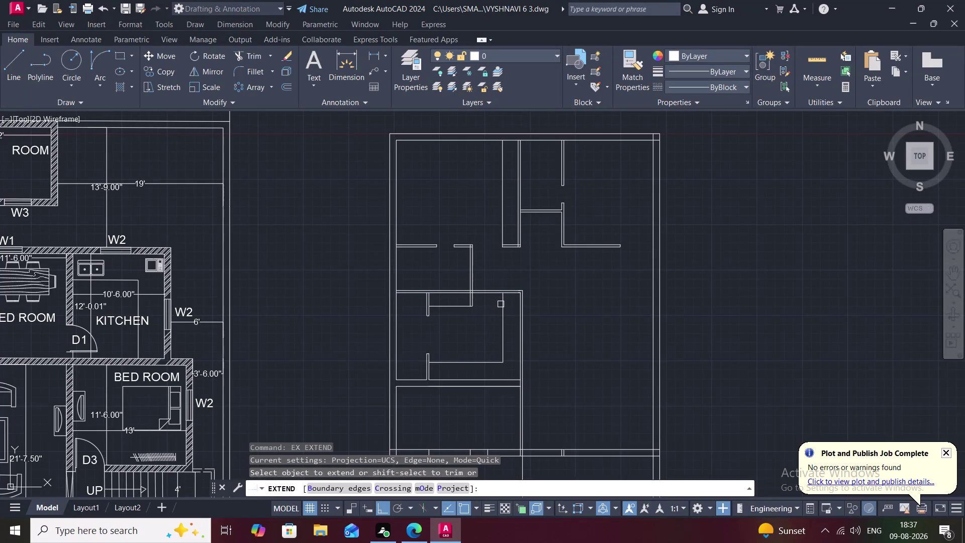
click(502, 304)
key(Escape)
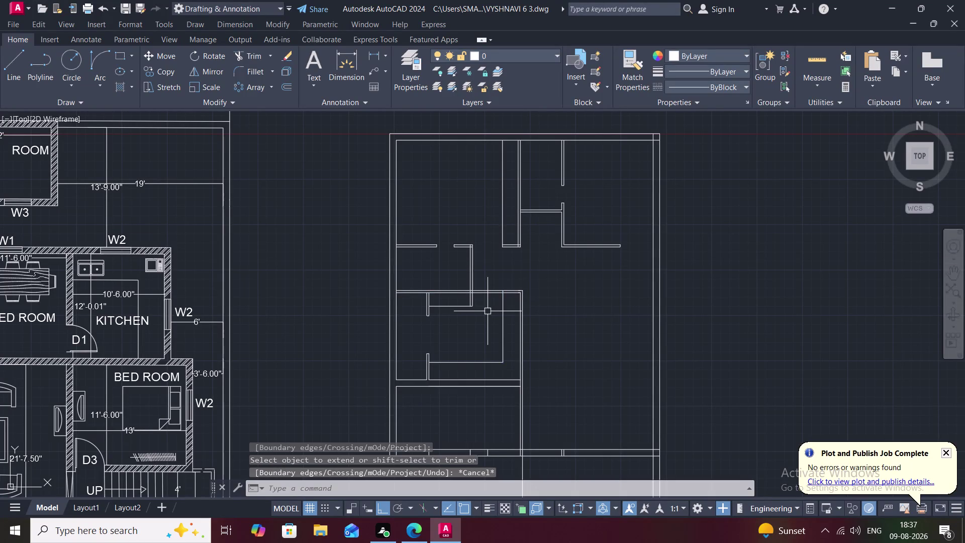
text(TR)
key(space)
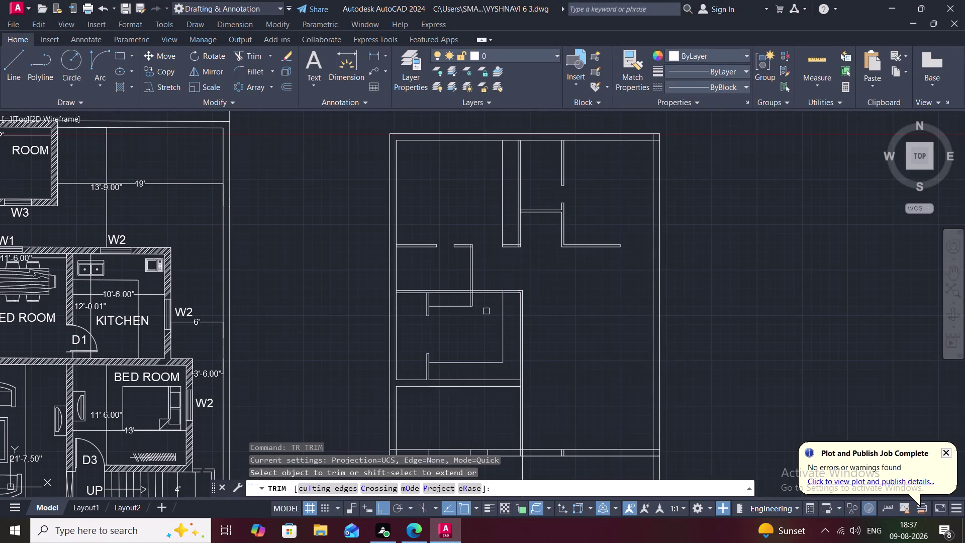
click(486, 295)
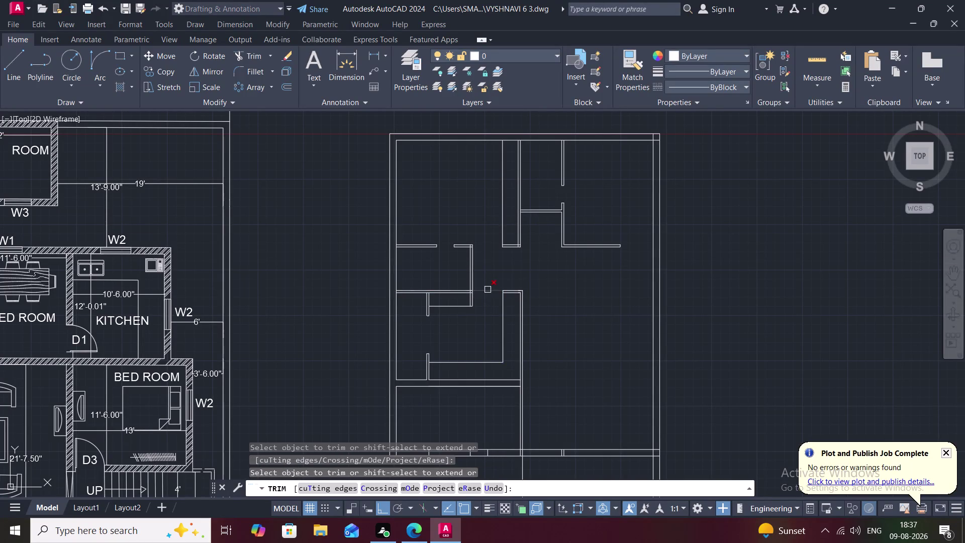
click(487, 290)
Trim excess line ends at the wall junctions and corners.
scroll(up, 3)
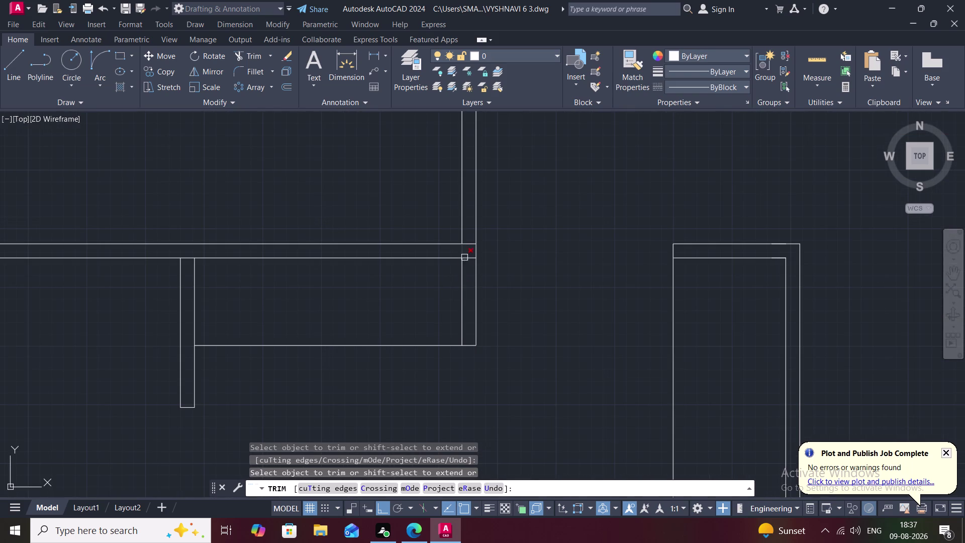
click(467, 259)
click(459, 250)
scroll(up, 3)
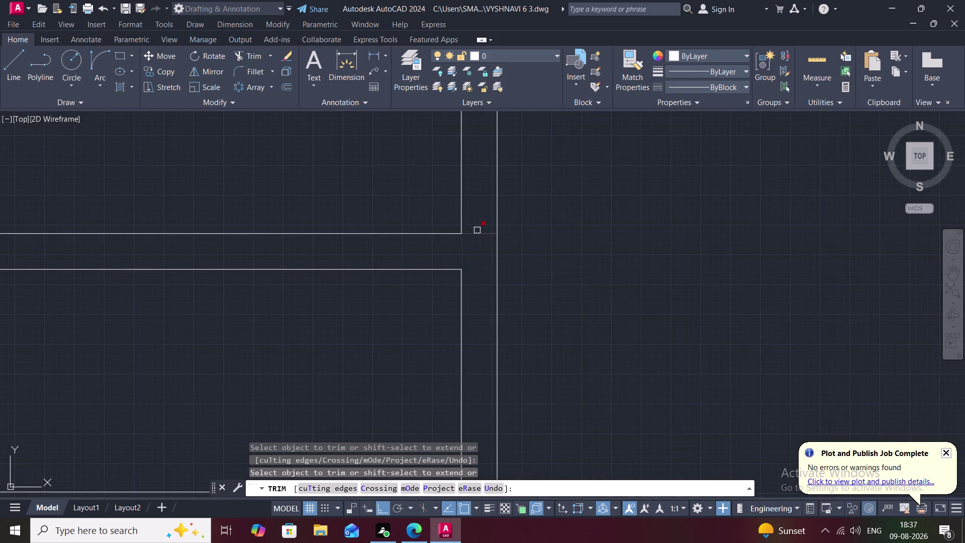
click(476, 232)
scroll(down, 3)
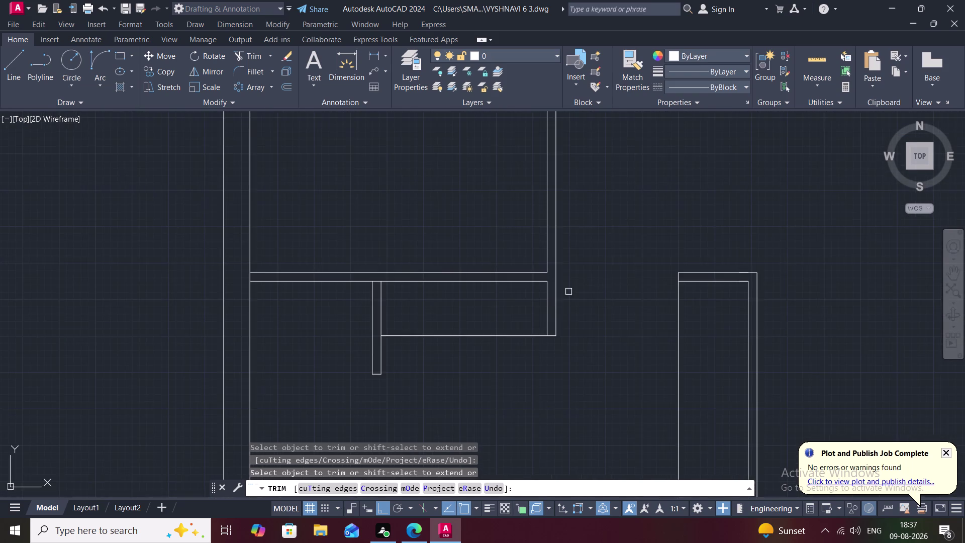
scroll(down, 3)
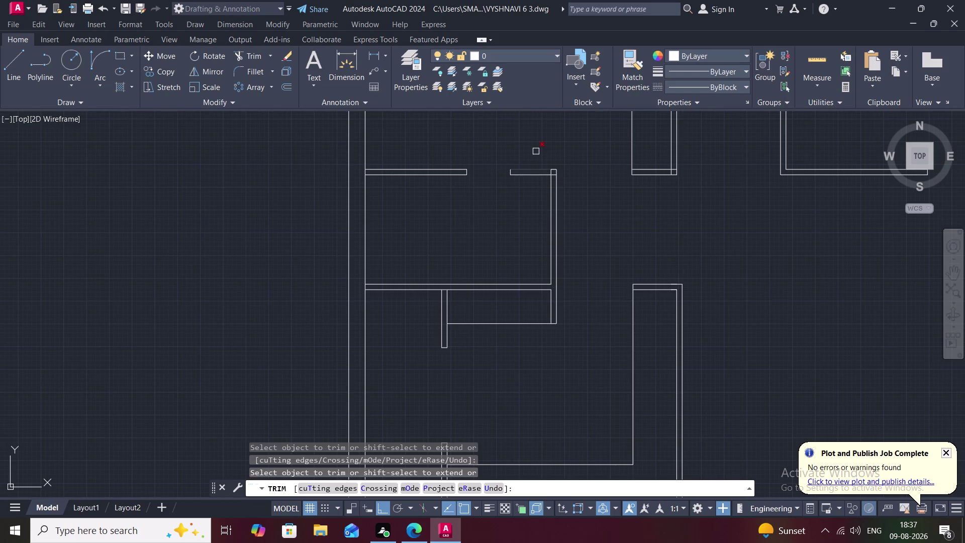
scroll(up, 3)
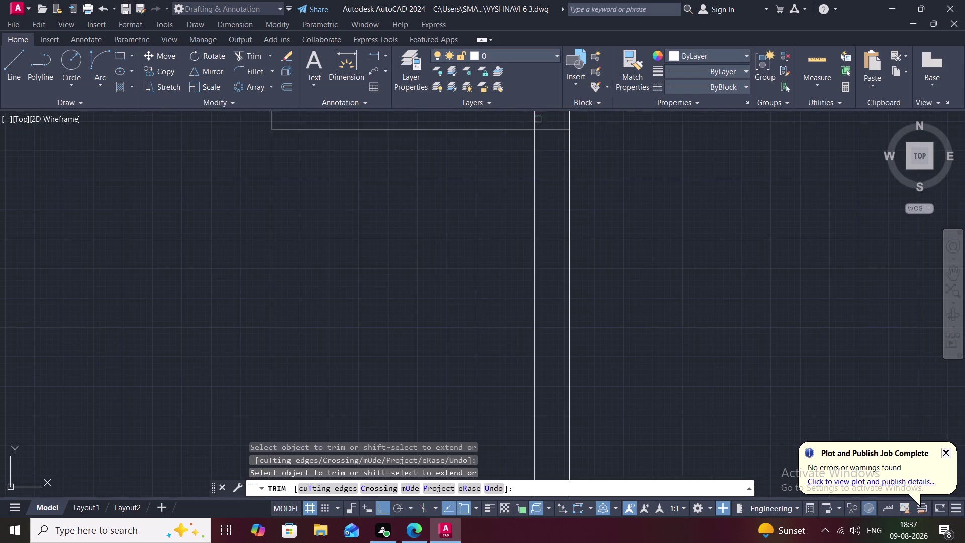
drag(522, 113, 563, 148)
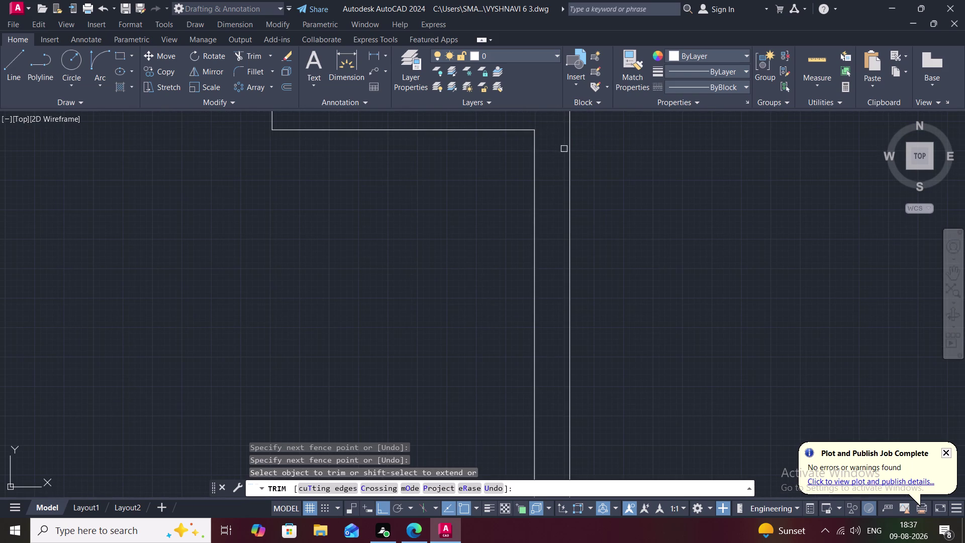
scroll(down, 3)
scroll(down, 3)
scroll(down, 3)
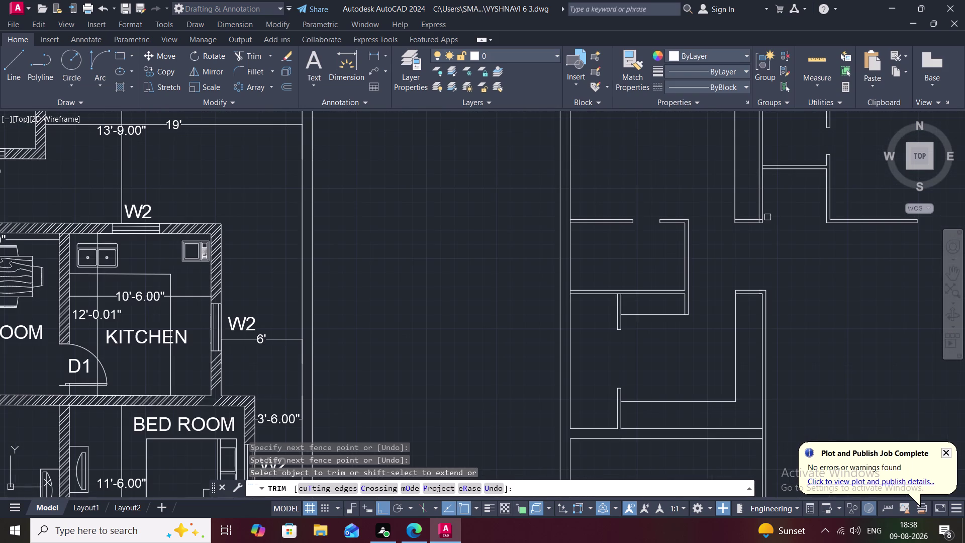
scroll(up, 3)
drag(754, 218, 751, 259)
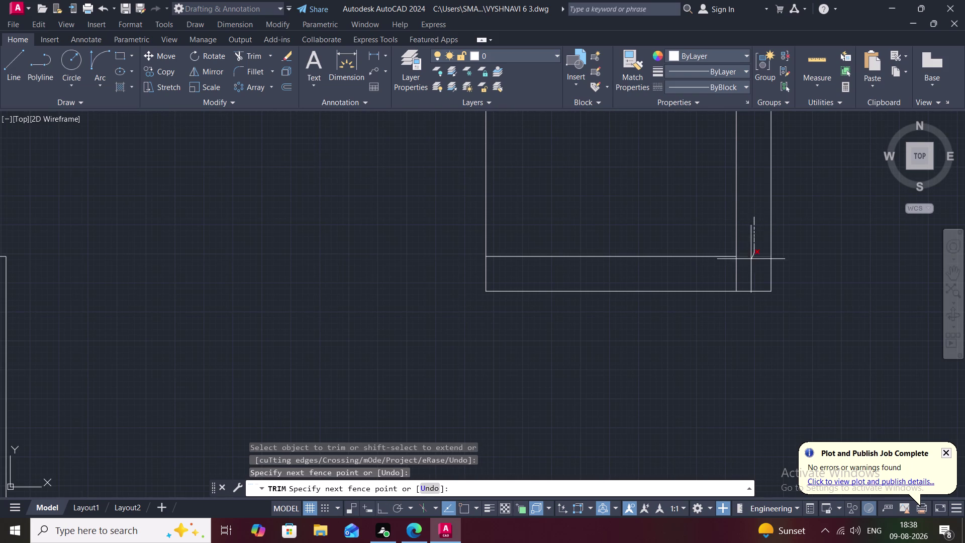
drag(752, 258, 720, 276)
Trim the remaining extra wall line segments across the double-line plan.
scroll(down, 3)
scroll(down, 3)
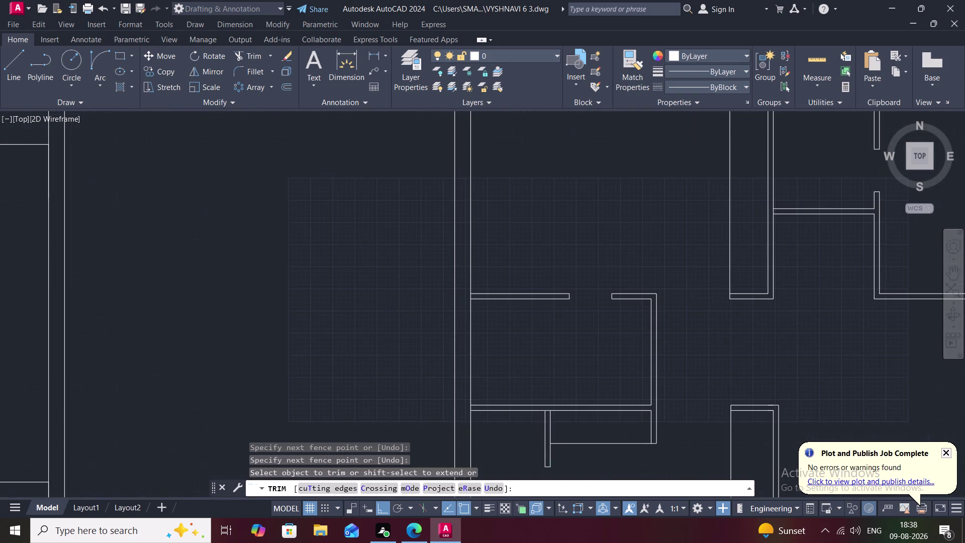
scroll(up, 3)
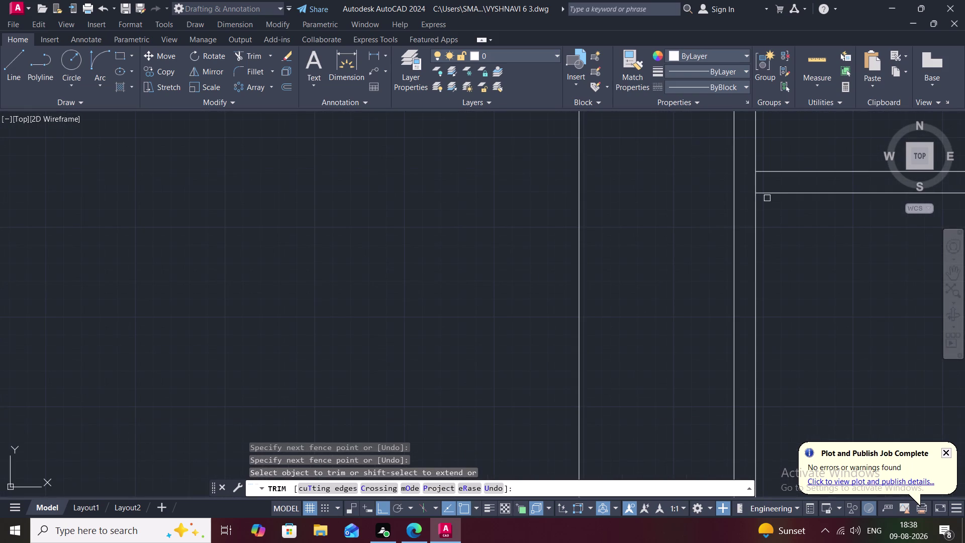
click(754, 183)
scroll(down, 3)
middle_drag(778, 250, 746, 249)
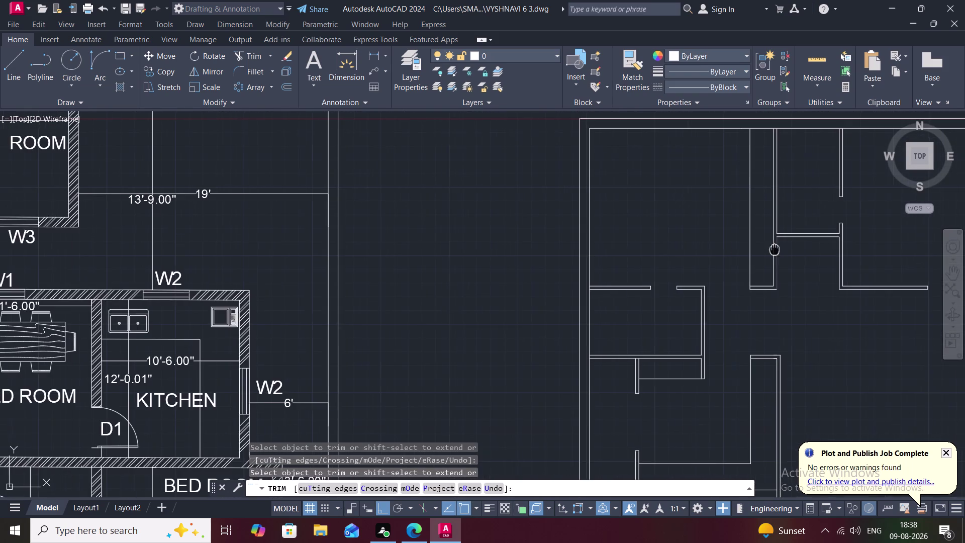
middle_drag(745, 250, 687, 253)
scroll(down, 3)
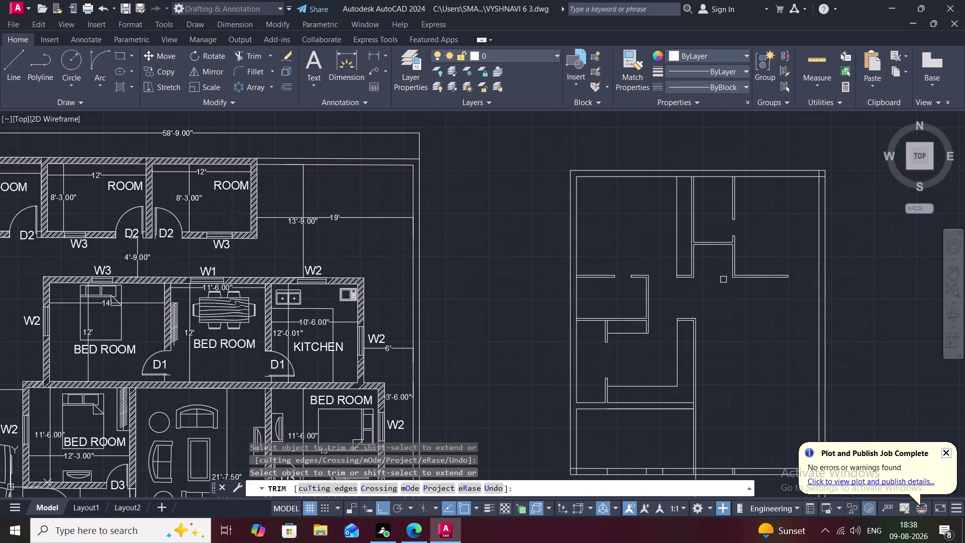
scroll(down, 3)
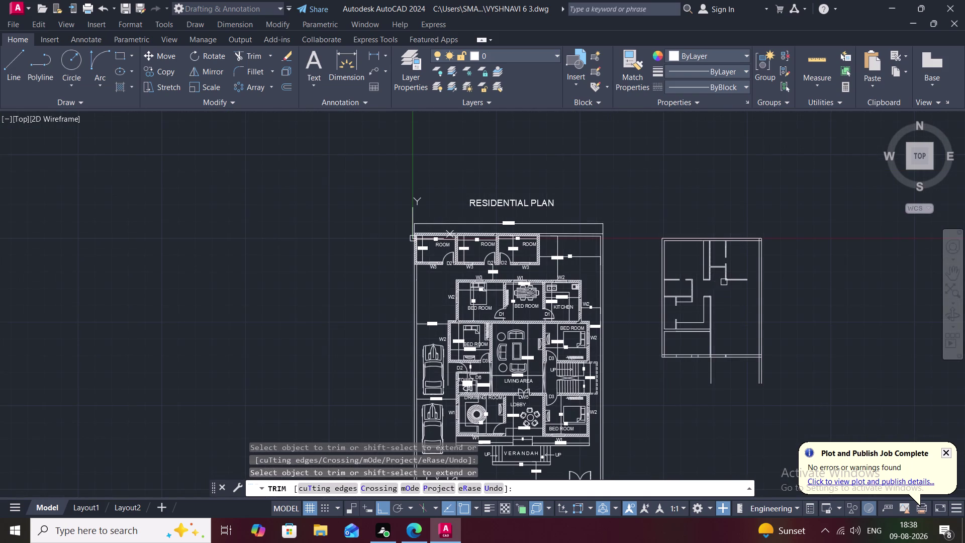
scroll(up, 3)
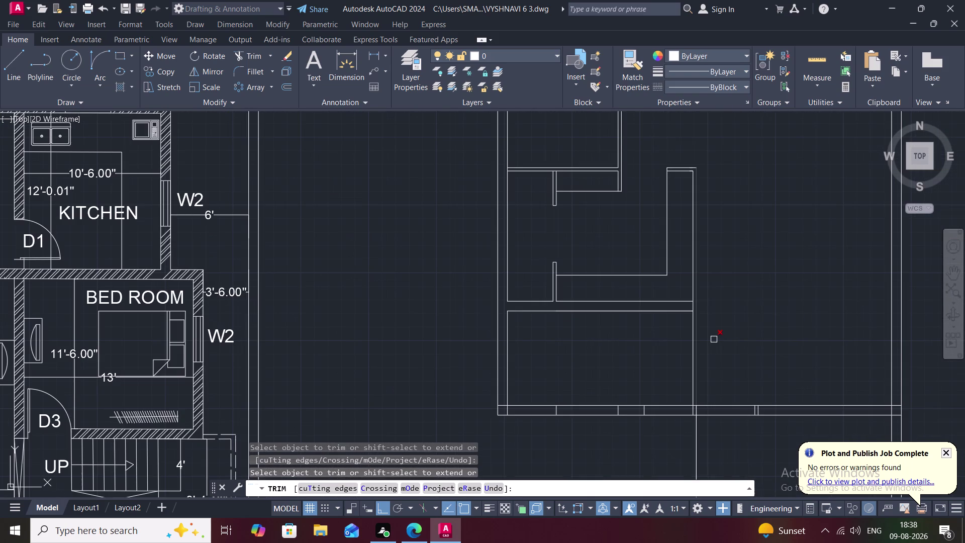
click(690, 353)
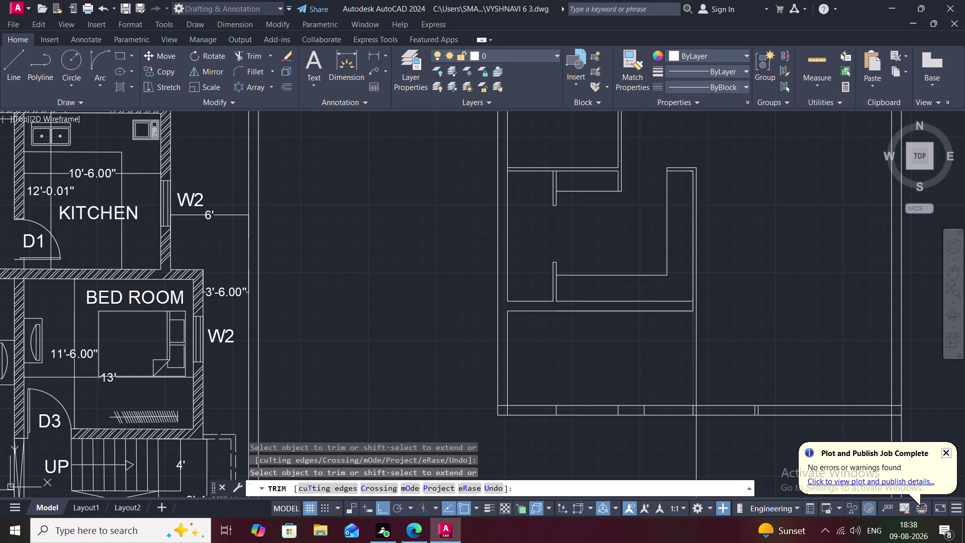
scroll(up, 3)
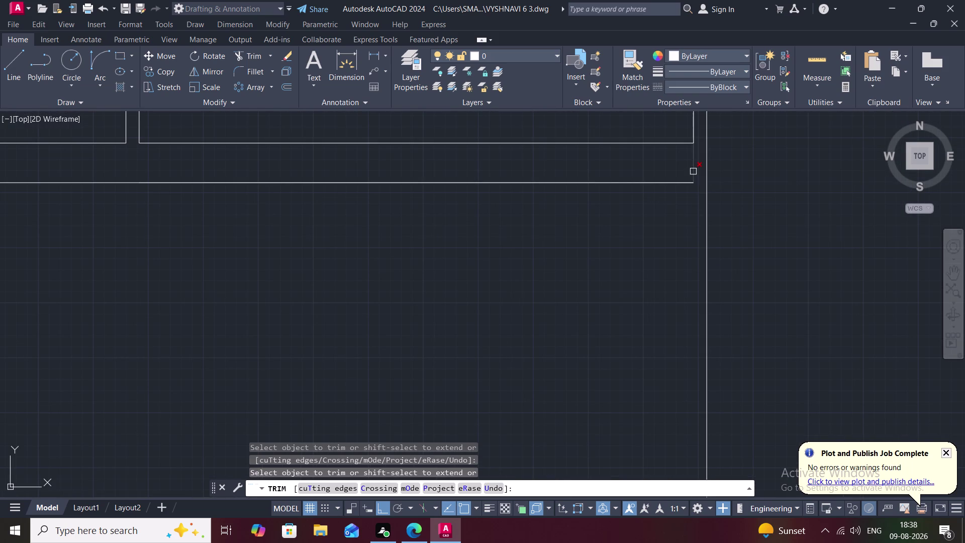
click(693, 171)
Offset the outer vertical wall line 9" to the inner side.
key(Escape)
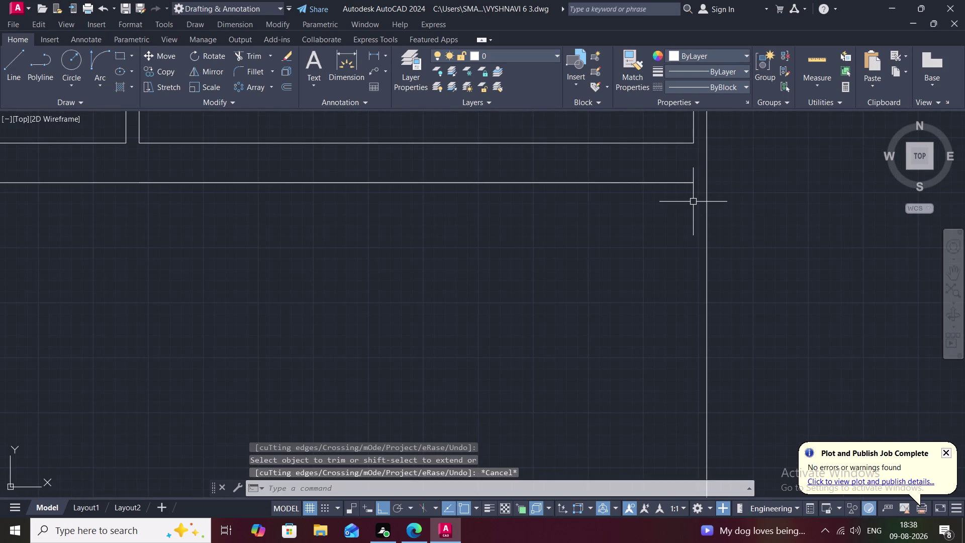
key(o)
key(space)
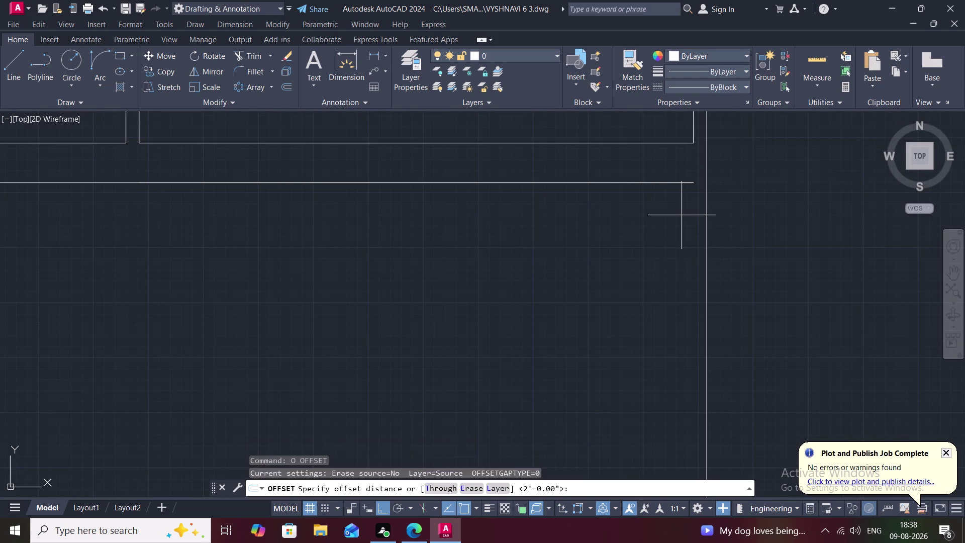
key(9)
text(")
key(space)
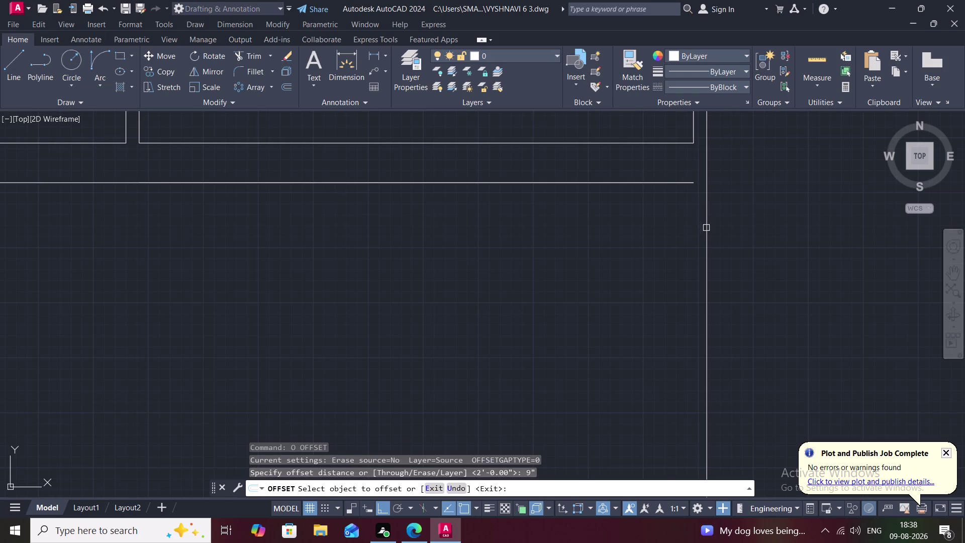
click(706, 228)
click(625, 276)
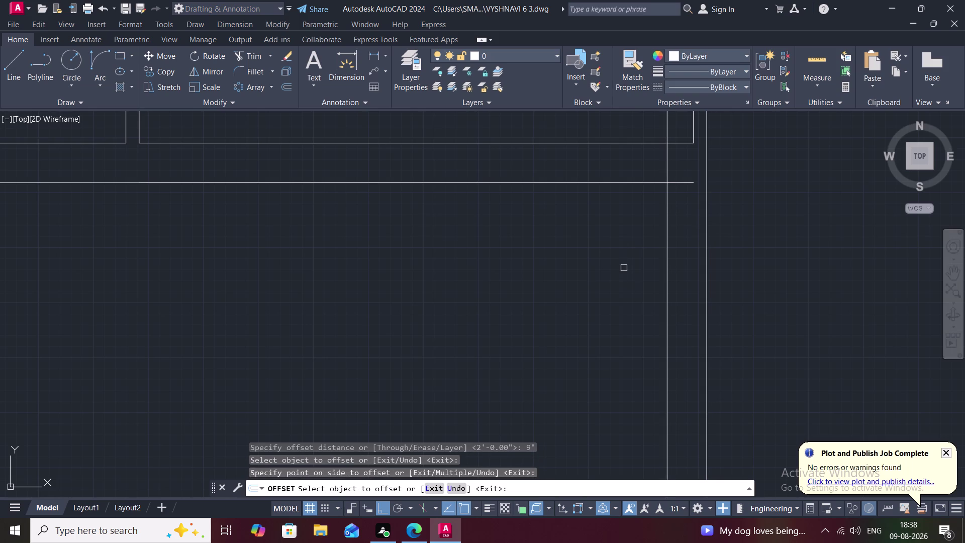
key(Escape)
Trim the inner line and horizontal wall overlaps into a clean corner.
text(TR)
key(space)
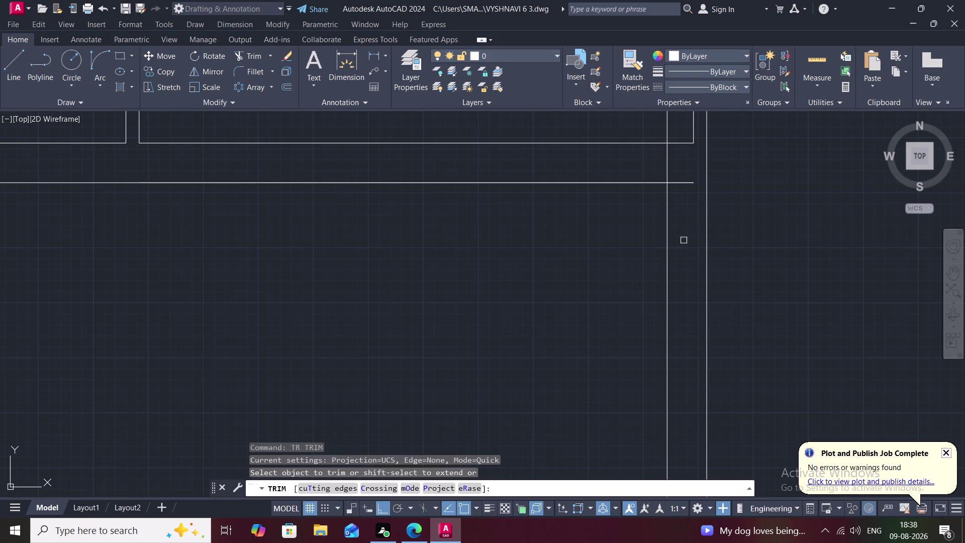
click(682, 183)
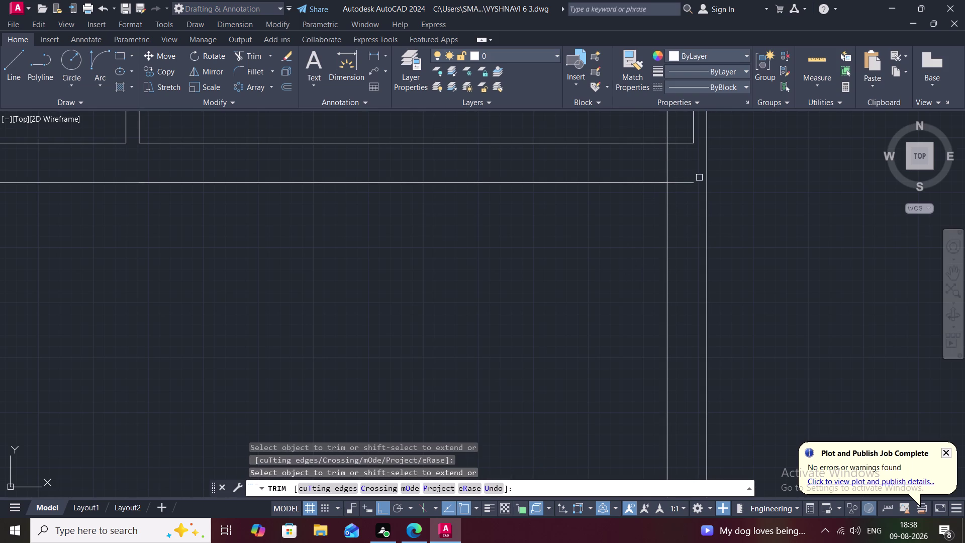
click(686, 184)
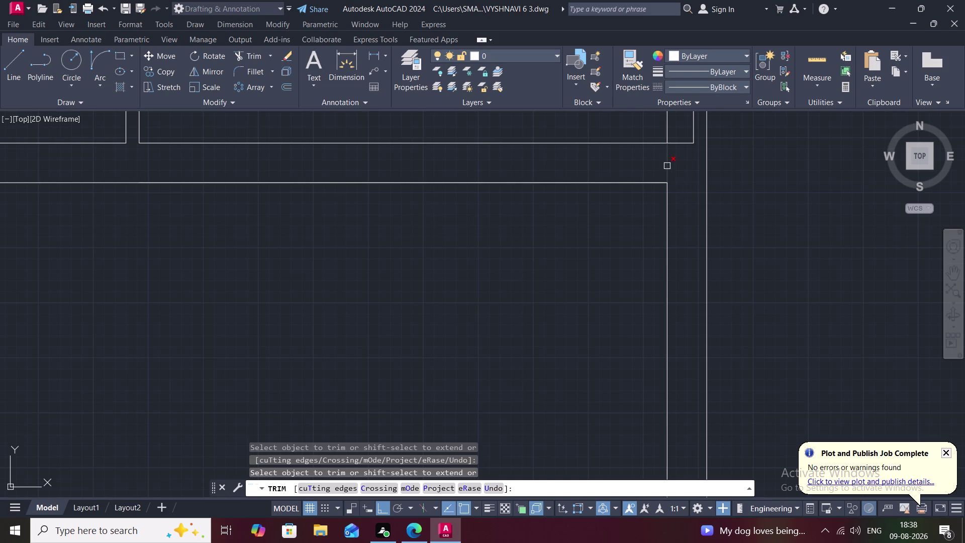
click(666, 166)
scroll(down, 3)
scroll(down, 3)
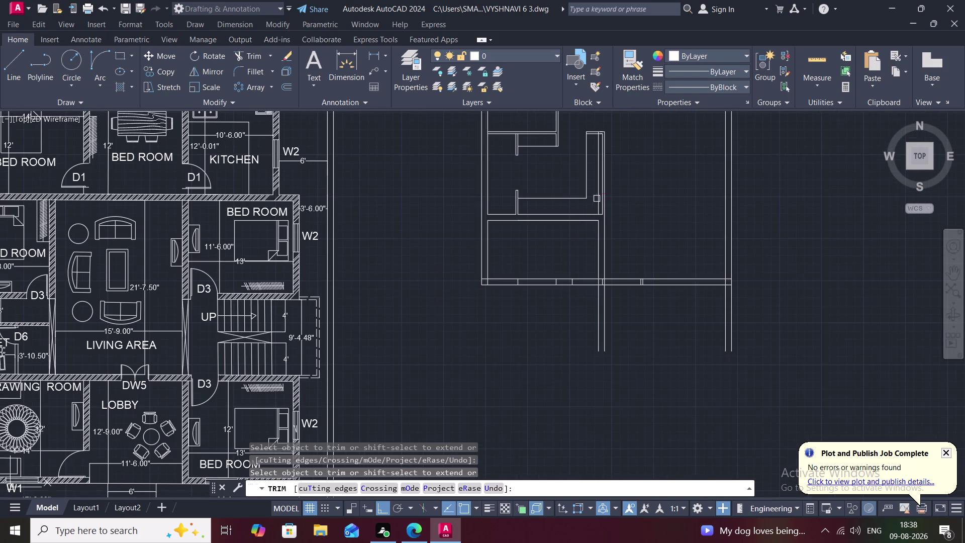
click(599, 198)
scroll(up, 3)
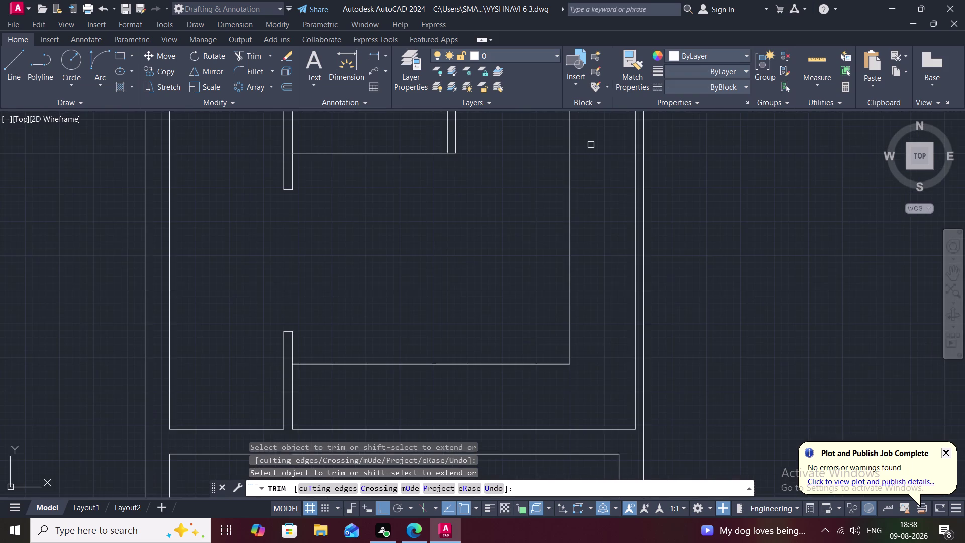
middle_drag(590, 145, 605, 288)
scroll(up, 3)
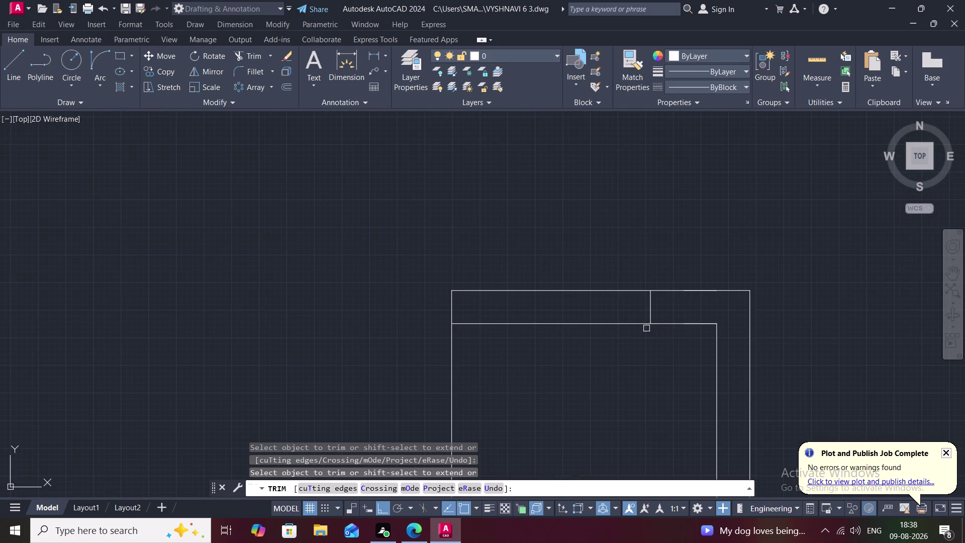
click(649, 312)
key(Escape)
Trim the left corner wall end and the first two dividers inside the bottom wall.
scroll(down, 3)
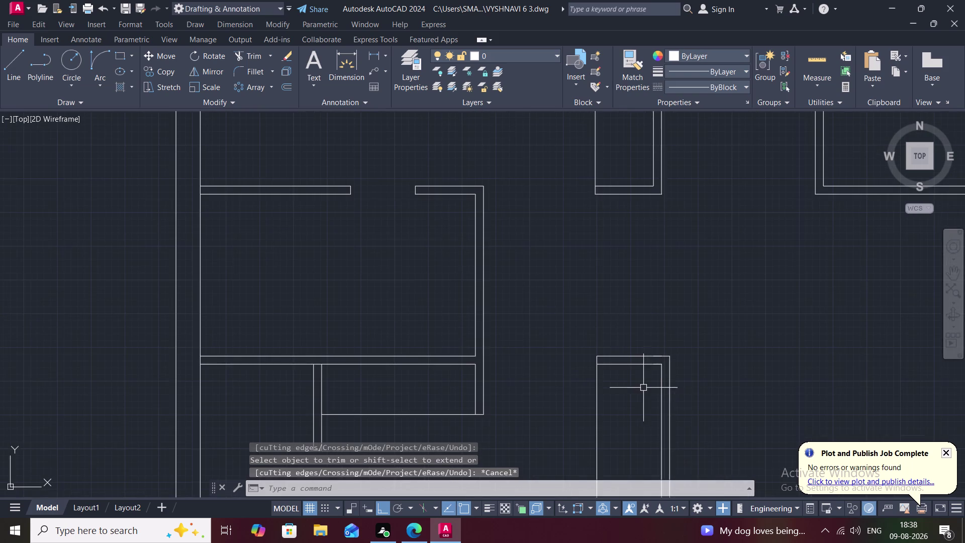
middle_drag(642, 390, 608, 186)
scroll(down, 3)
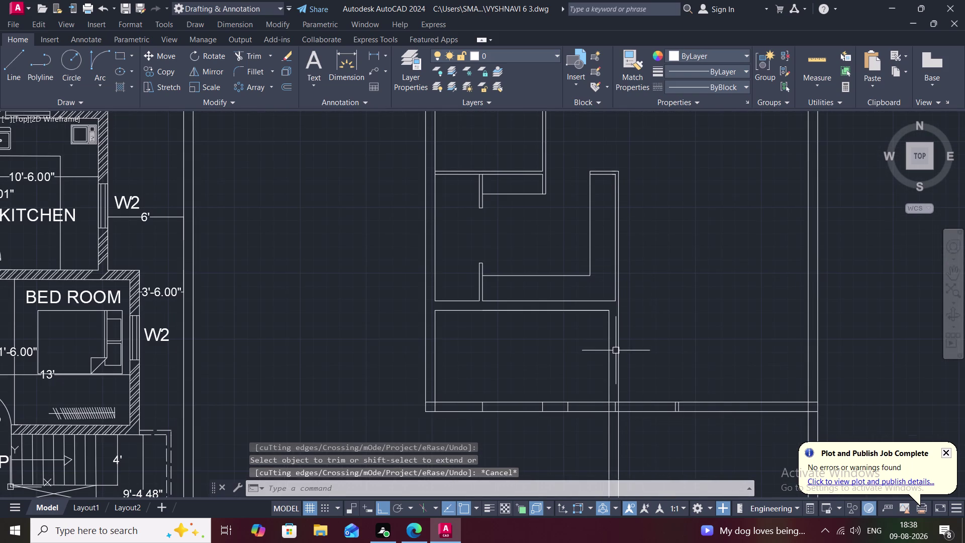
middle_drag(598, 362, 611, 274)
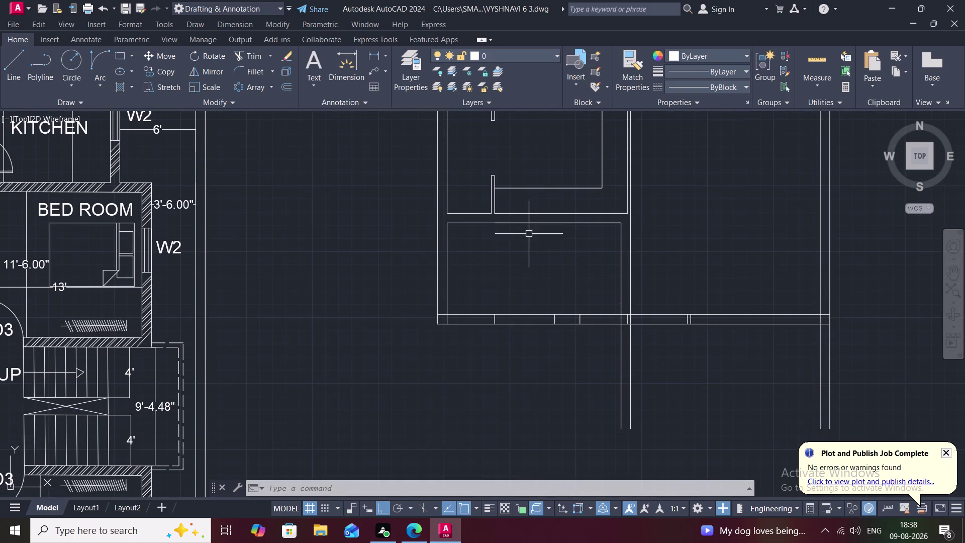
middle_drag(504, 308, 521, 273)
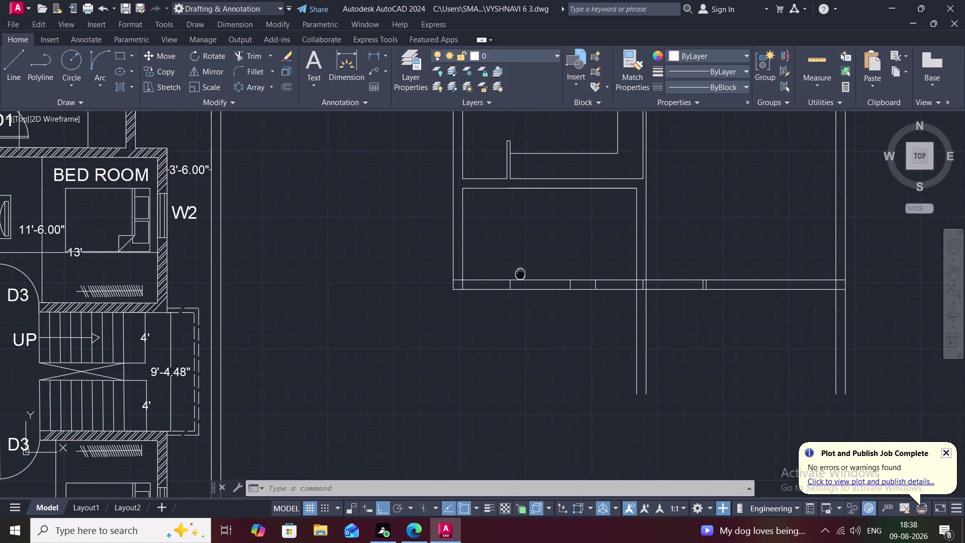
scroll(up, 3)
text(TR)
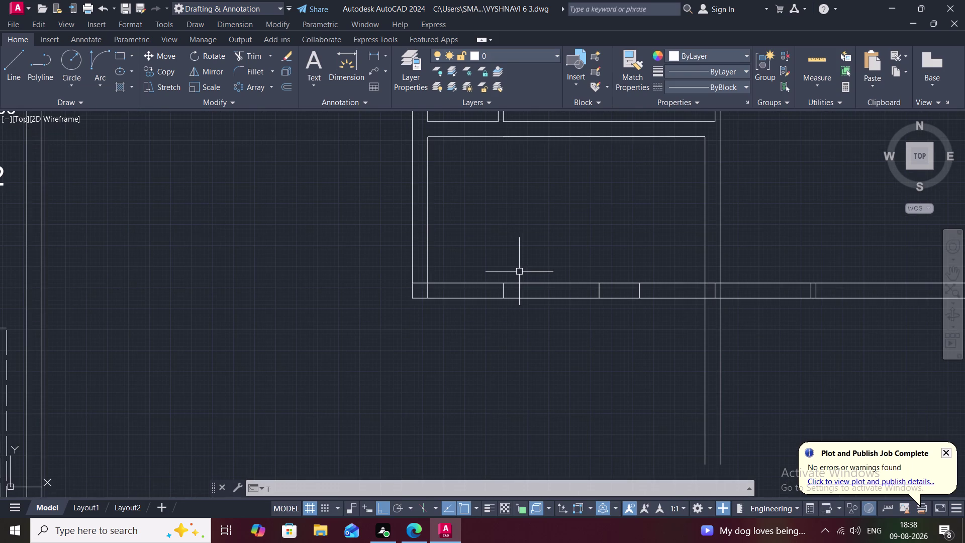
key(space)
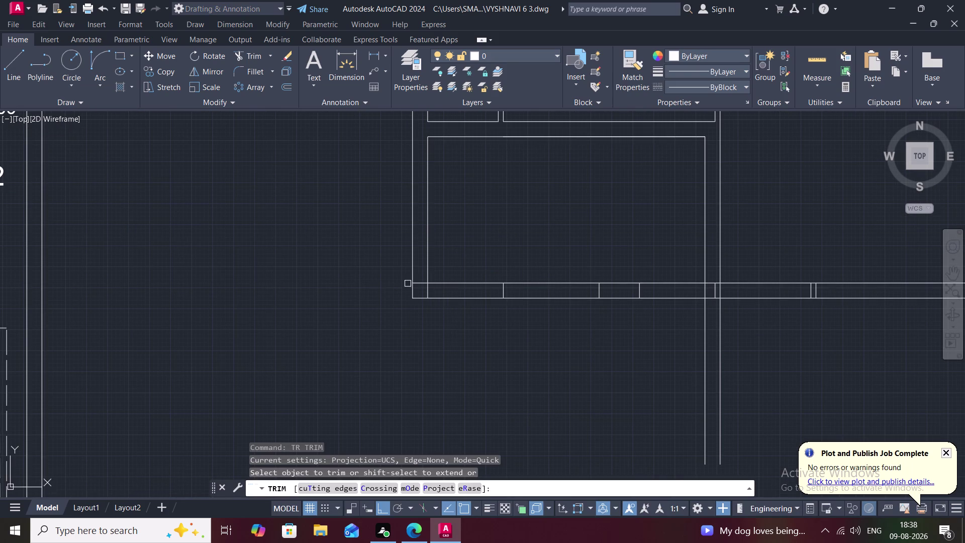
click(418, 285)
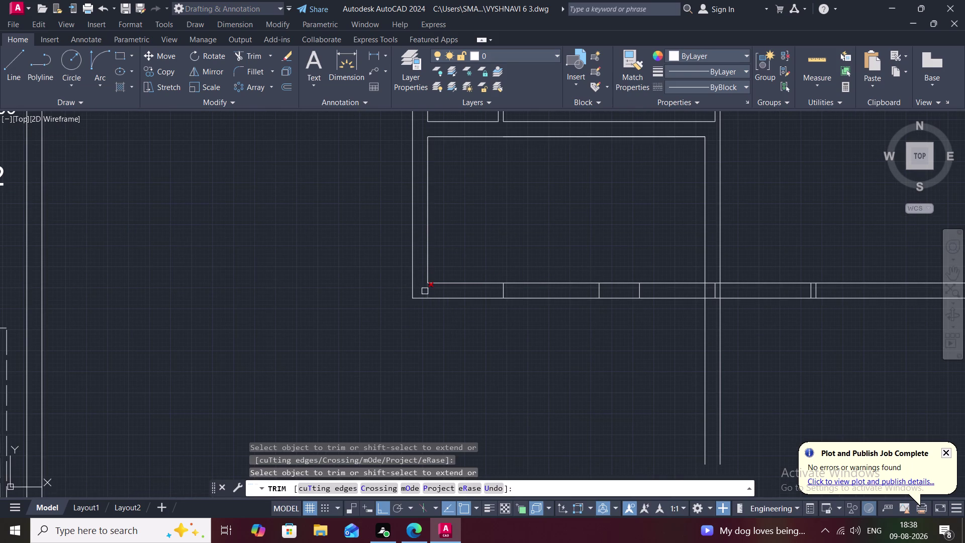
click(425, 291)
click(503, 291)
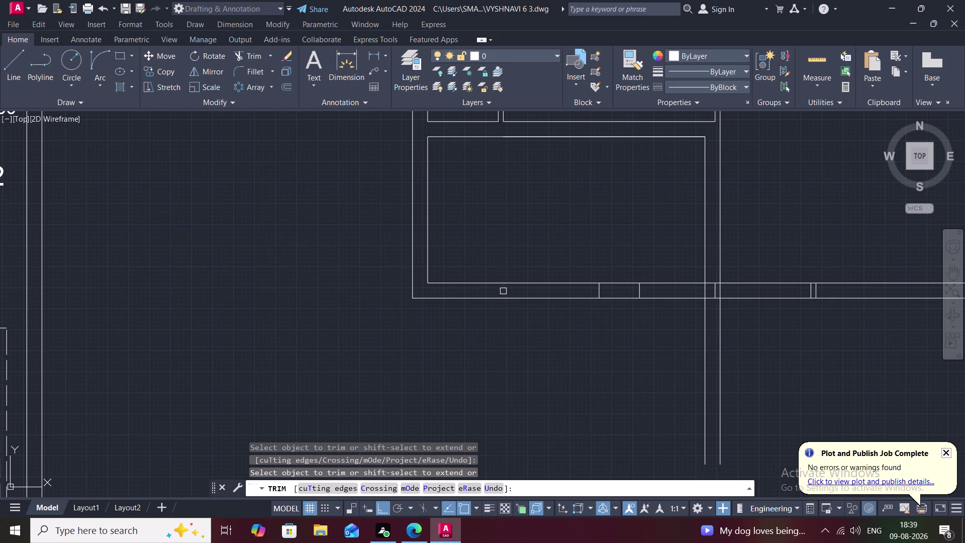
Trim the remaining bottom-wall dividers and the crossing lines at the right joint.
scroll(up, 3)
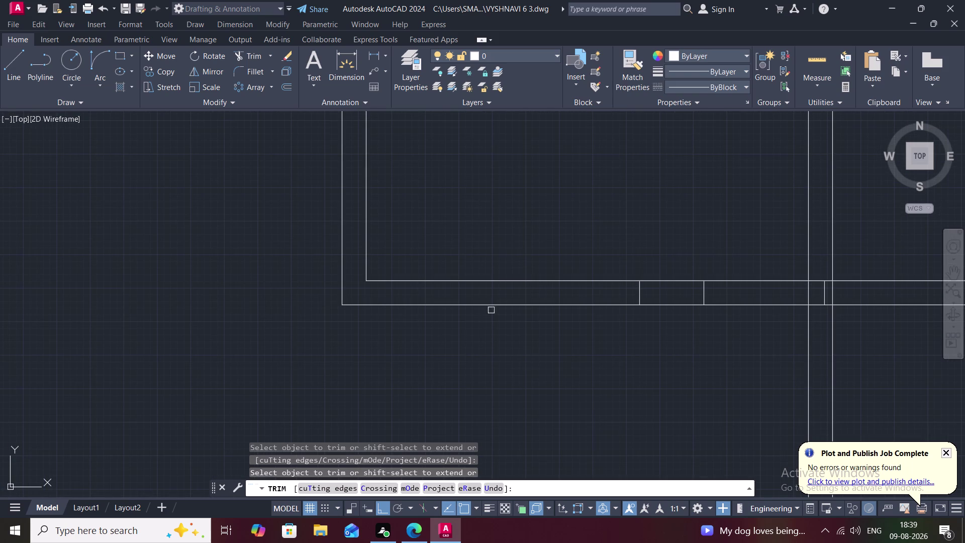
click(641, 288)
click(705, 295)
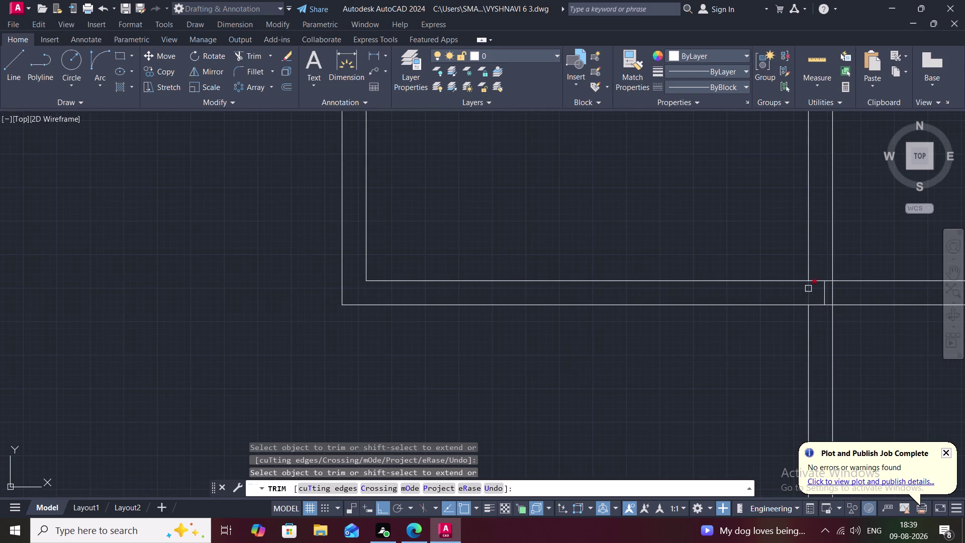
click(811, 289)
click(824, 290)
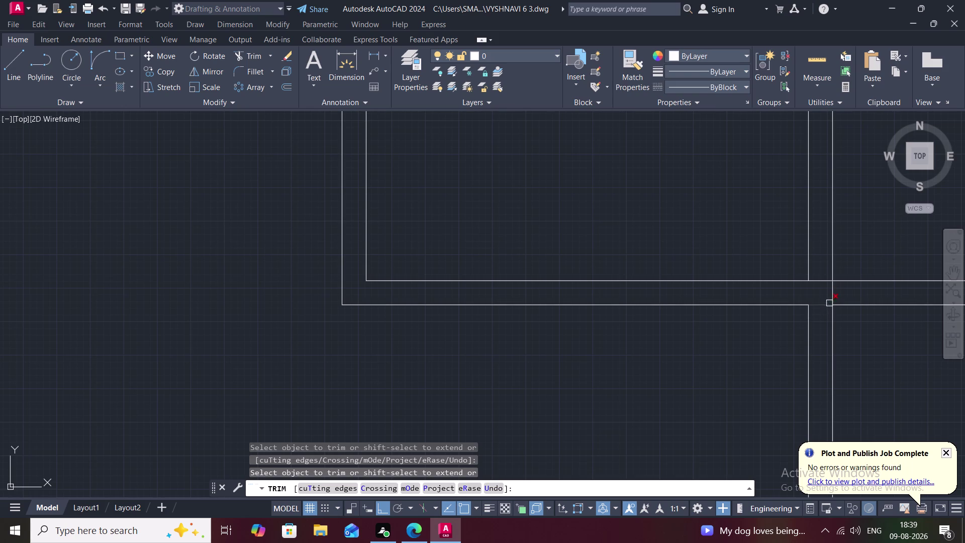
click(830, 291)
scroll(down, 3)
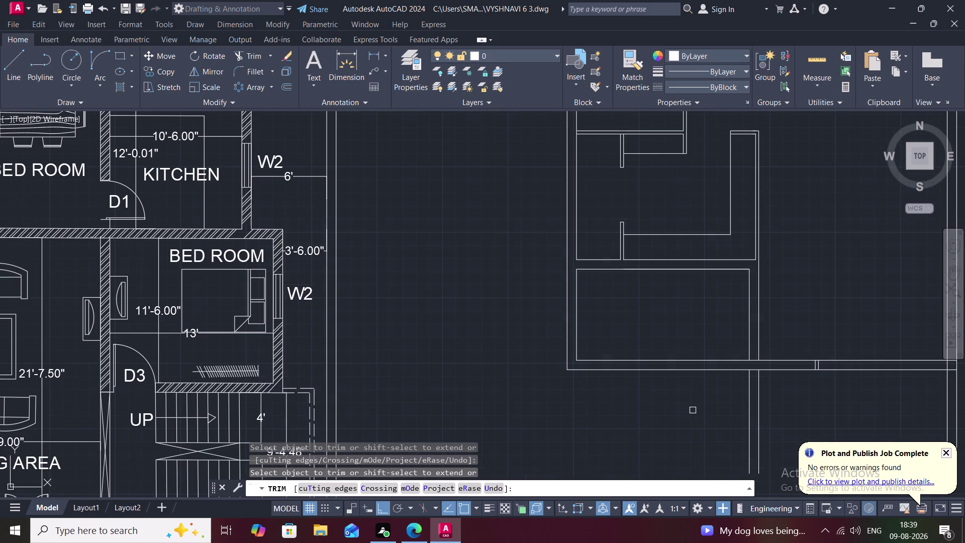
middle_drag(693, 410, 591, 404)
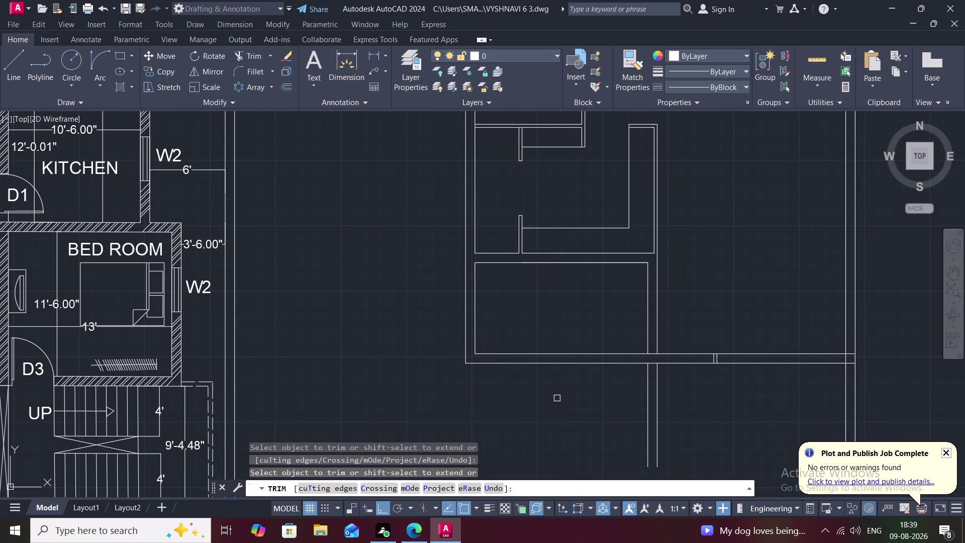
scroll(down, 3)
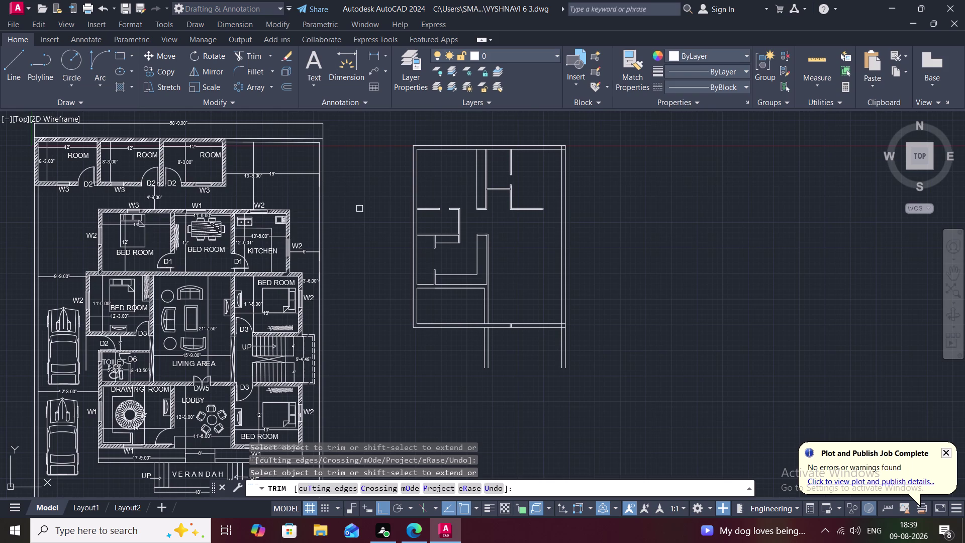
key(Escape)
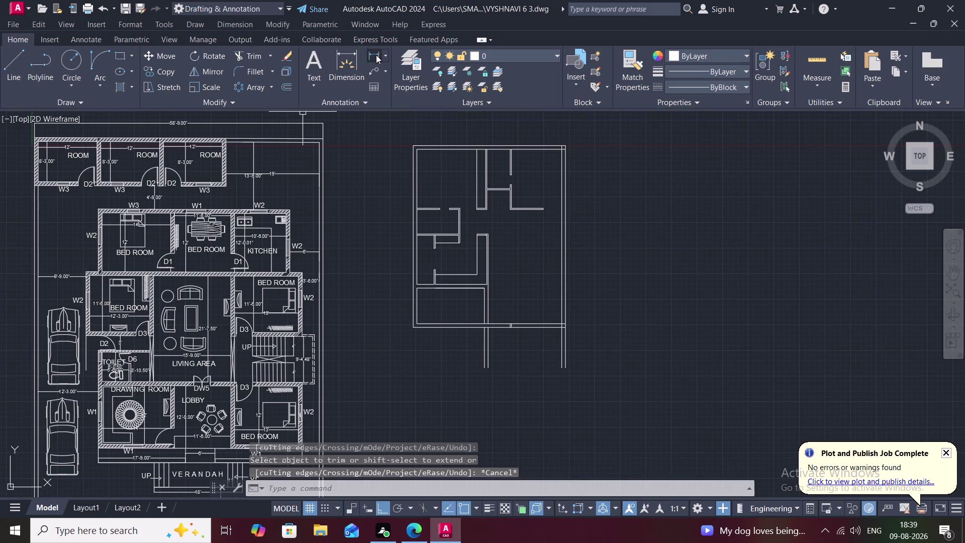
click(376, 55)
click(409, 144)
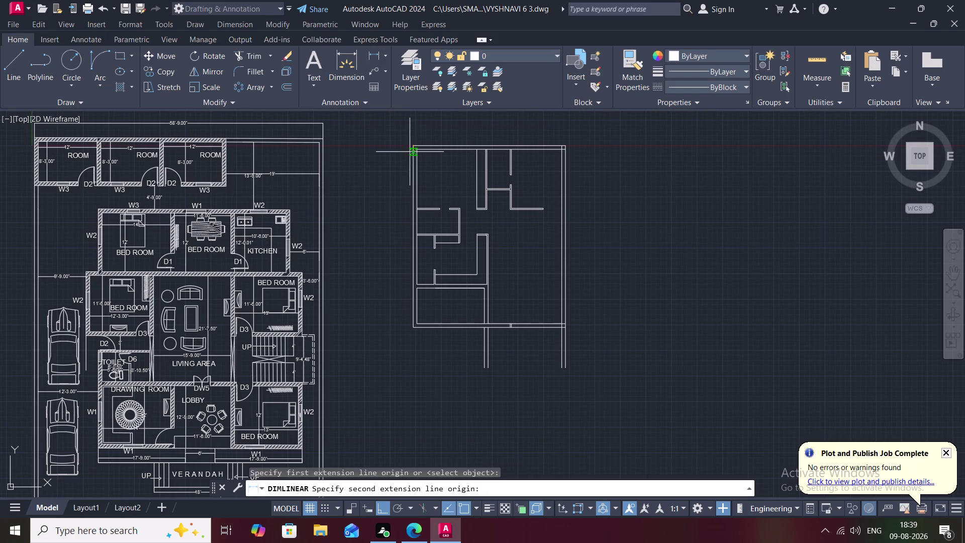
click(415, 329)
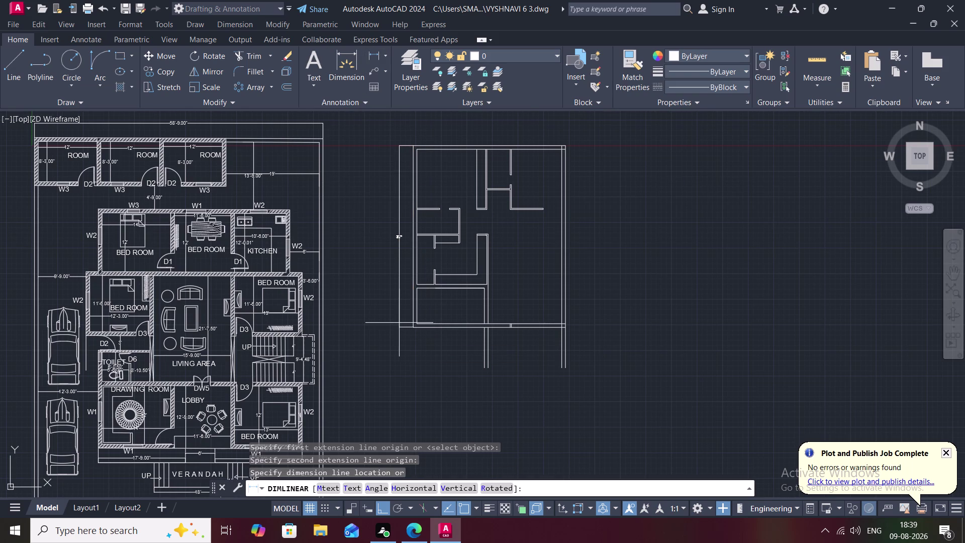
key(Escape)
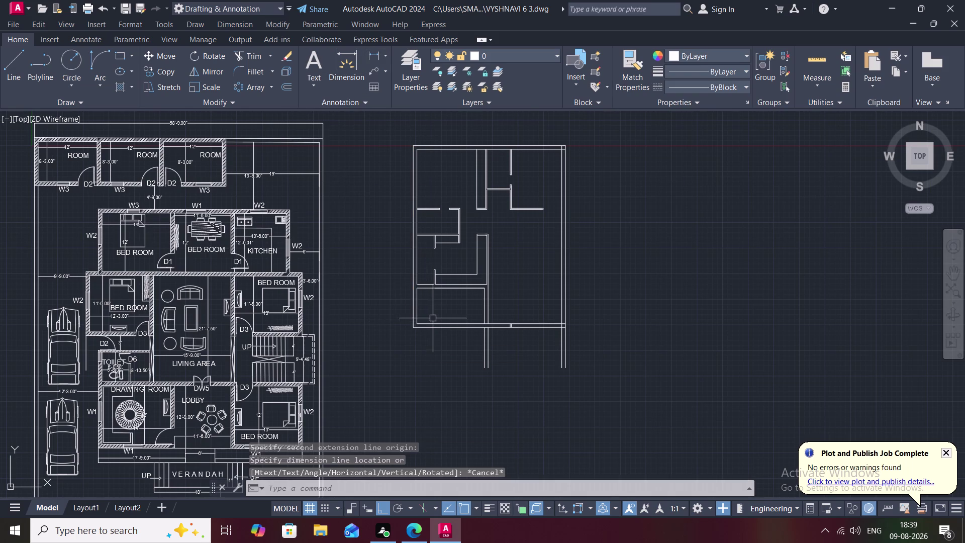
scroll(up, 3)
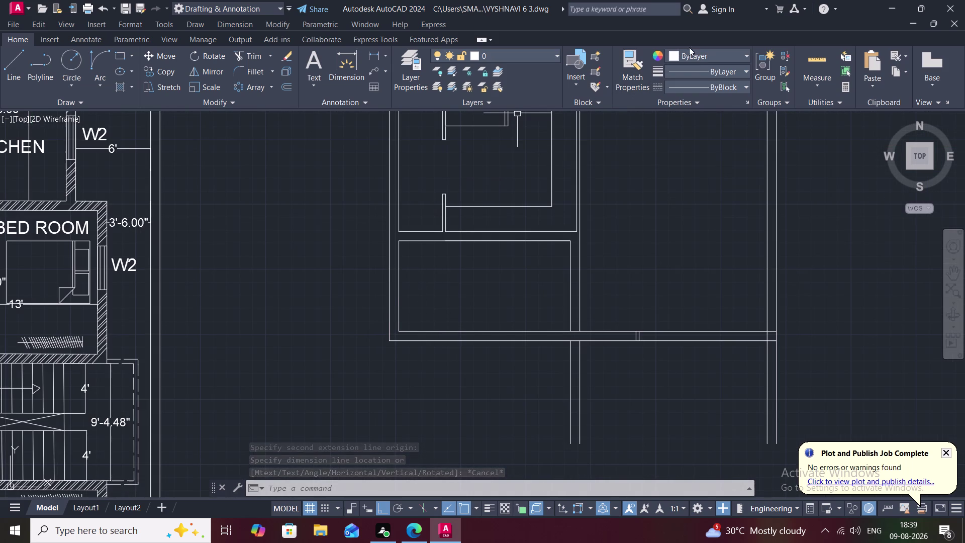
click(809, 58)
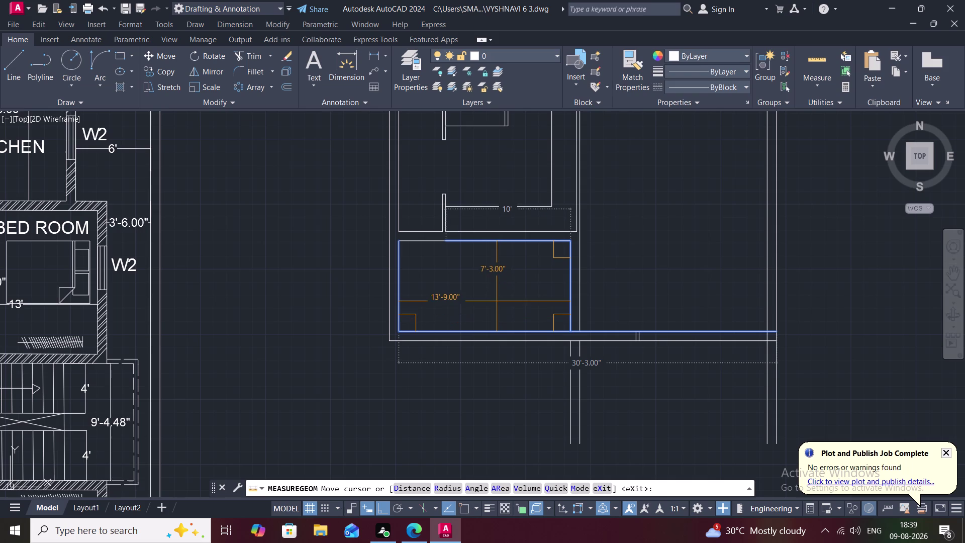
Trim two wall line segments near the lower room's left wall.
key(Escape)
key(t)
key(r)
key(space)
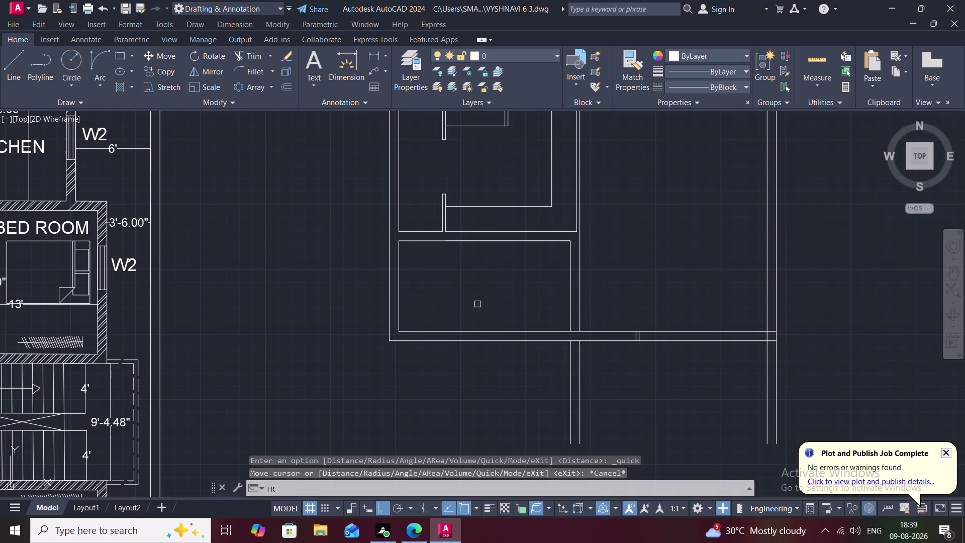
click(452, 332)
click(456, 339)
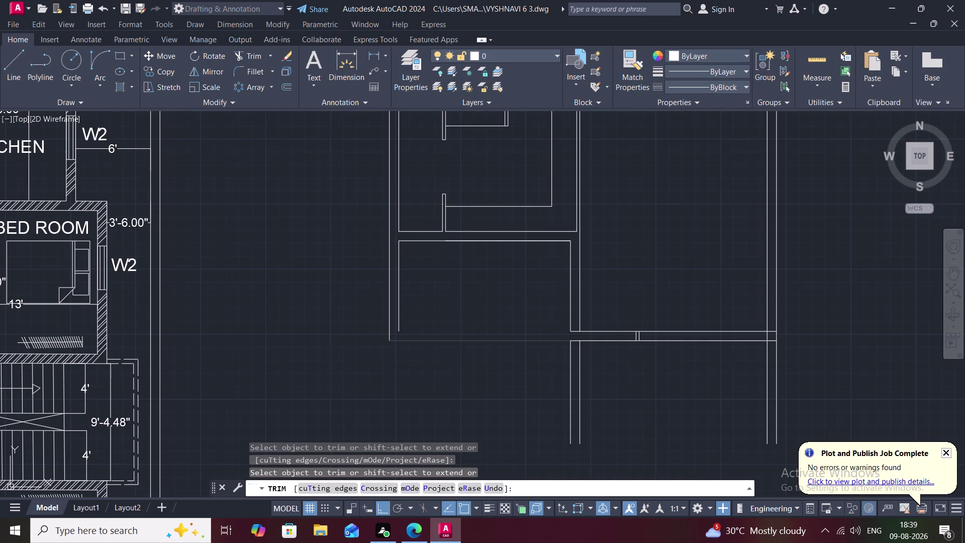
Start OFFSET, then measure the lower room at 13'-9" by 7'-3".
key(Escape)
key(o)
key(space)
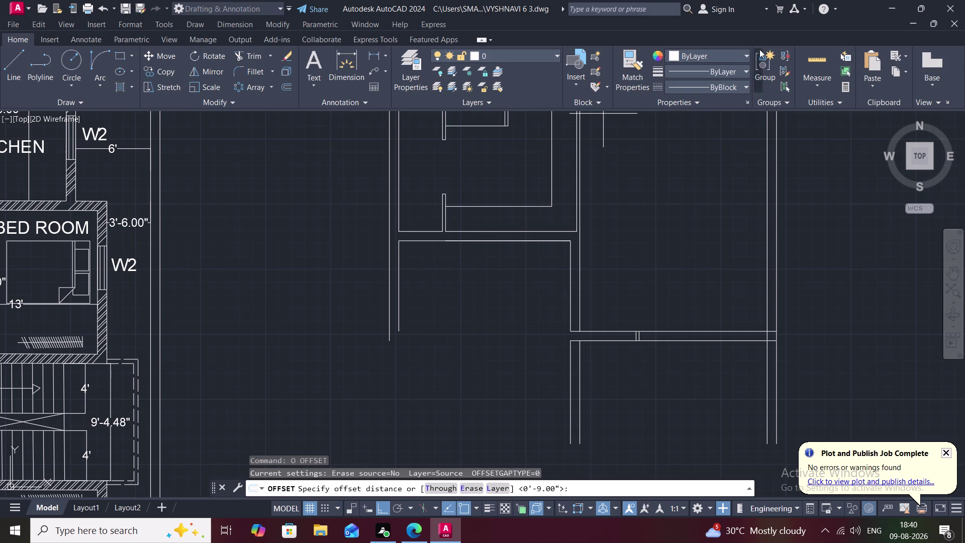
click(808, 57)
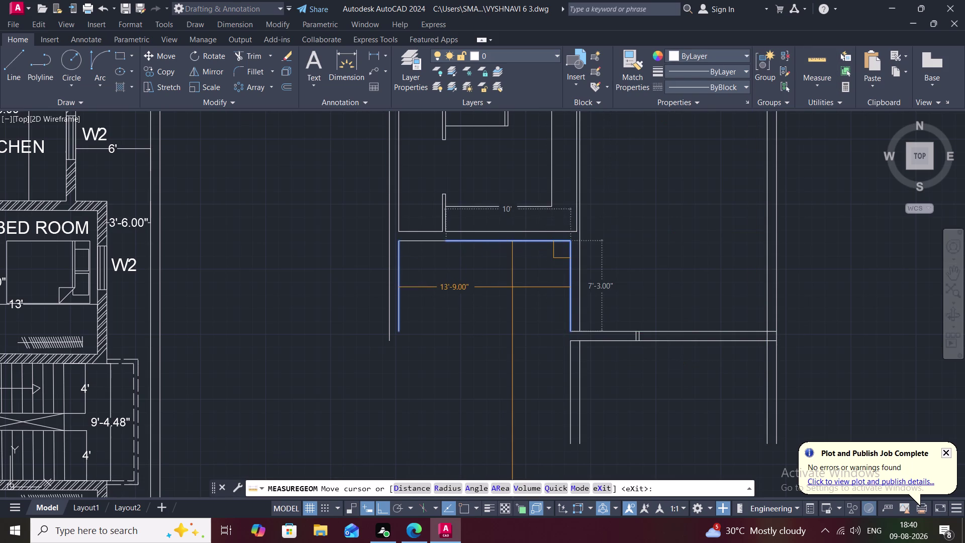
key(Escape)
Try extending the lower left wall line downward with EXTEND.
text(E)
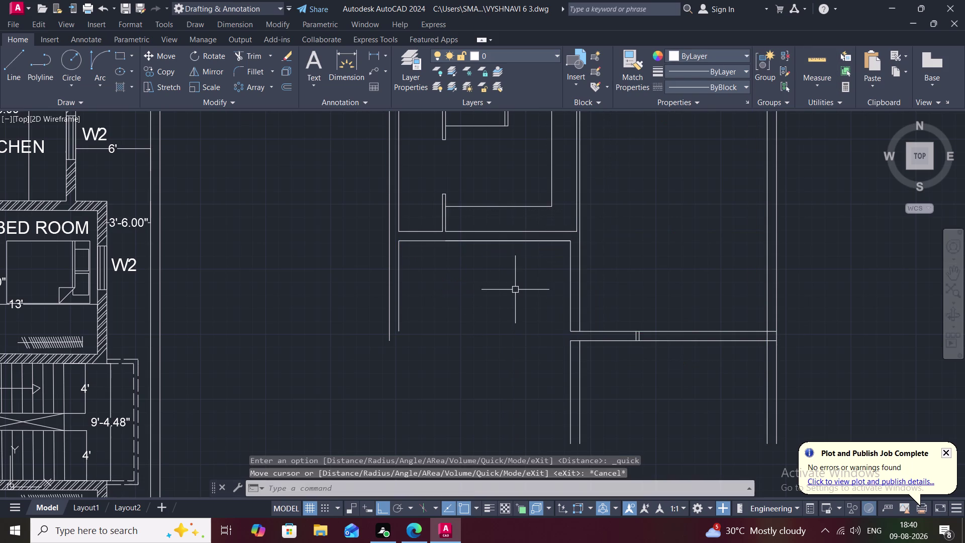
text(X)
key(space)
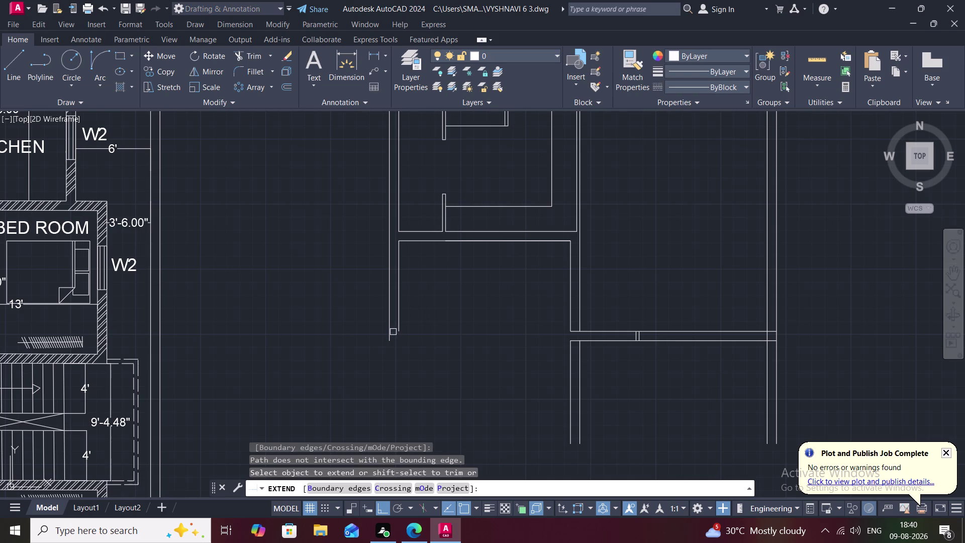
click(604, 332)
drag(812, 60, 806, 63)
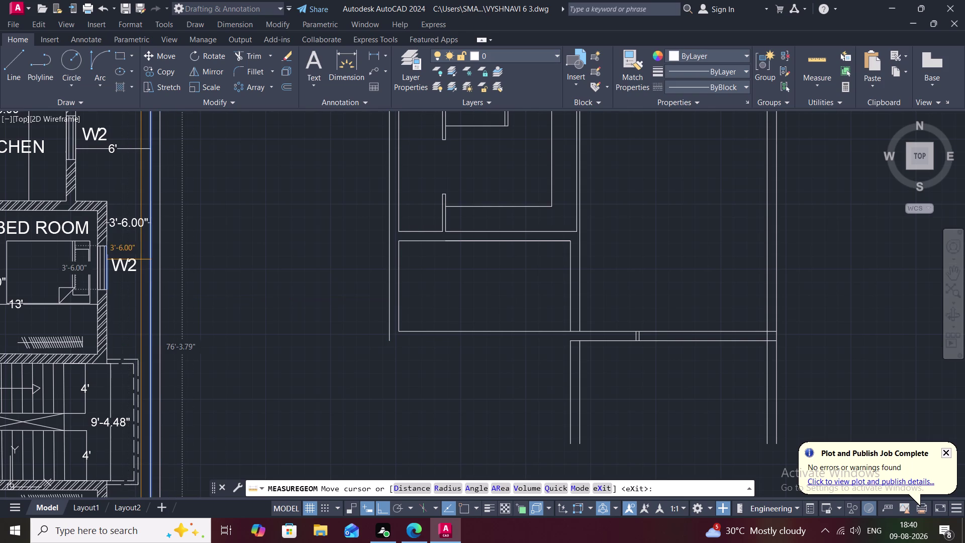
Select the long bottom wall line and re-measure the lower room.
key(Escape)
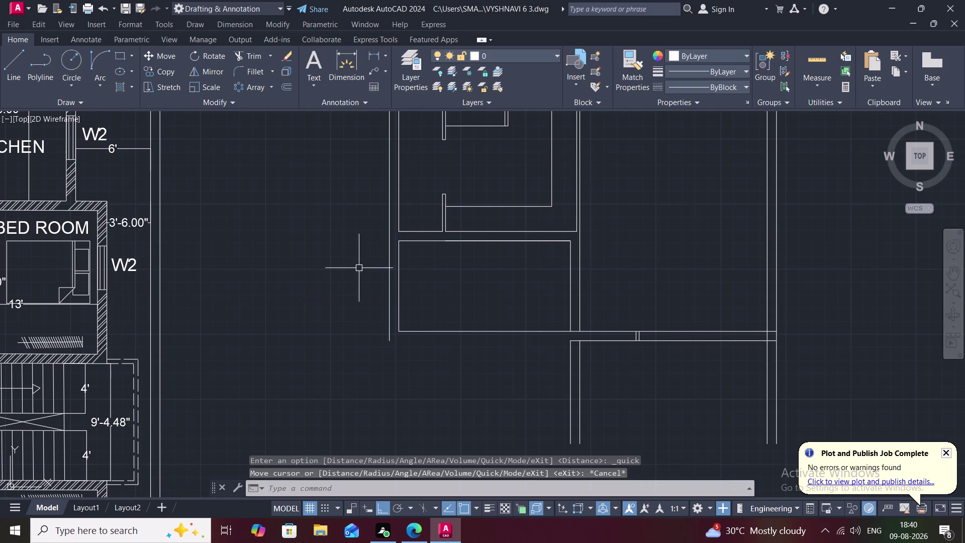
click(461, 331)
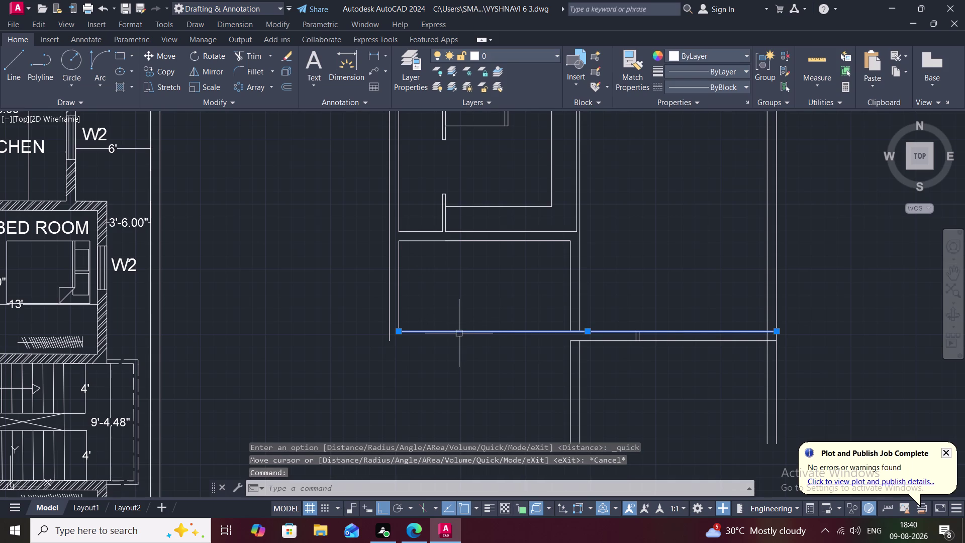
key(Escape)
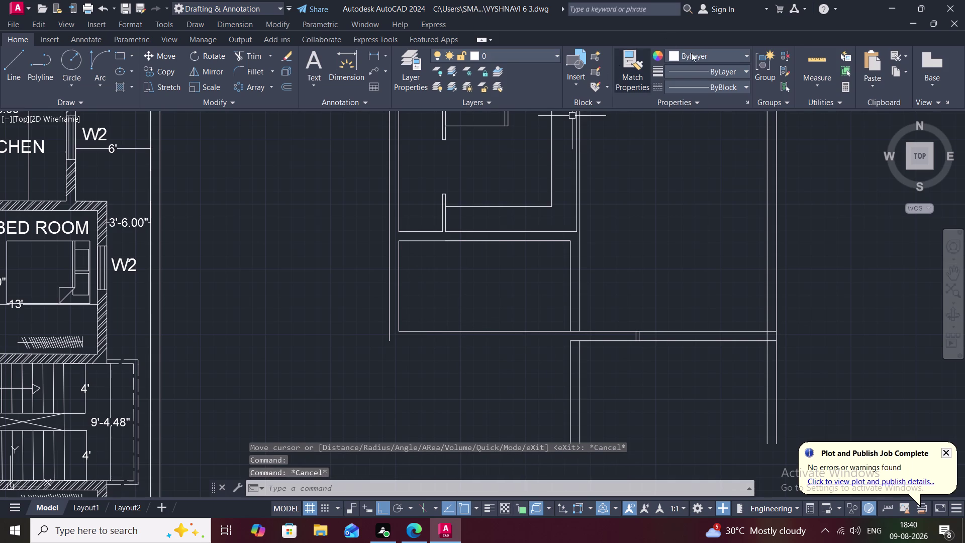
click(814, 59)
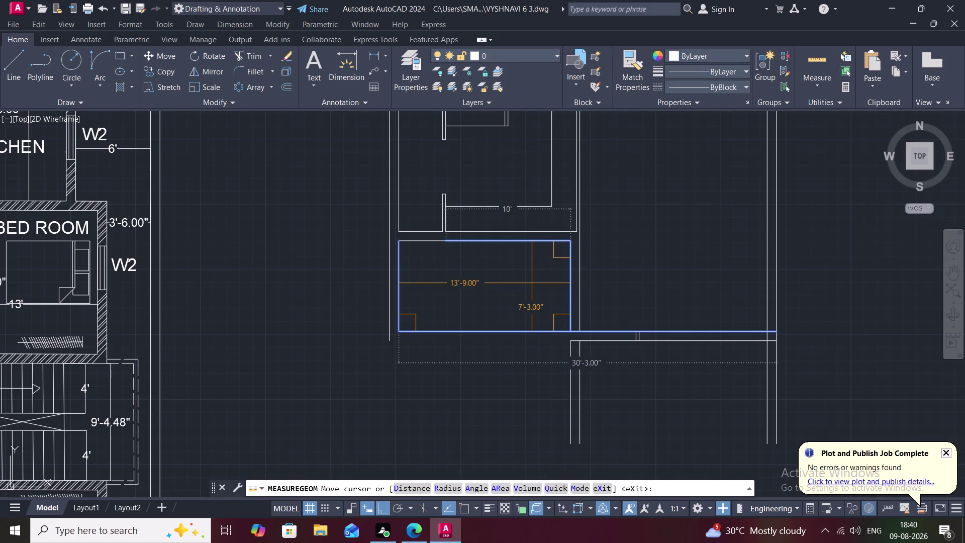
key(Escape)
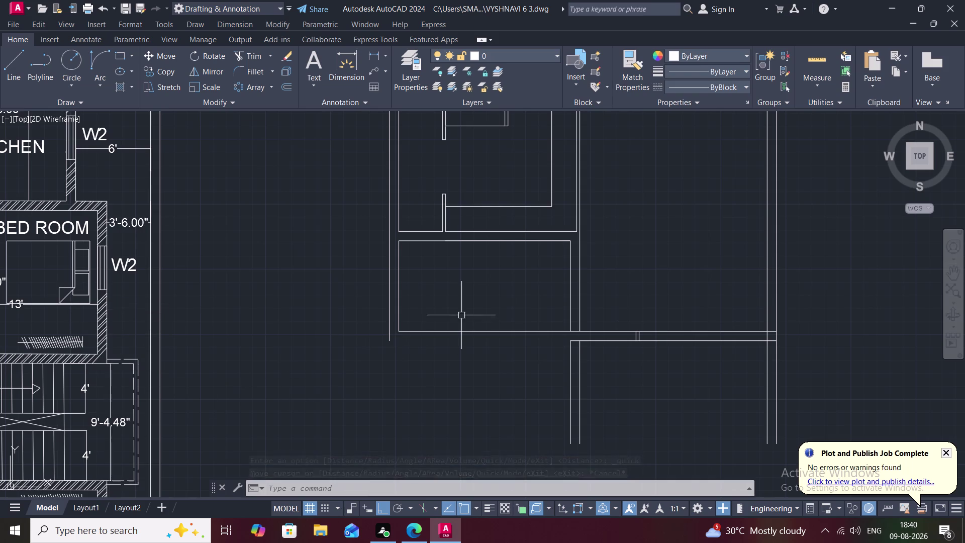
Trim away the lower room's bottom edge.
text(T)
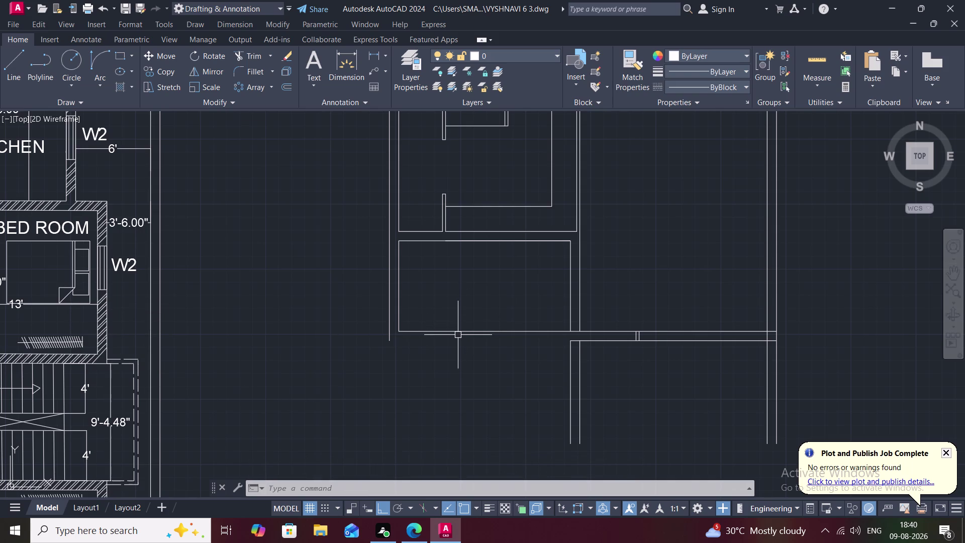
text(R)
key(space)
click(456, 331)
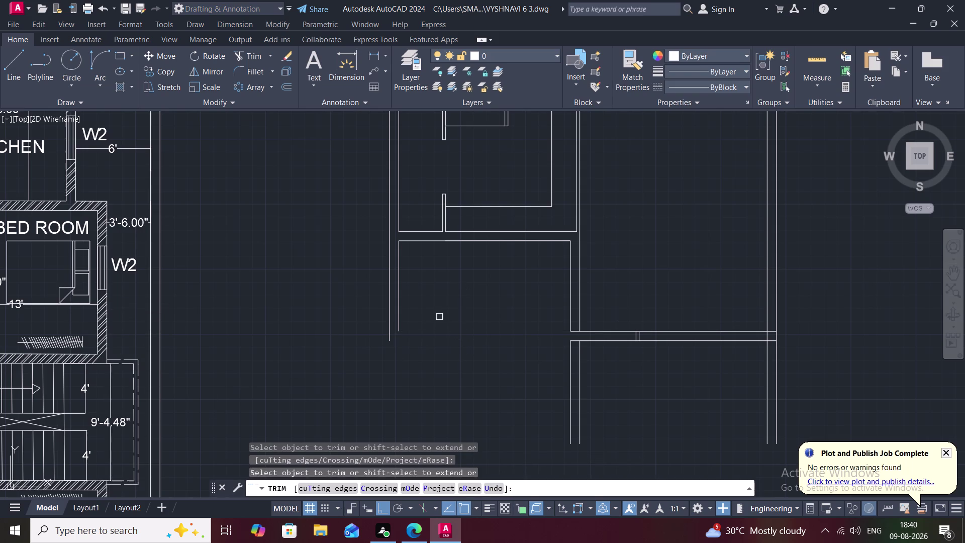
key(Escape)
Start OFFSET and enter the distance 7'30625", which is rejected.
key(o)
key(space)
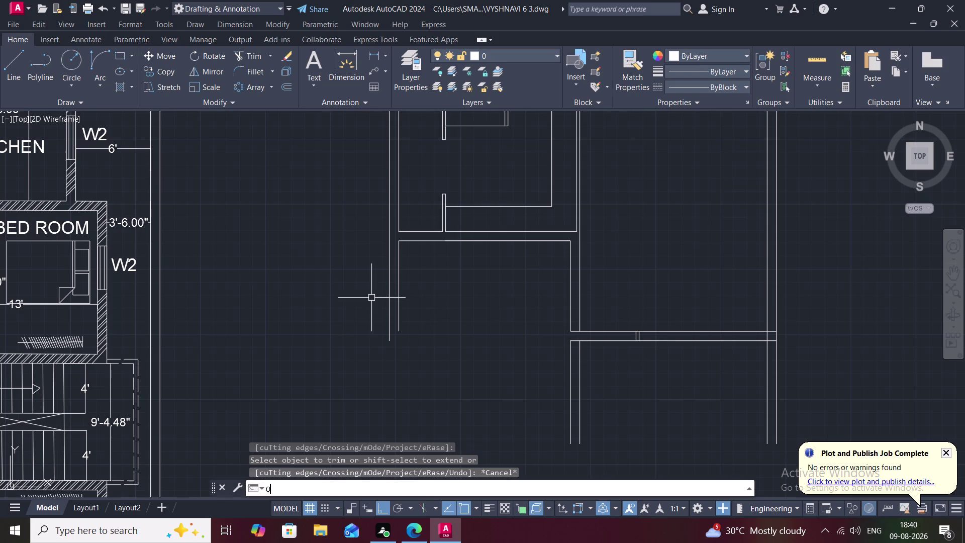
text(7)
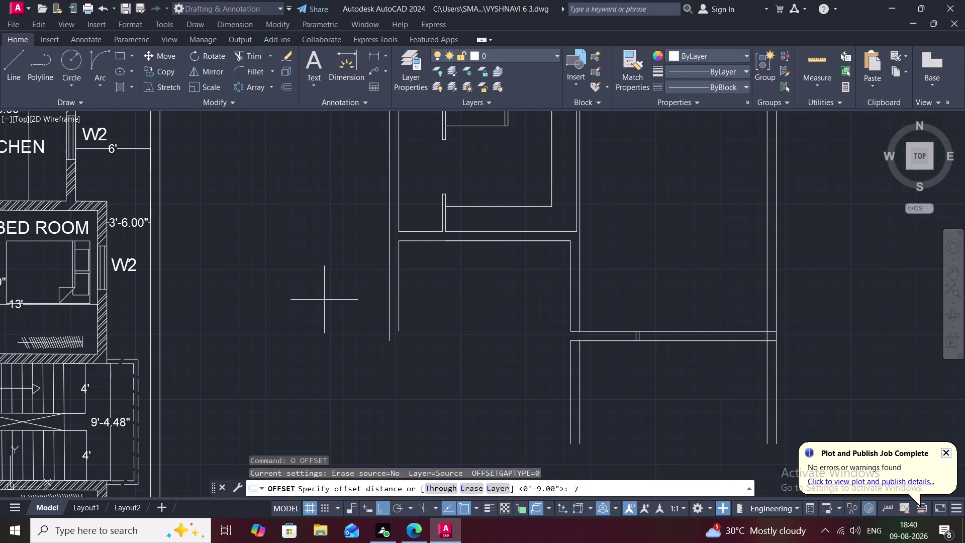
text(')
key(3)
key(0)
key(6)
key(2)
key(5)
key(shift+quotedbl)
key(space)
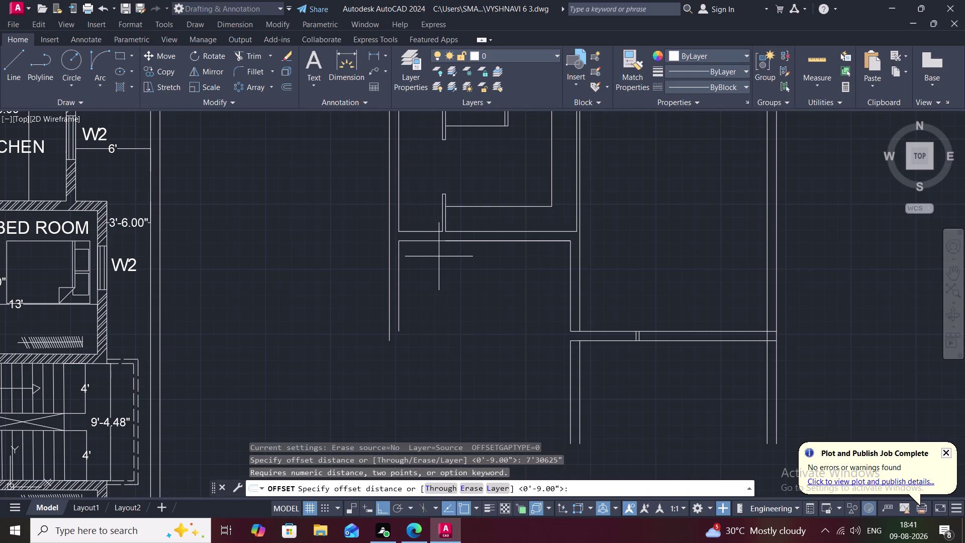
Restart OFFSET with a distance of 7'3.0625".
key(space)
key(space)
key(space)
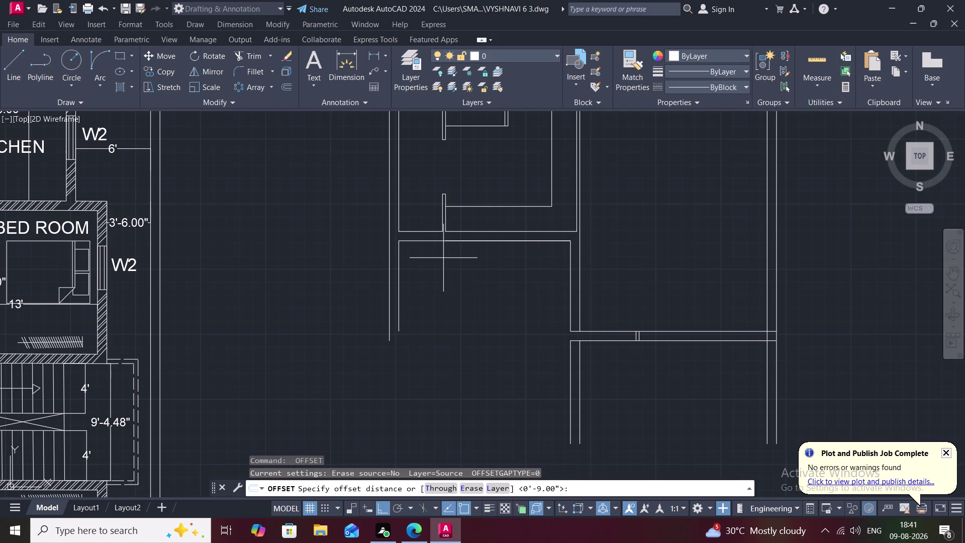
key(7)
key(apostrophe)
key(3)
key(period)
key(0)
key(6)
text(25)
key(shift+quotedbl)
key(space)
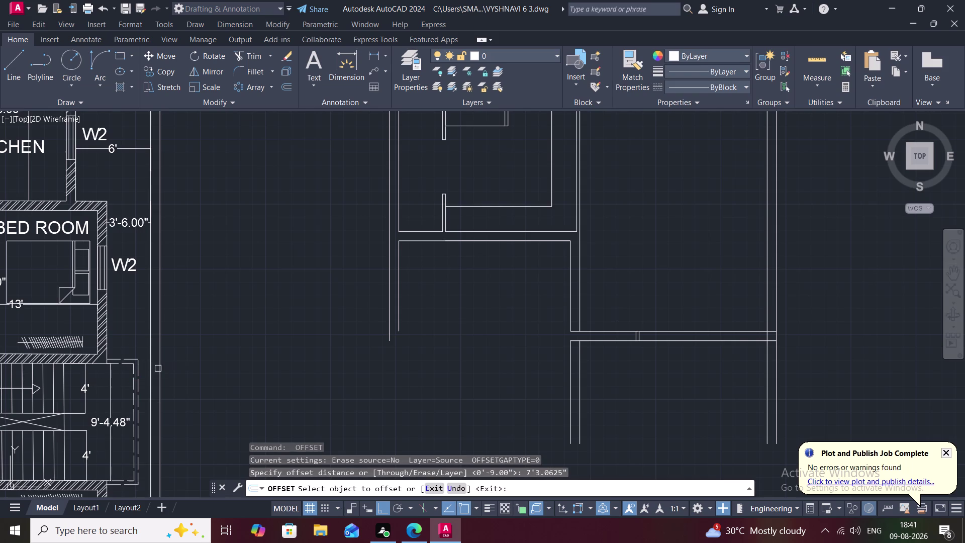
Offset the room's top edges downward to form the lower room's bottom edge.
click(474, 240)
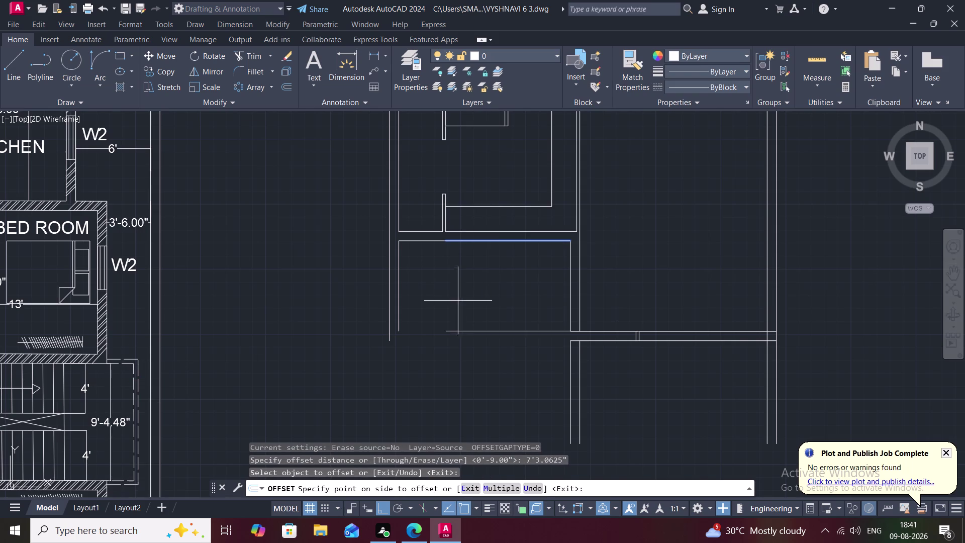
click(456, 304)
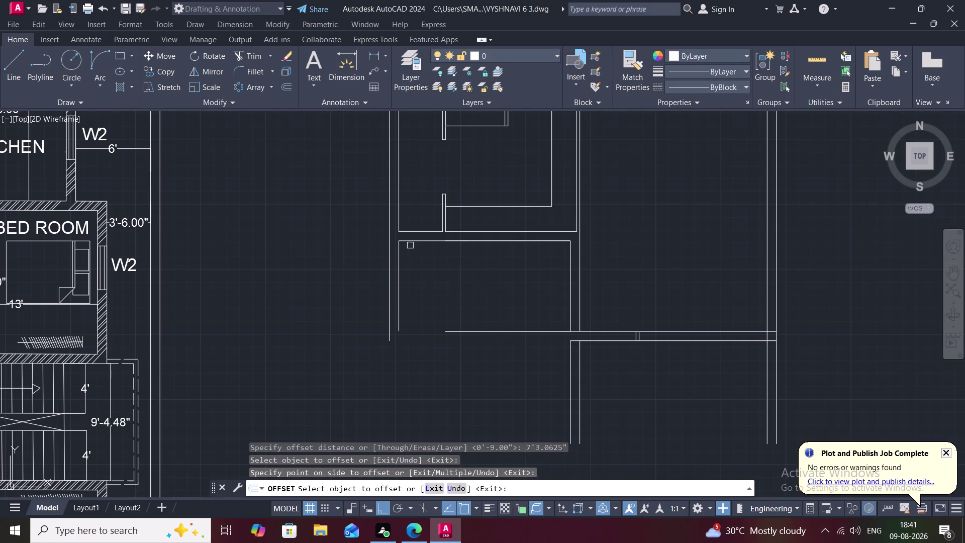
click(412, 242)
click(420, 279)
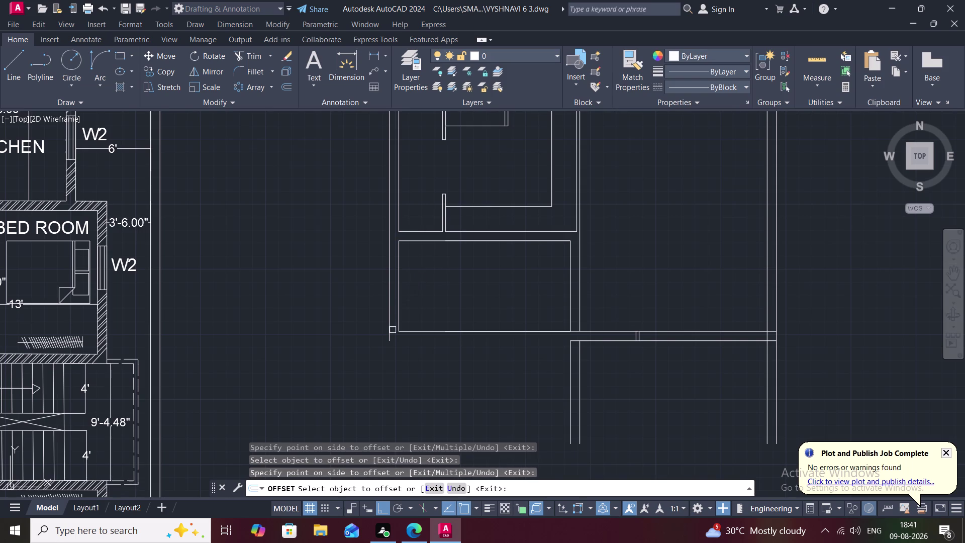
key(Escape)
Attempt to extend a wall line at the bottom joint, then cancel.
text(E)
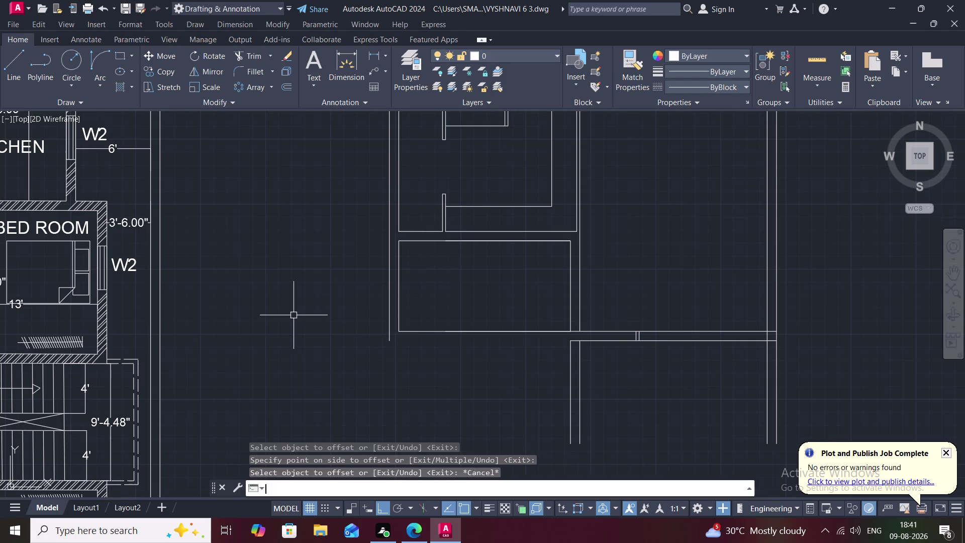
text(X)
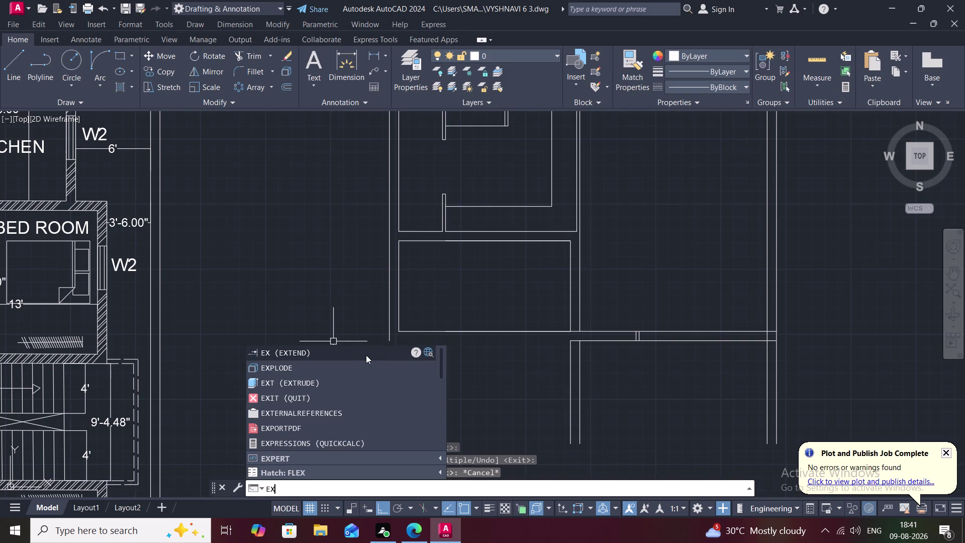
click(358, 351)
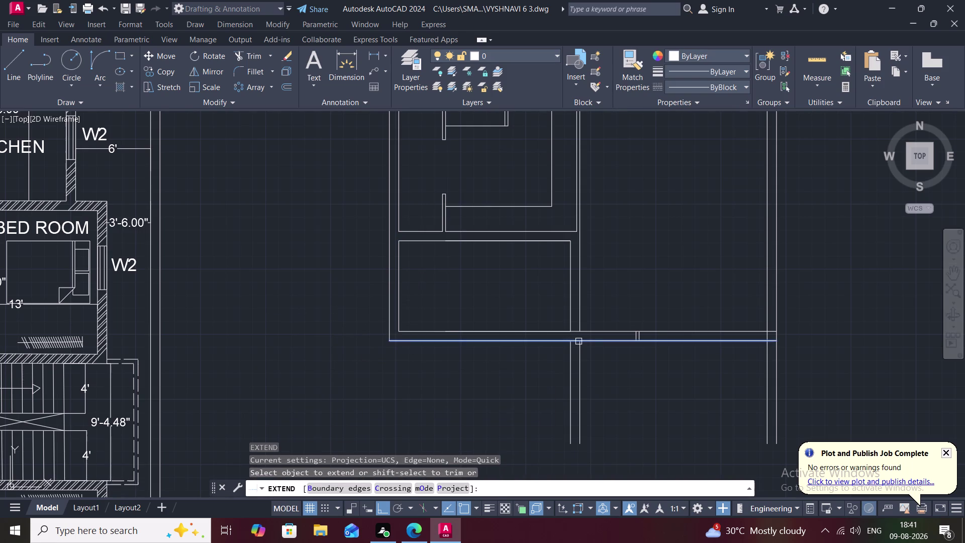
click(578, 341)
key(Escape)
Show both plans and measure the new plan at 45'-3" by 16'-6".
scroll(down, 3)
middle_drag(442, 391, 367, 402)
text(TR)
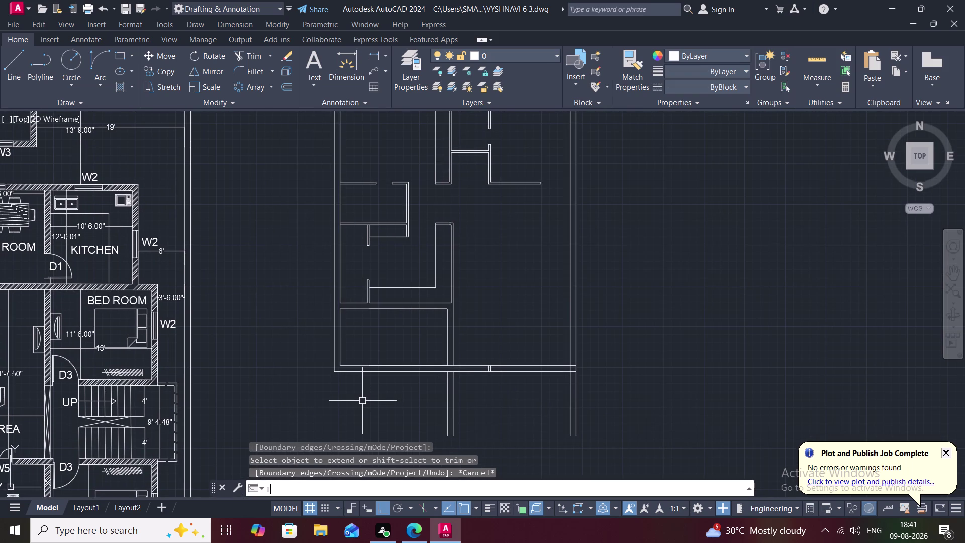
key(space)
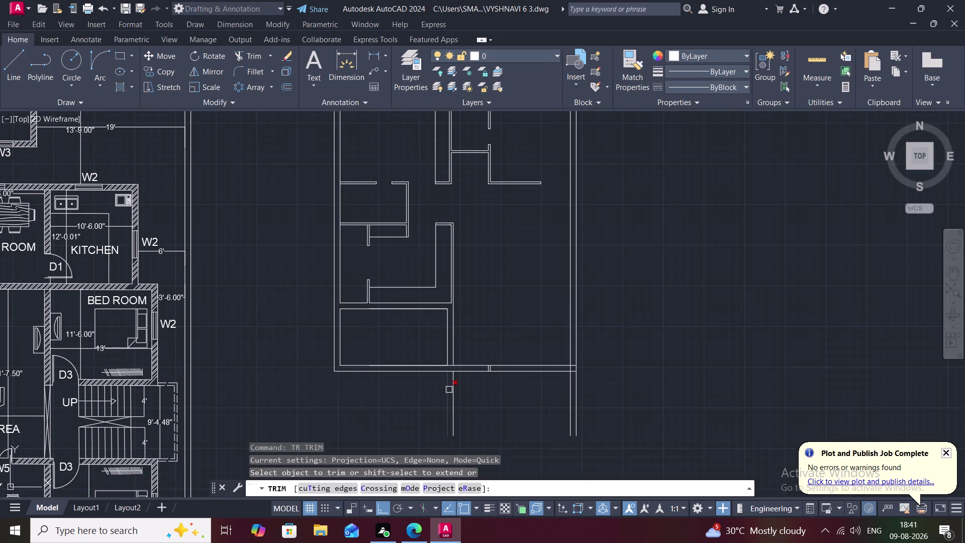
middle_drag(429, 394, 365, 408)
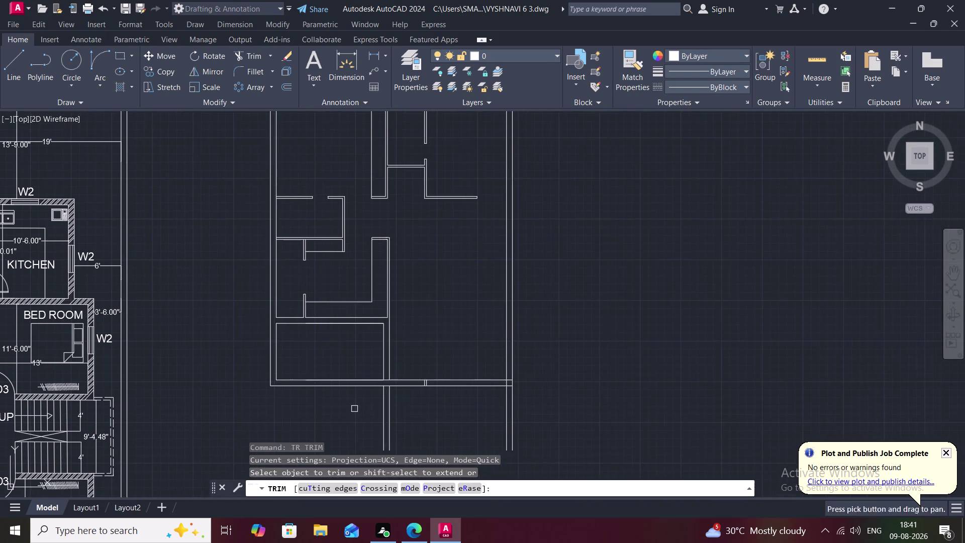
scroll(down, 3)
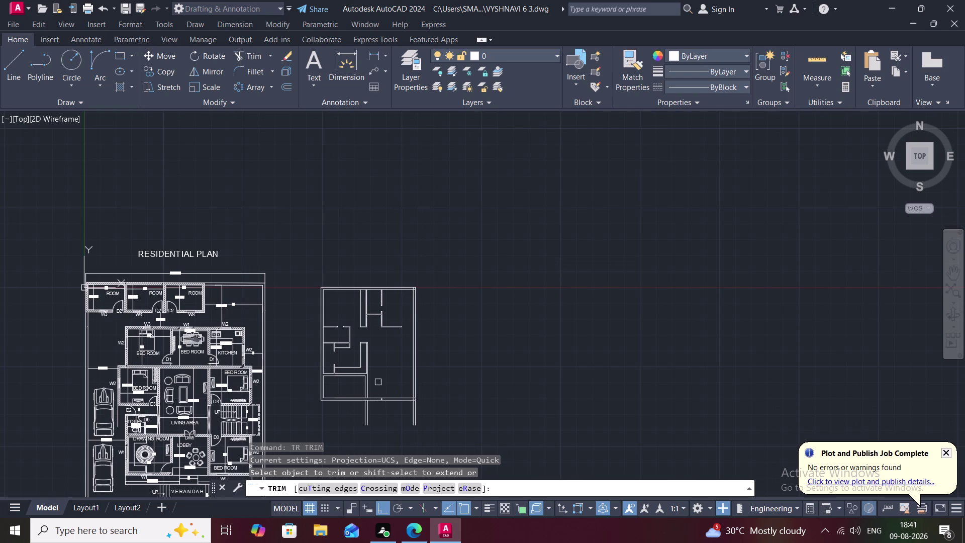
middle_drag(374, 378, 363, 374)
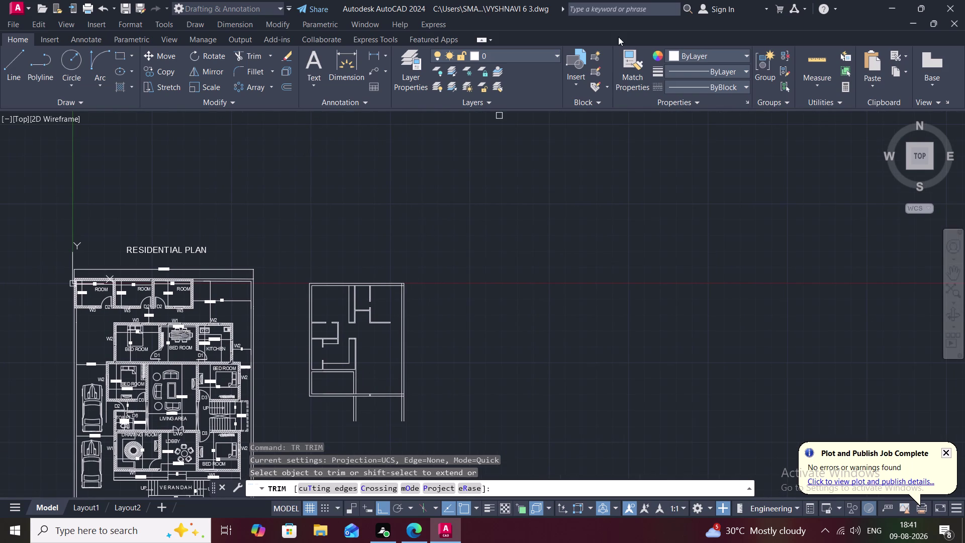
click(823, 61)
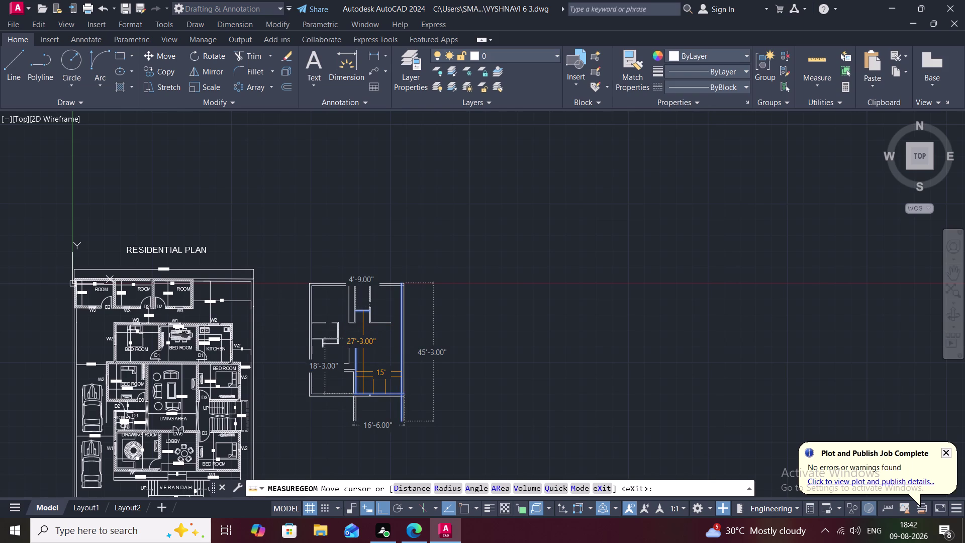
Exit measuring and extend the lower room's inner wall lines to the bottom wall.
key(Escape)
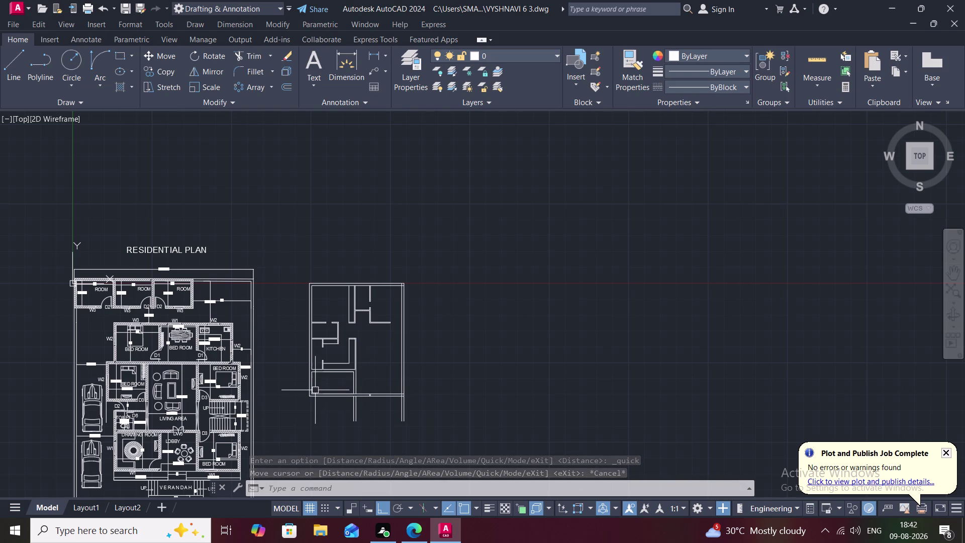
scroll(up, 3)
middle_drag(330, 371, 328, 286)
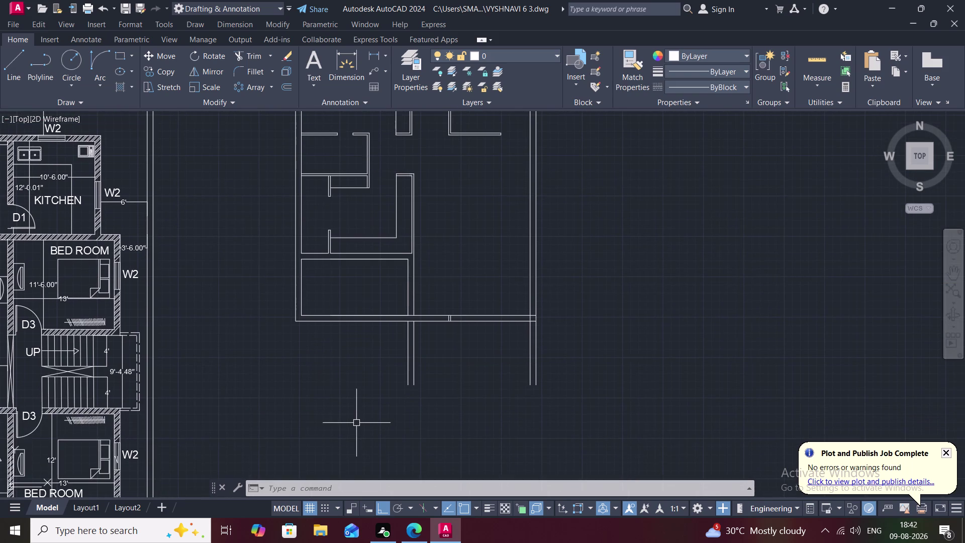
key(e)
key(x)
key(space)
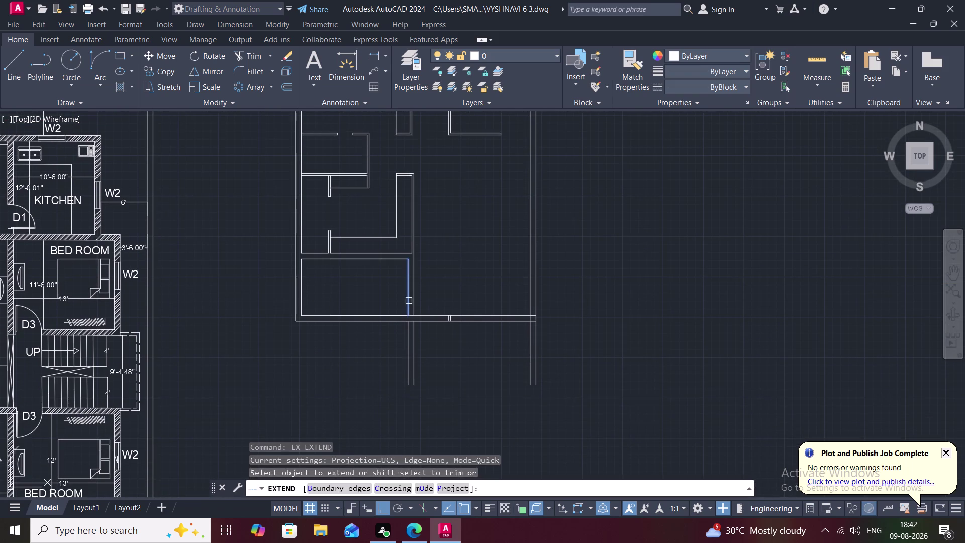
click(408, 306)
click(408, 307)
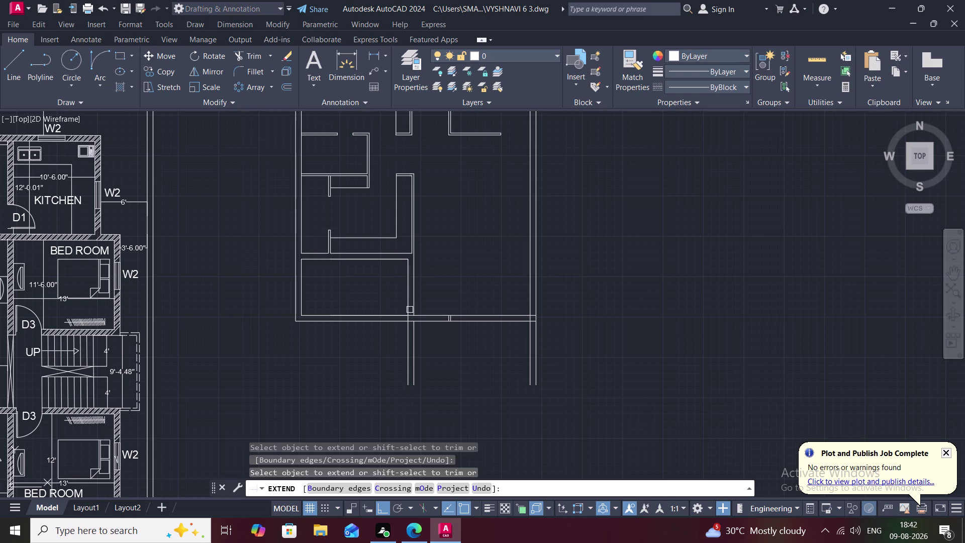
click(412, 312)
key(Escape)
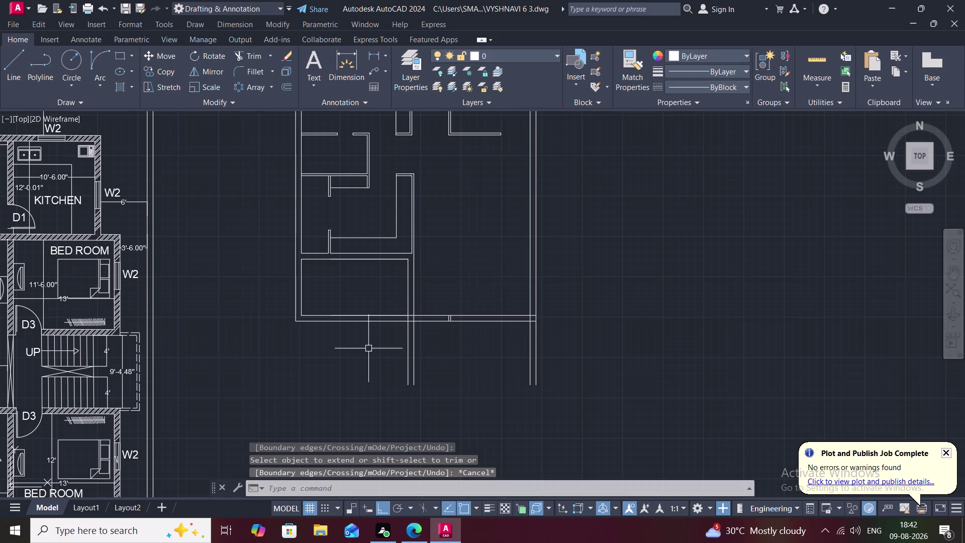
Begin a short line from the bottom wall, then cancel it.
text(L)
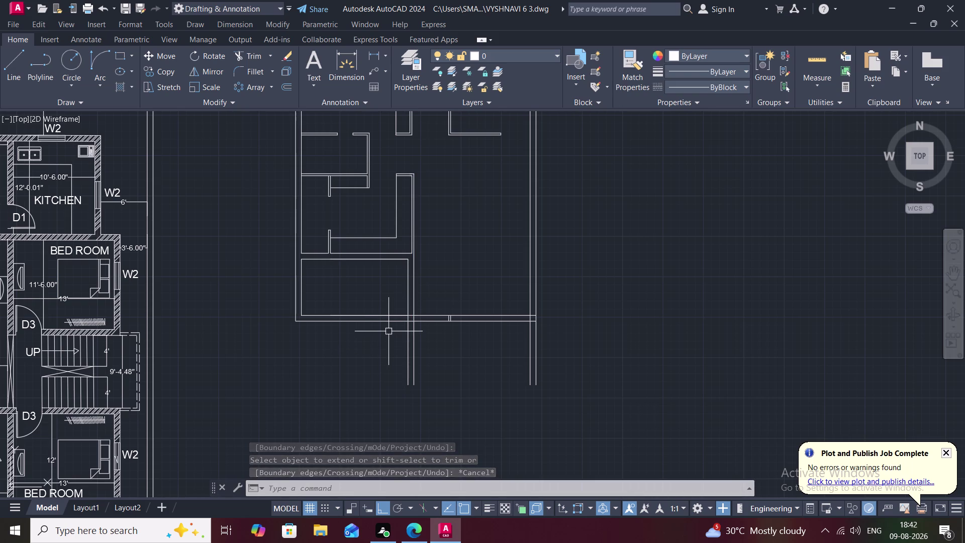
key(space)
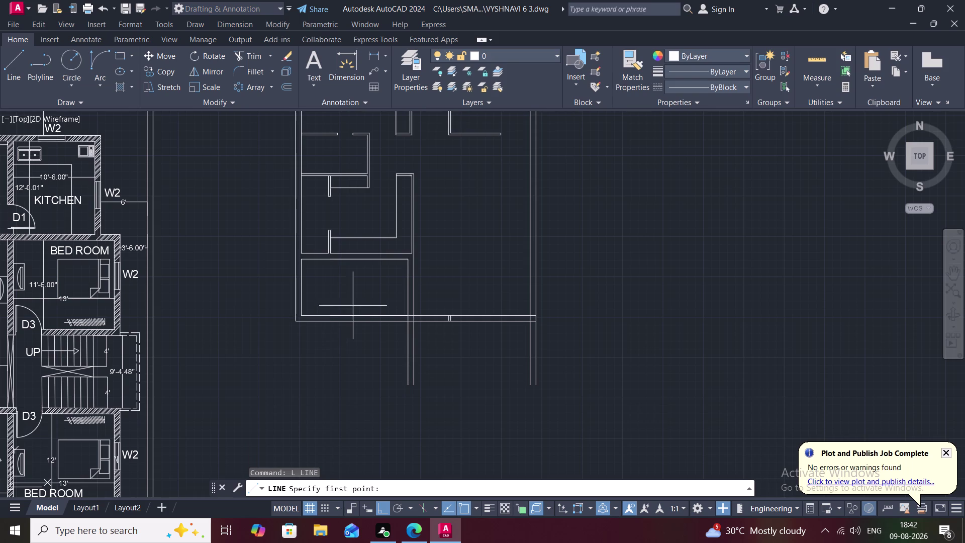
scroll(up, 3)
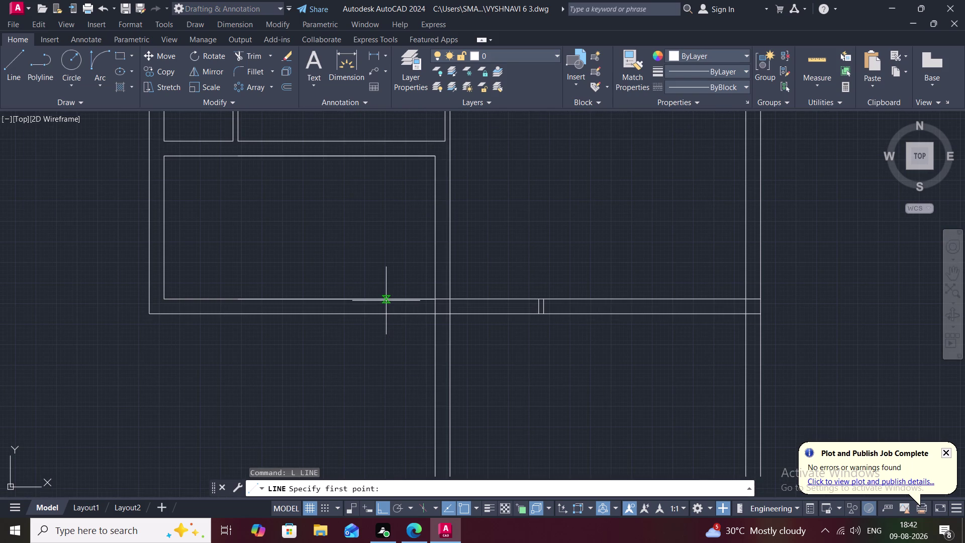
click(385, 299)
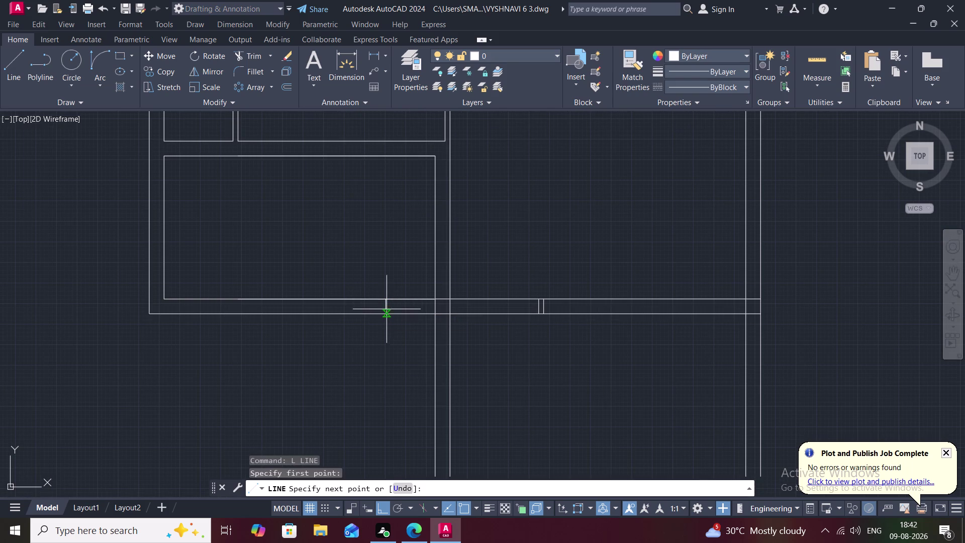
click(387, 314)
key(Escape)
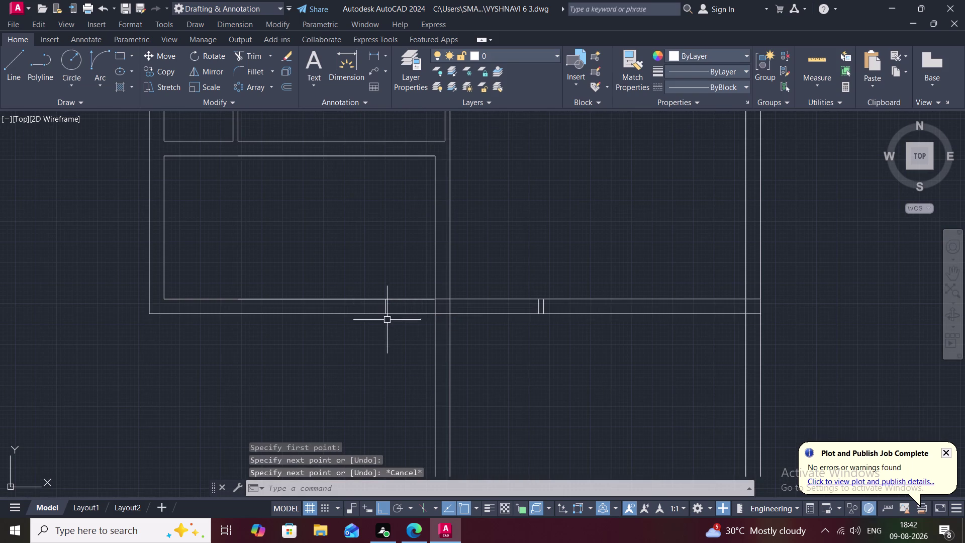